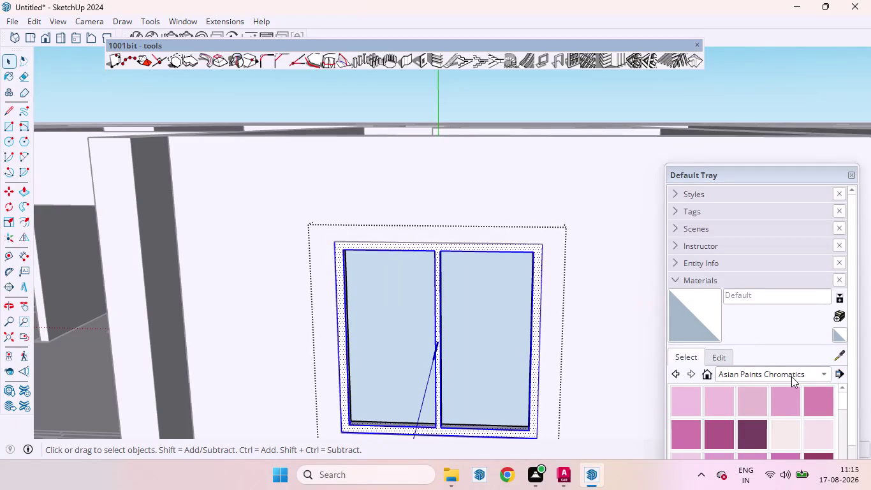
Paint the two-pane window's frame black with Color M09 from the Colors library.
click(825, 373)
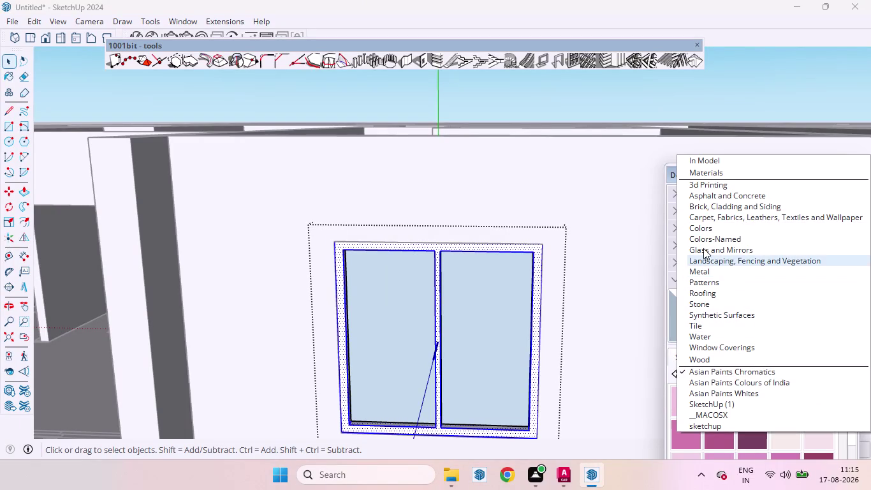
click(687, 227)
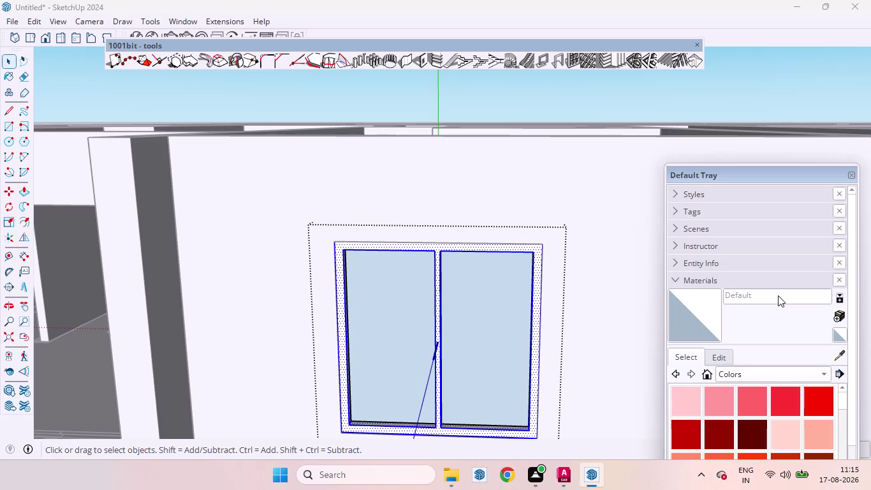
scroll(down, 3)
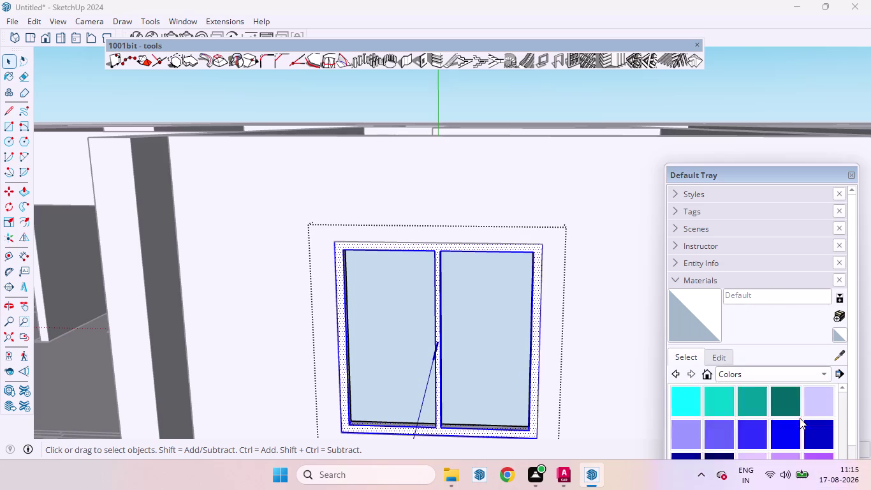
scroll(down, 3)
scroll(up, 3)
scroll(down, 3)
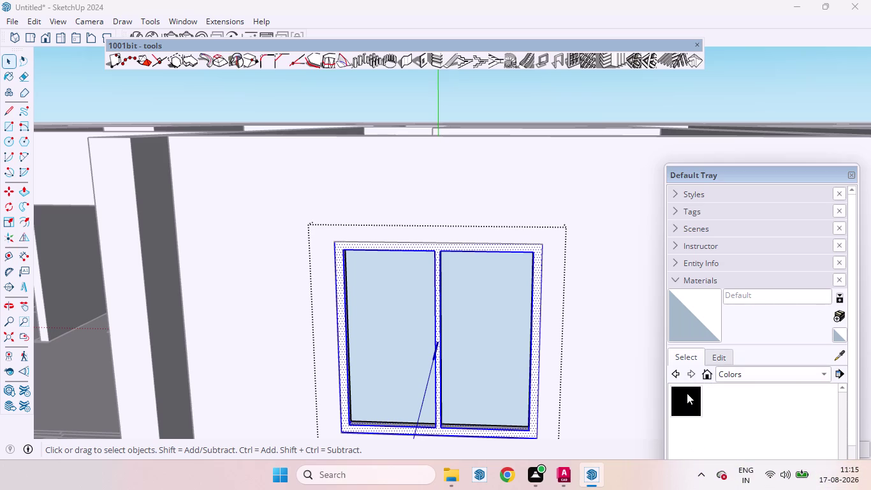
click(686, 393)
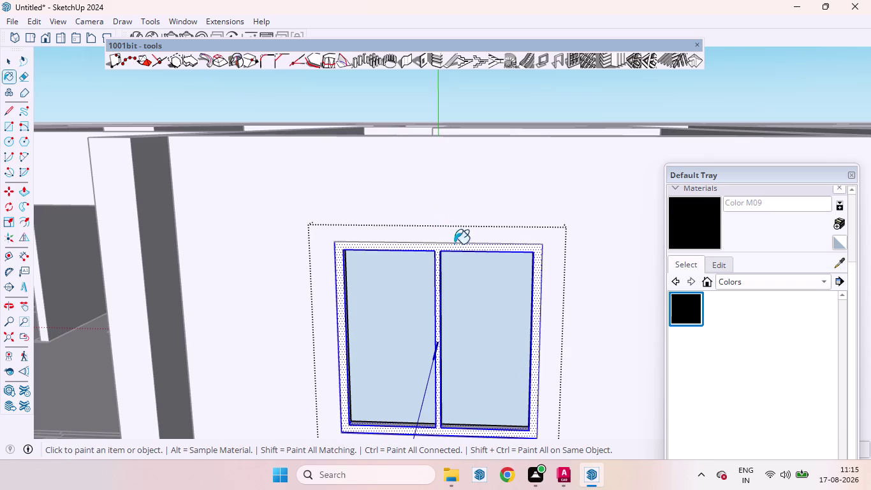
click(456, 247)
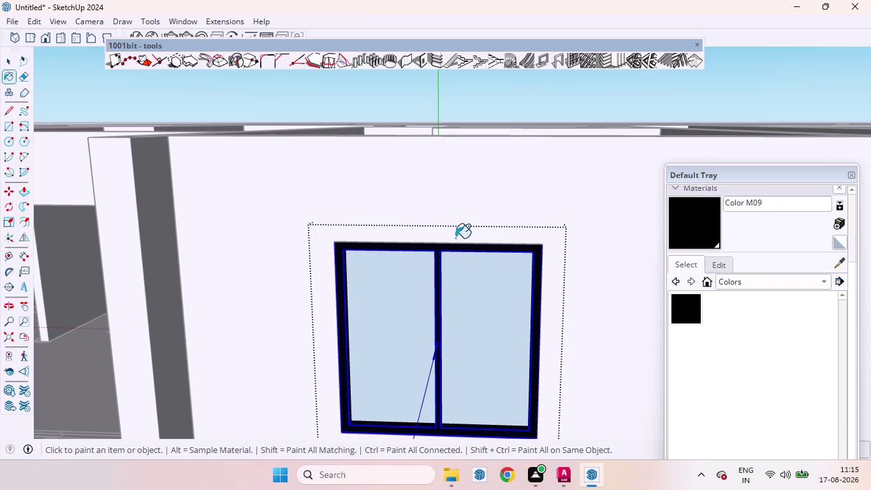
key(space)
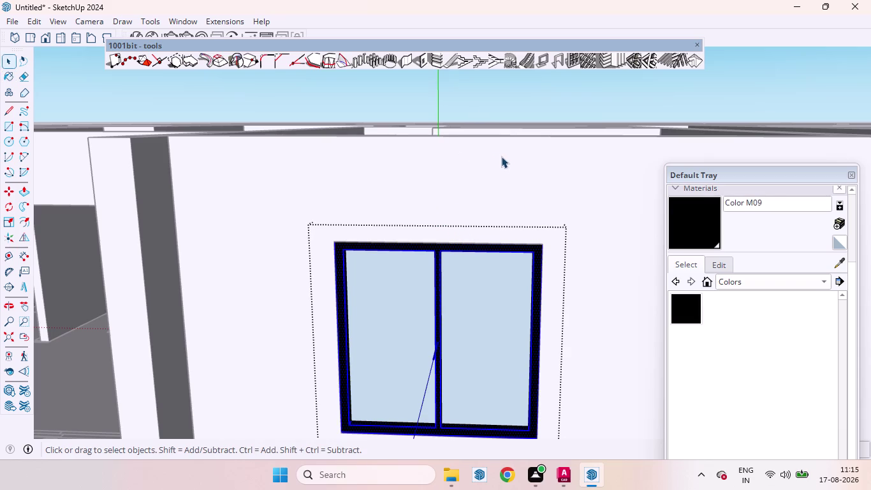
Orbit and zoom around the house to review the black-framed windows and sliding door.
click(504, 72)
scroll(down, 3)
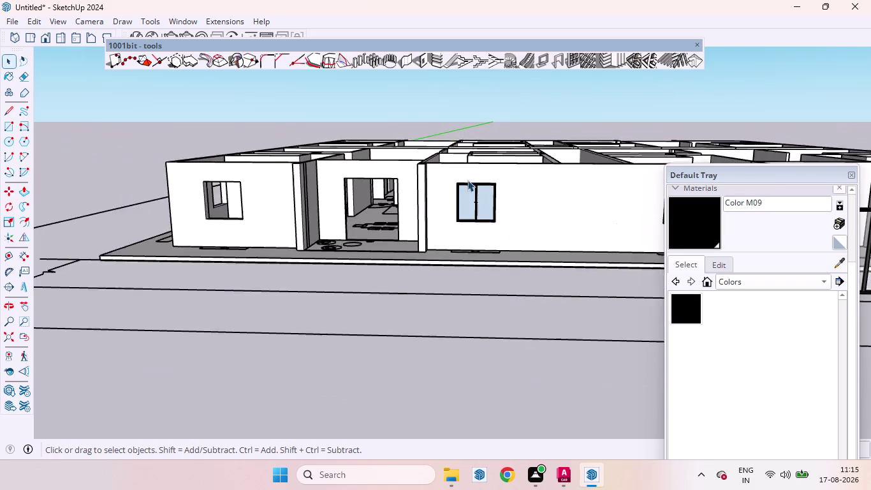
scroll(down, 3)
scroll(up, 3)
scroll(down, 3)
scroll(up, 3)
scroll(up, 3)
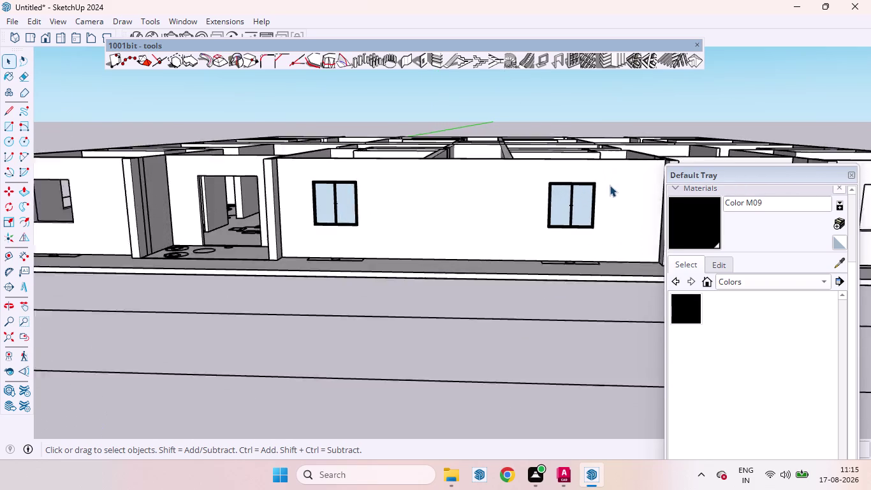
scroll(up, 3)
scroll(up, 3)
middle_drag(606, 186, 506, 228)
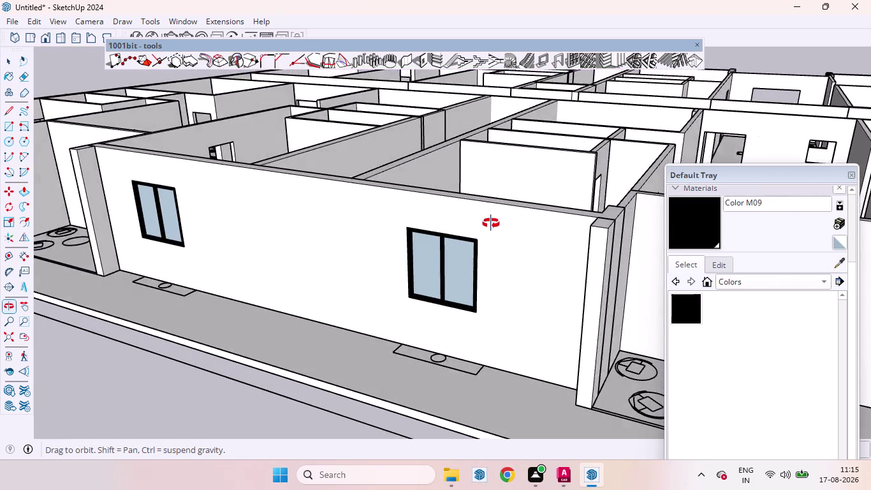
middle_drag(506, 228, 486, 222)
scroll(down, 3)
scroll(down, 3)
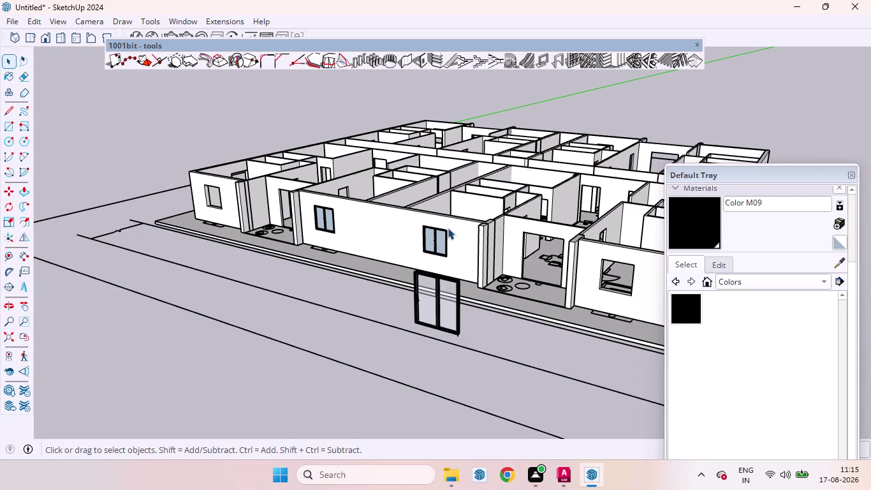
scroll(up, 3)
scroll(down, 3)
scroll(up, 3)
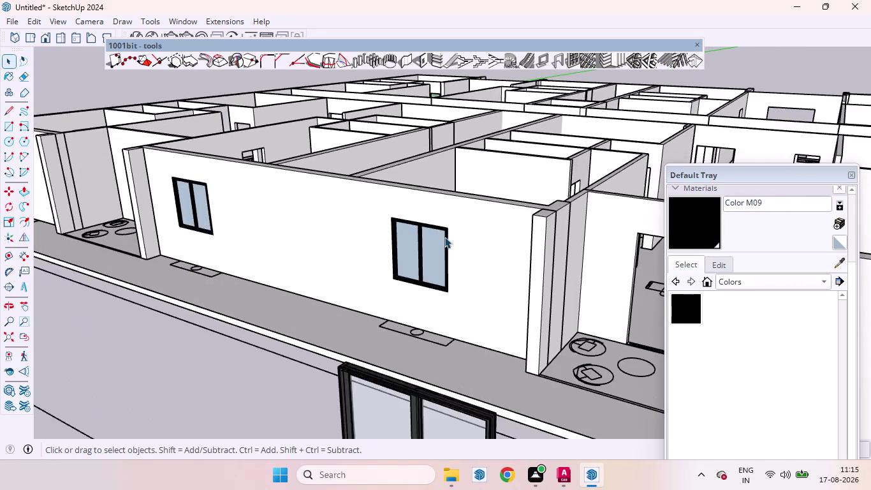
scroll(up, 3)
scroll(up, 3)
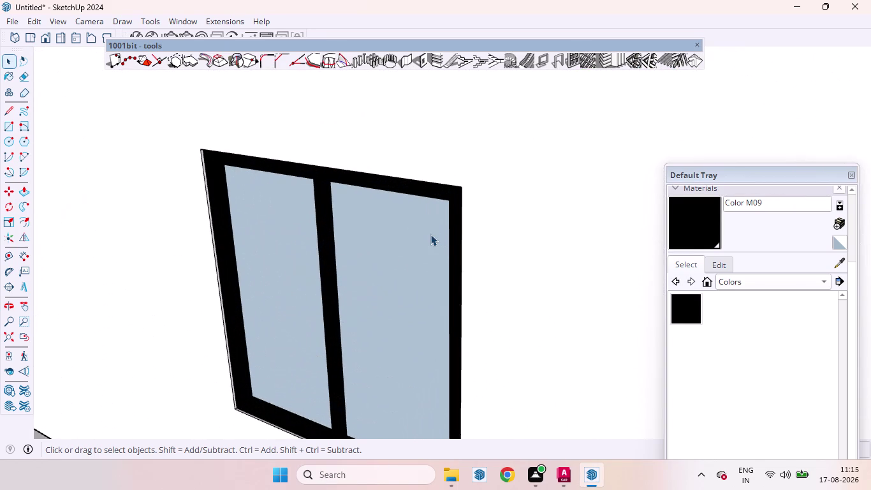
scroll(down, 3)
scroll(up, 3)
scroll(down, 3)
scroll(up, 3)
Select the black-framed window in the front wall and orbit around it.
click(430, 234)
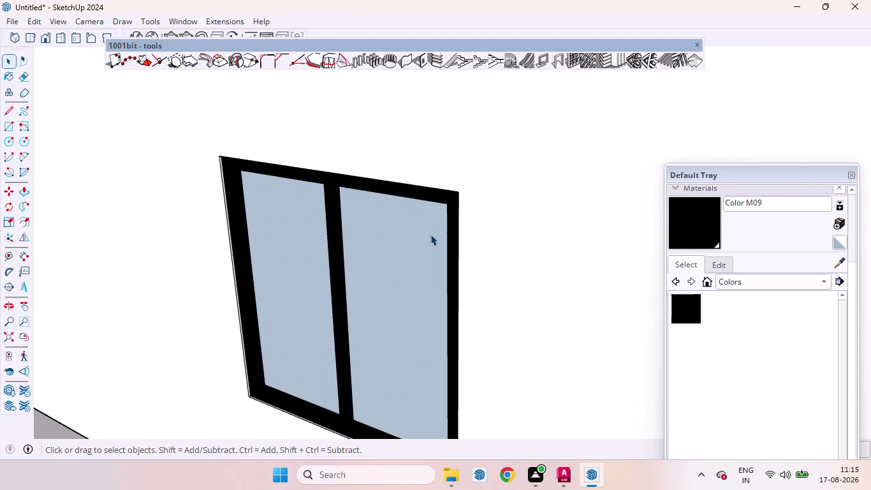
scroll(down, 3)
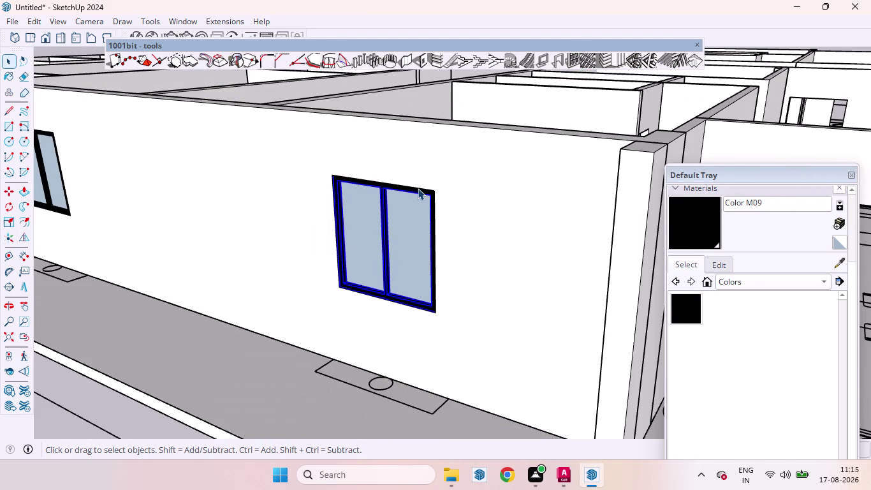
middle_drag(419, 190, 480, 202)
scroll(down, 3)
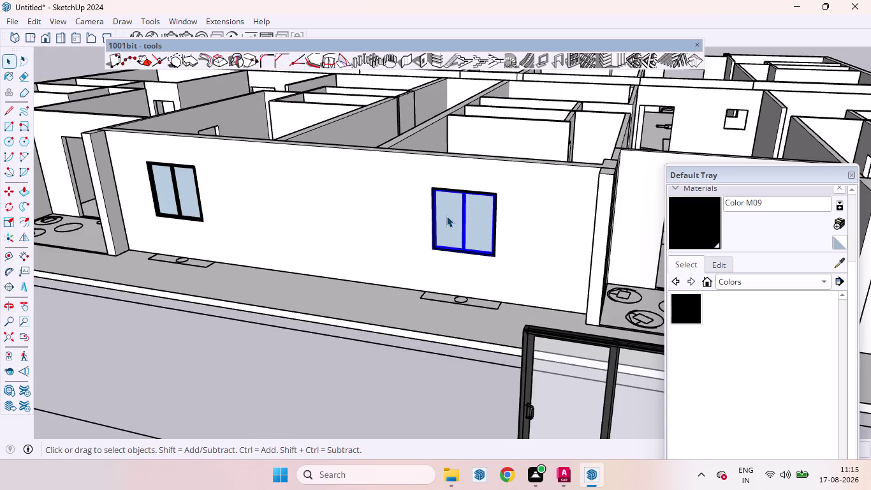
scroll(down, 3)
scroll(down, 3)
middle_drag(371, 184, 483, 264)
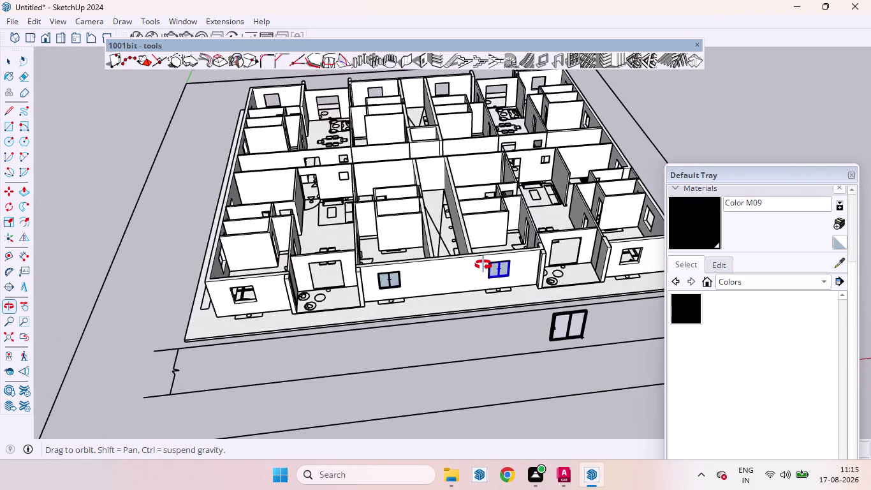
middle_drag(483, 265, 486, 266)
scroll(up, 3)
scroll(up, 3)
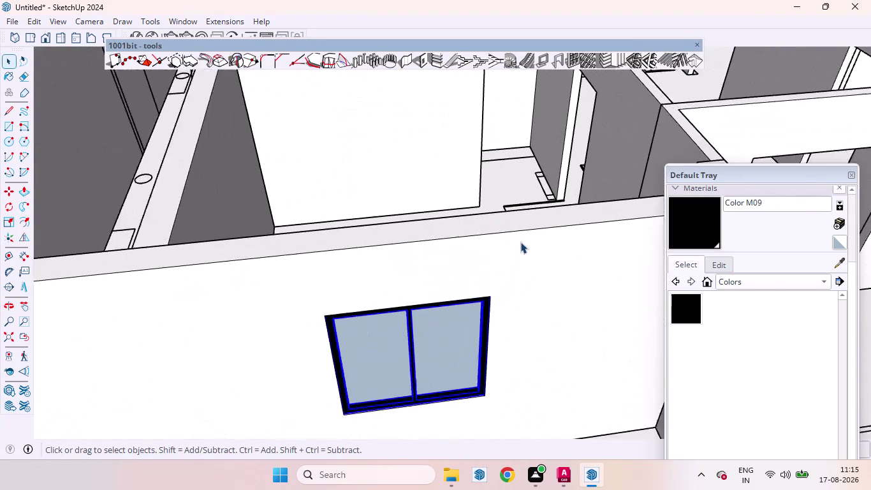
scroll(up, 3)
Start a Move copy of the window, using its bottom corner as the base point.
key(m)
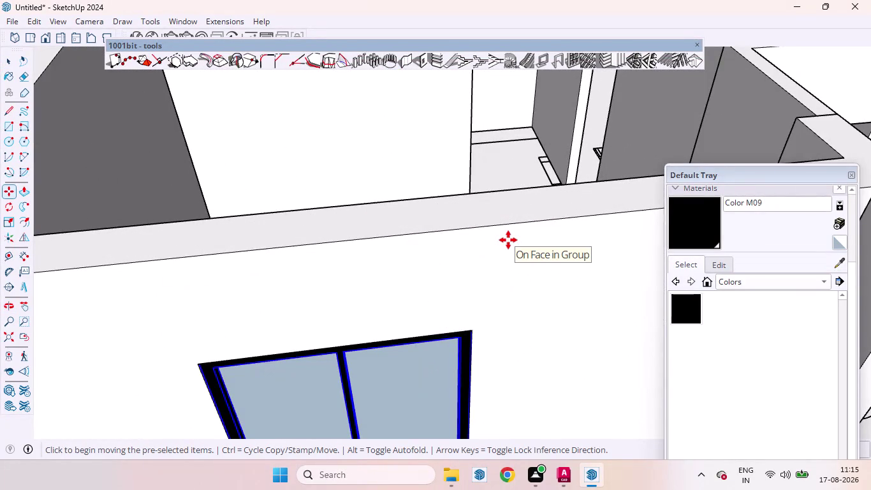
scroll(down, 3)
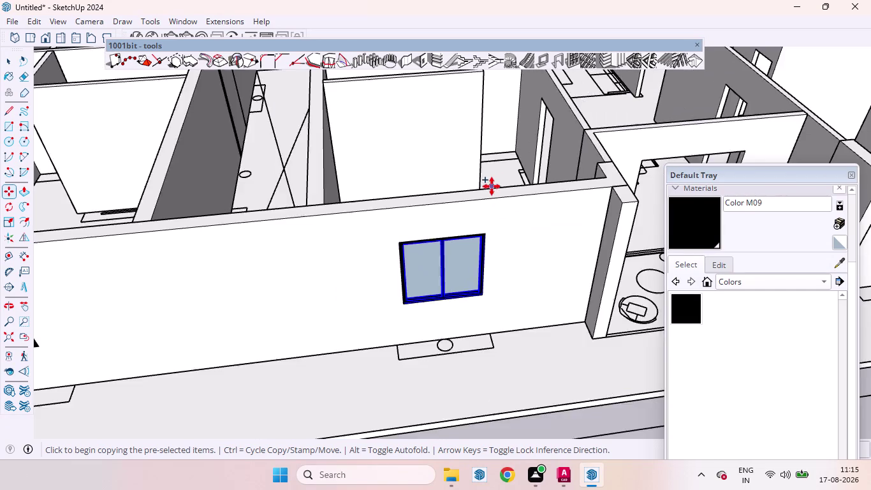
scroll(down, 3)
scroll(up, 3)
scroll(up, 3)
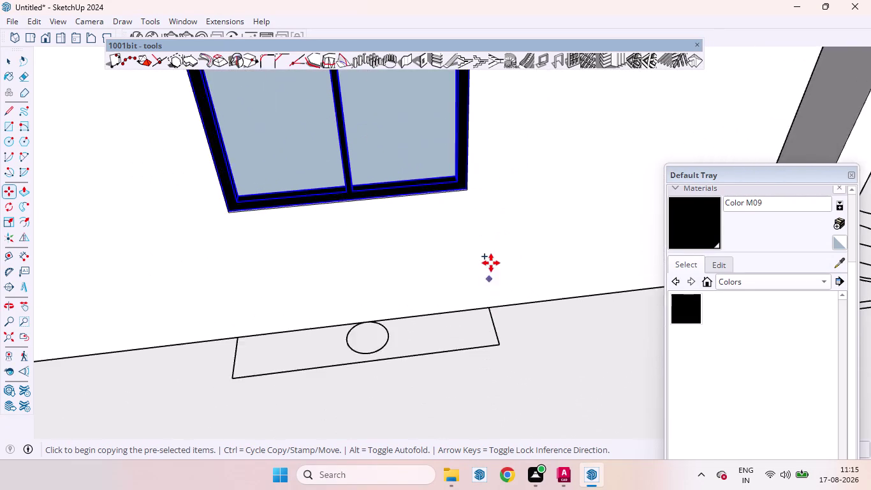
scroll(up, 3)
scroll(up, 3)
middle_drag(466, 208, 502, 282)
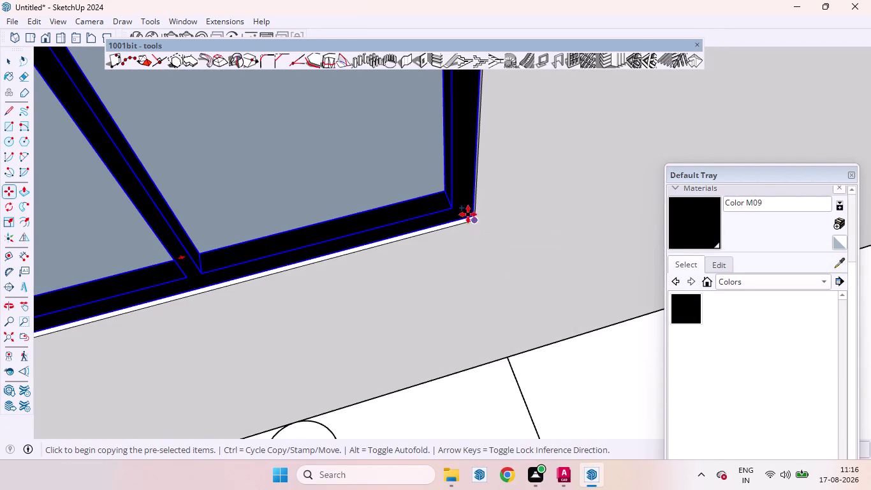
scroll(up, 3)
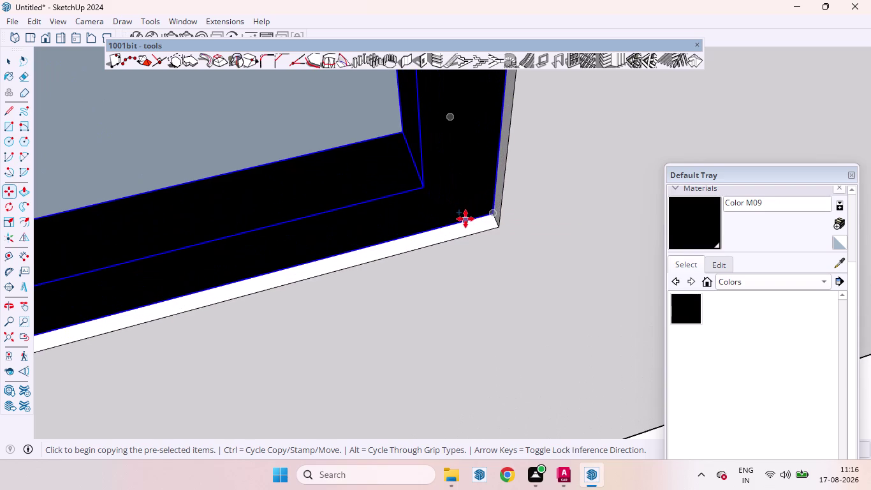
click(491, 209)
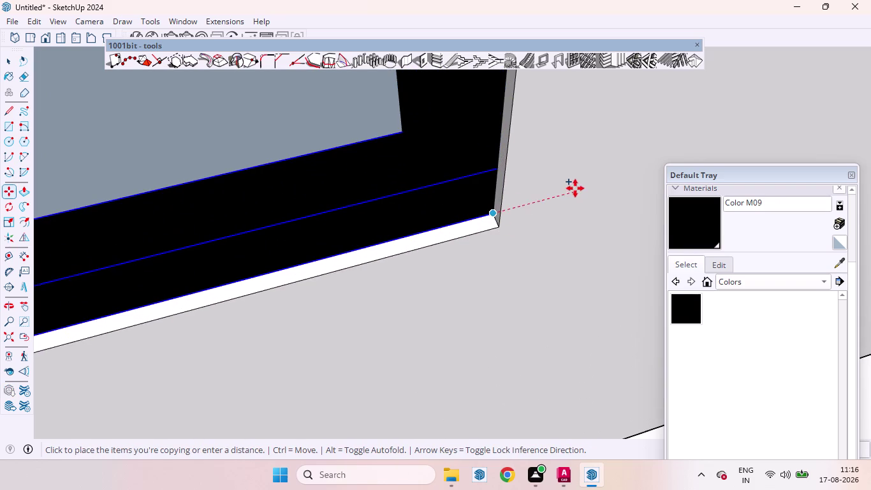
Set the window copy's corner in place, then return to the Select tool.
scroll(down, 3)
scroll(down, 3)
scroll(up, 3)
scroll(down, 3)
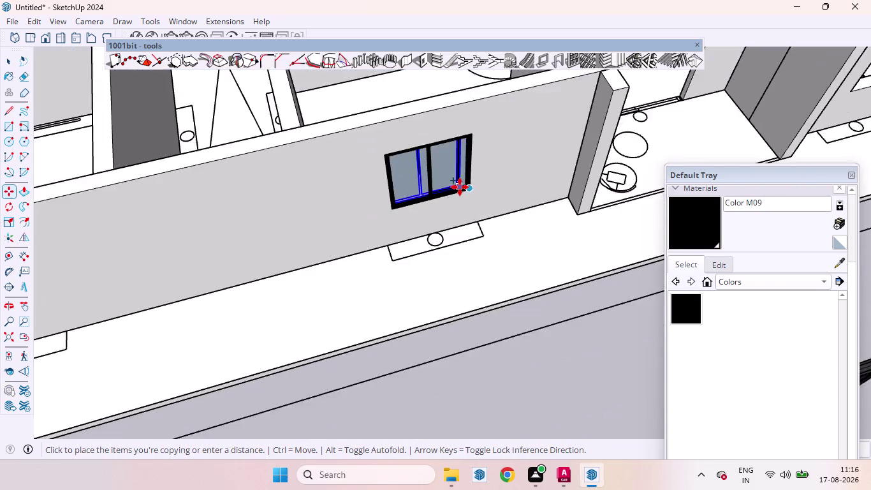
scroll(down, 3)
scroll(down, 3)
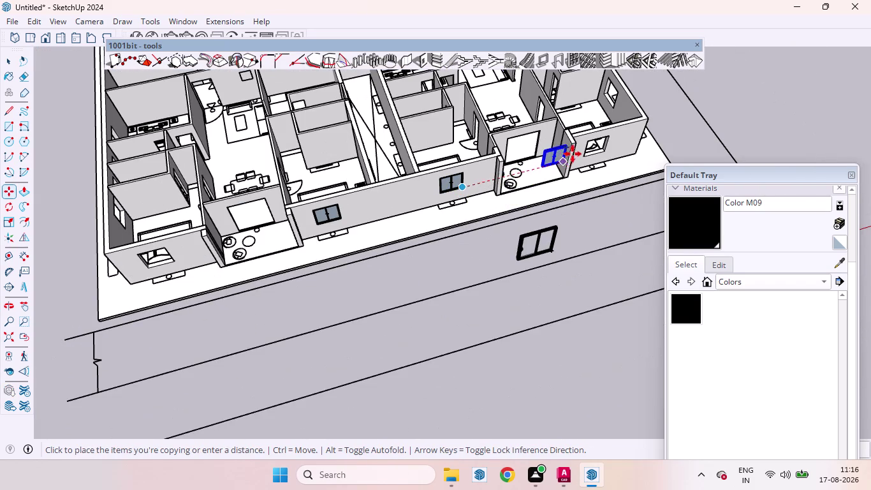
scroll(up, 3)
scroll(up, 3)
scroll(down, 3)
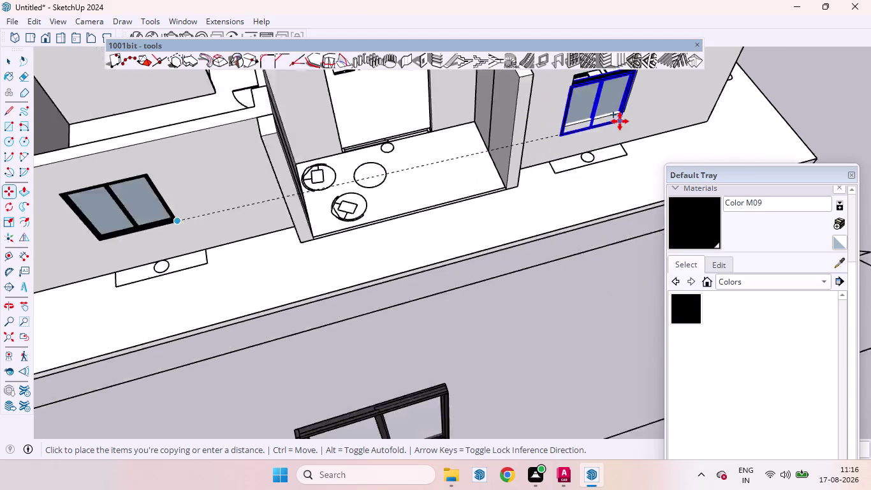
scroll(down, 3)
scroll(up, 3)
scroll(up, 3)
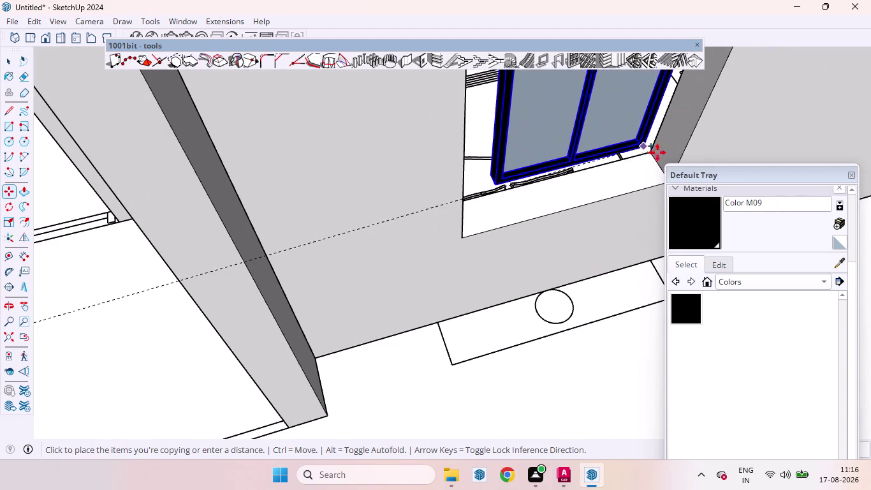
scroll(down, 3)
scroll(up, 3)
scroll(down, 3)
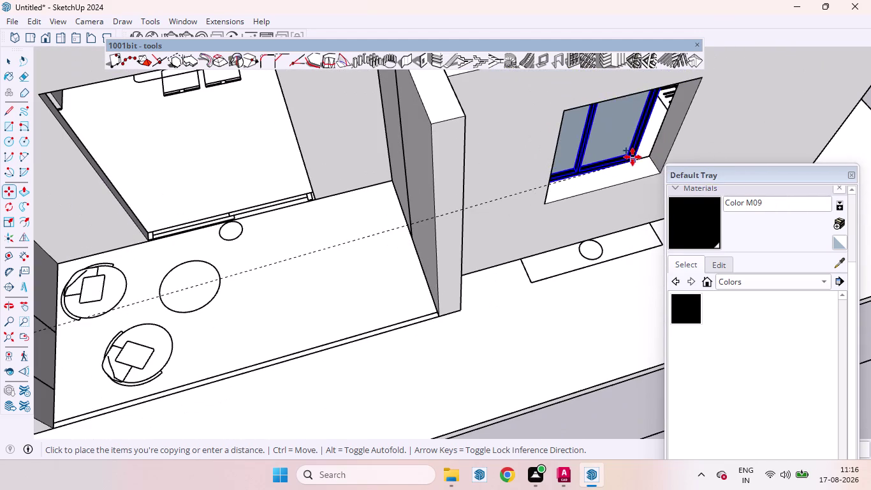
scroll(up, 3)
scroll(down, 3)
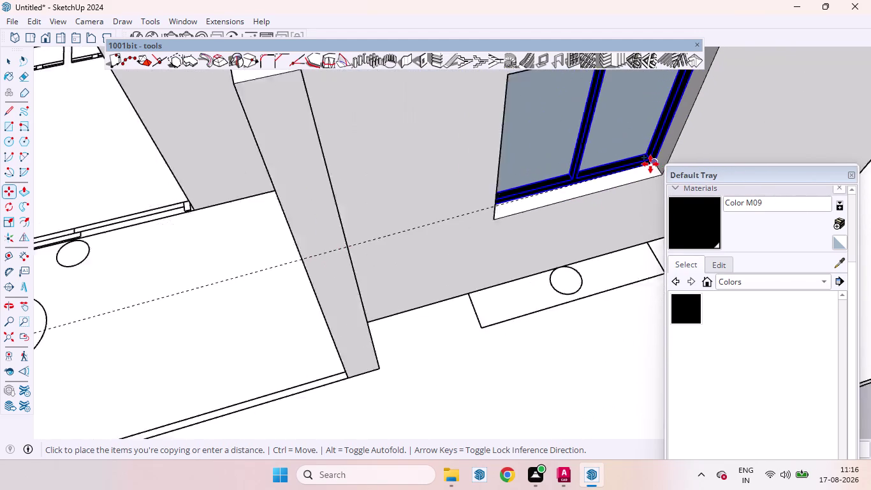
scroll(down, 3)
scroll(up, 3)
scroll(up, 3)
scroll(down, 3)
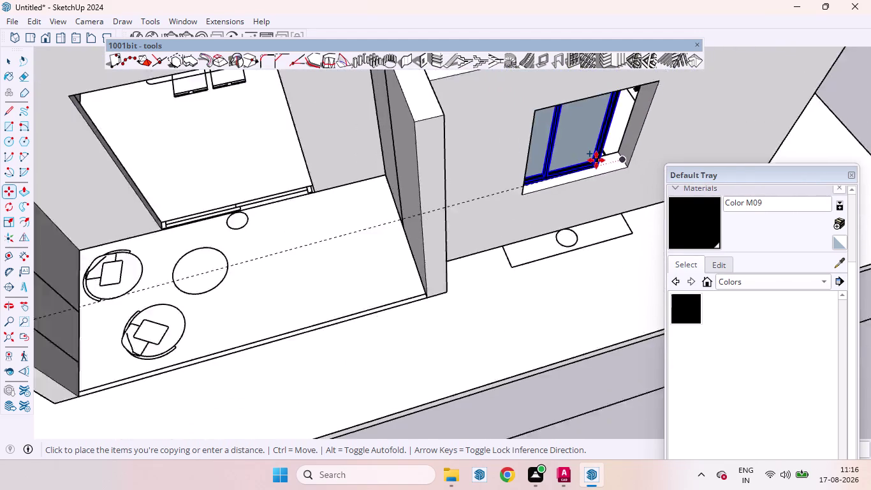
scroll(down, 3)
scroll(up, 3)
scroll(up, 3)
scroll(down, 3)
scroll(up, 3)
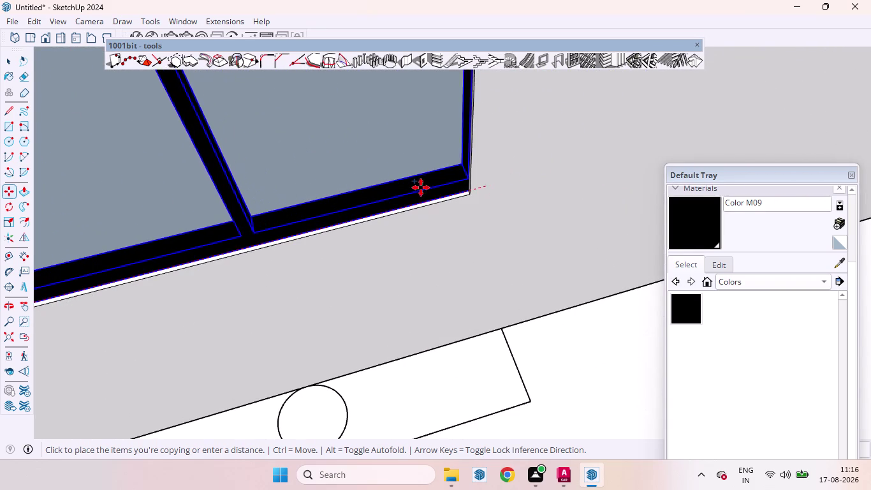
scroll(up, 3)
scroll(up, 3)
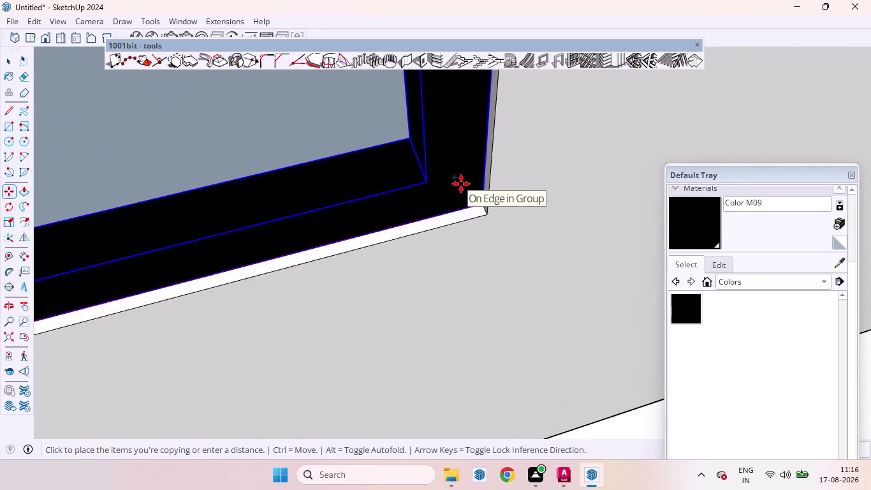
scroll(up, 3)
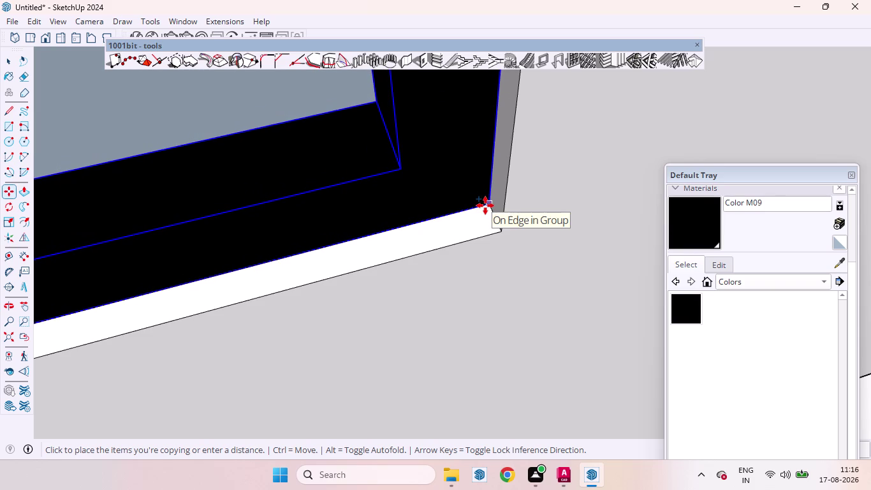
click(485, 206)
scroll(down, 3)
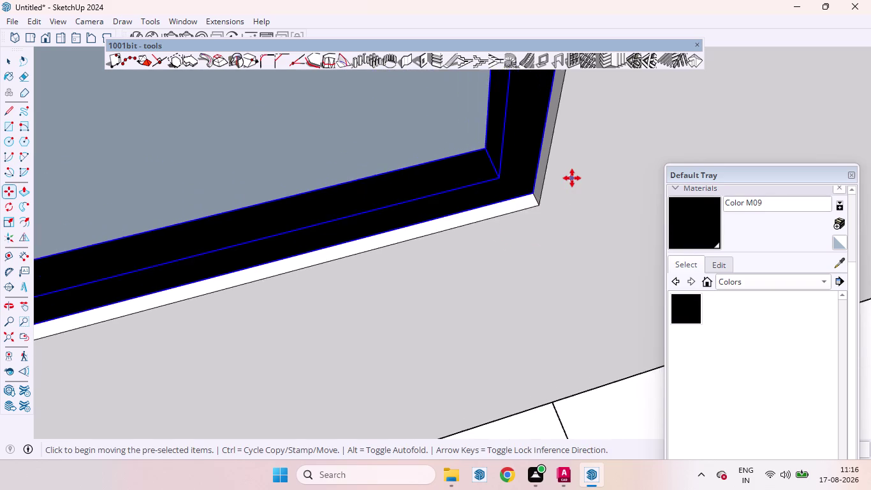
scroll(down, 3)
scroll(up, 3)
scroll(down, 3)
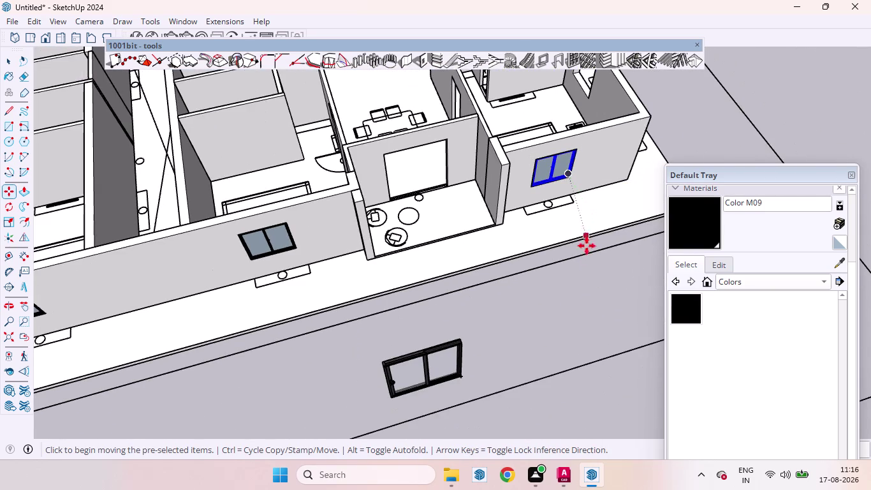
scroll(down, 3)
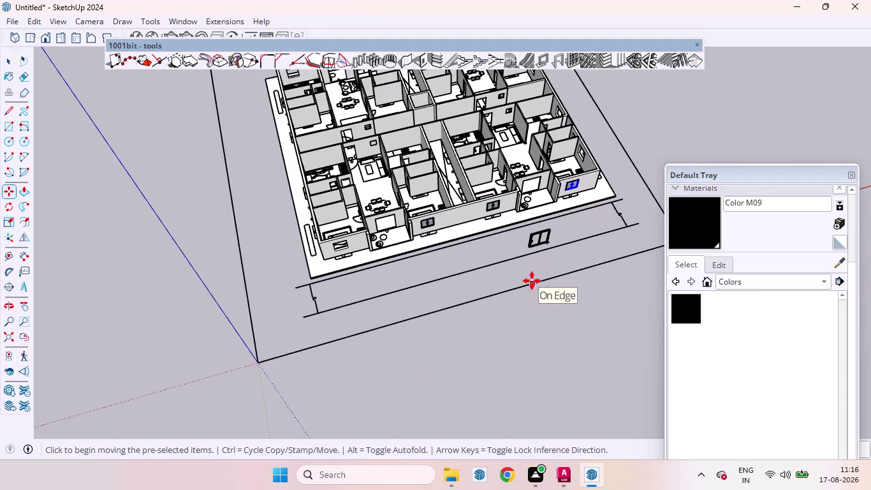
key(space)
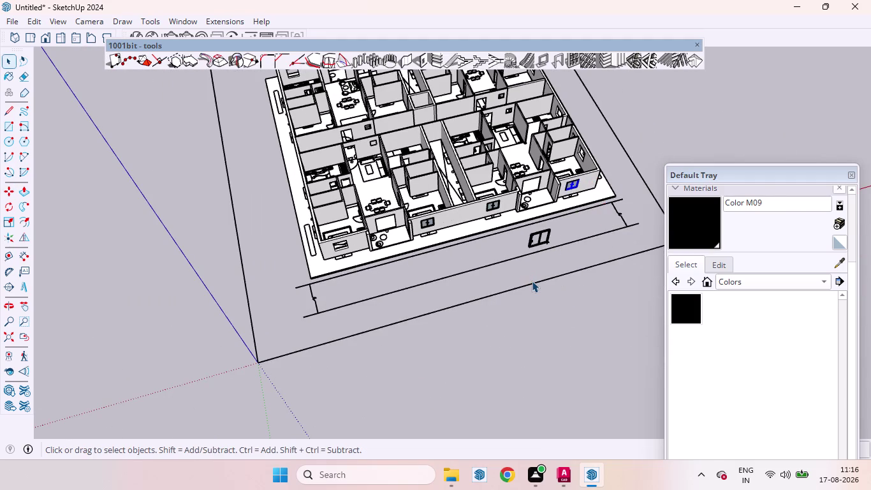
Orbit to the house's front walls and select the black-framed window there.
click(526, 272)
scroll(up, 3)
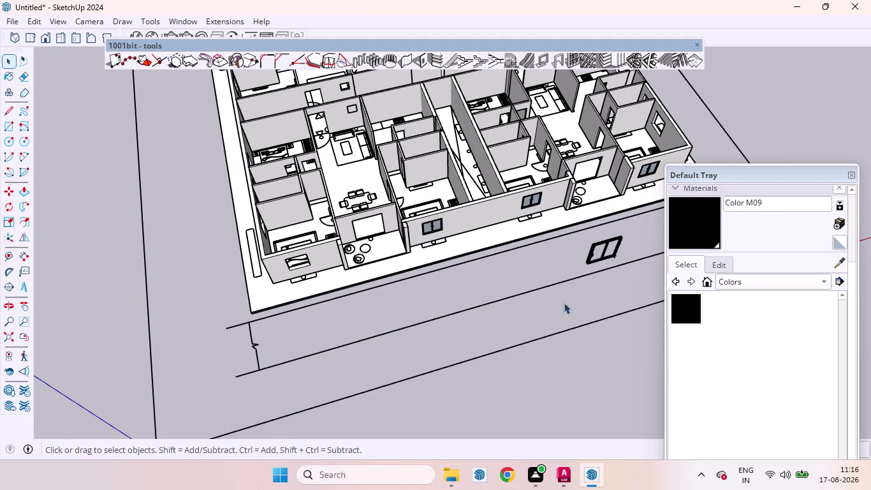
middle_drag(587, 313, 477, 154)
scroll(up, 3)
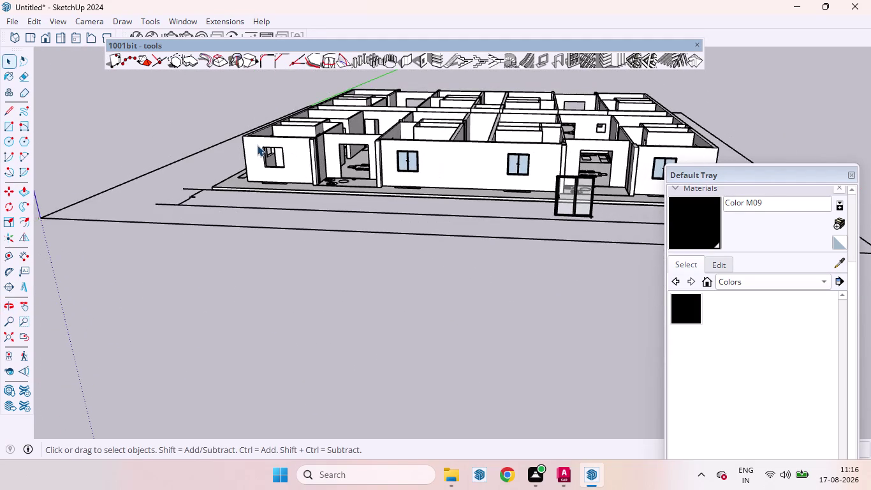
scroll(up, 3)
scroll(up, 3)
scroll(up, 3)
click(432, 172)
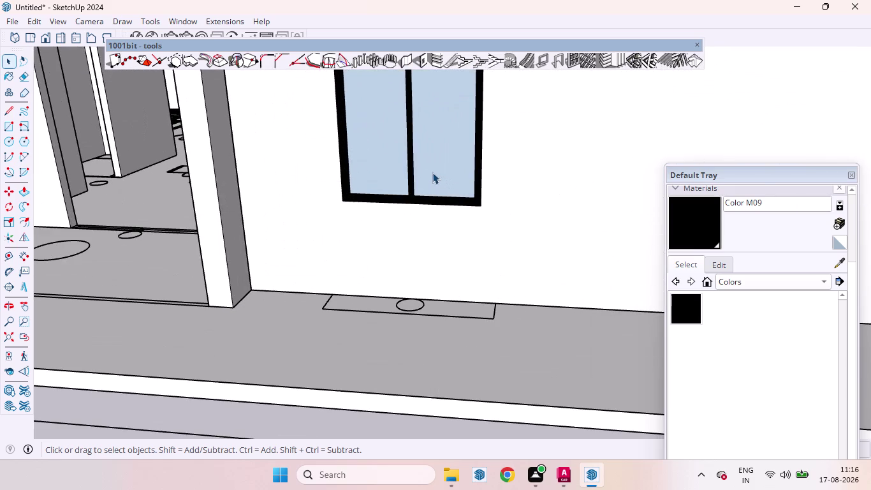
Start copying the window with Move, taking the frame's bottom corner as base point.
key(m)
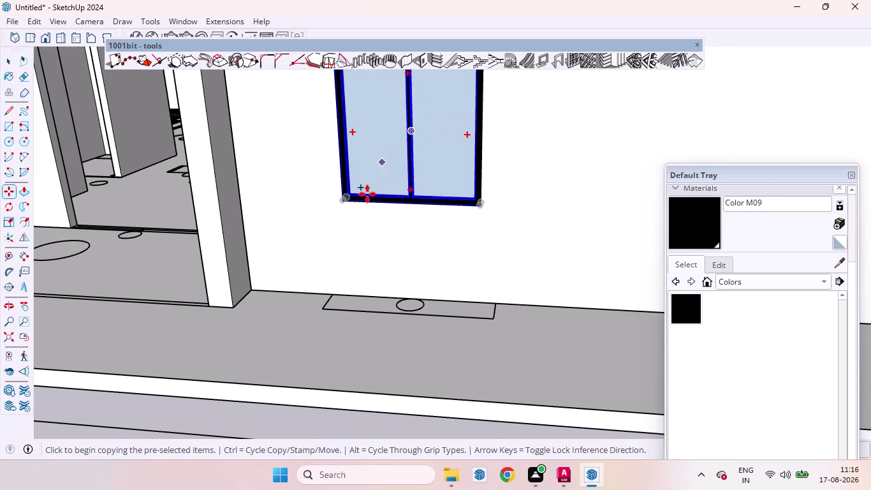
scroll(up, 3)
scroll(up, 3)
middle_drag(425, 178, 441, 288)
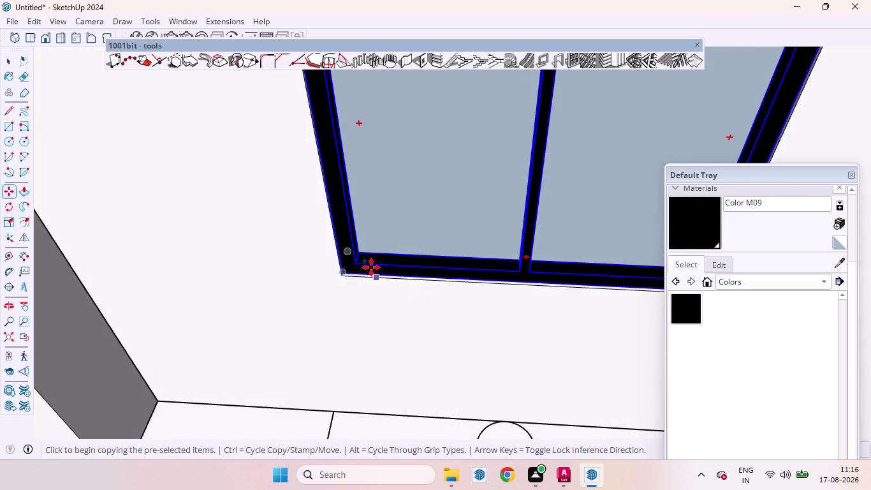
scroll(up, 3)
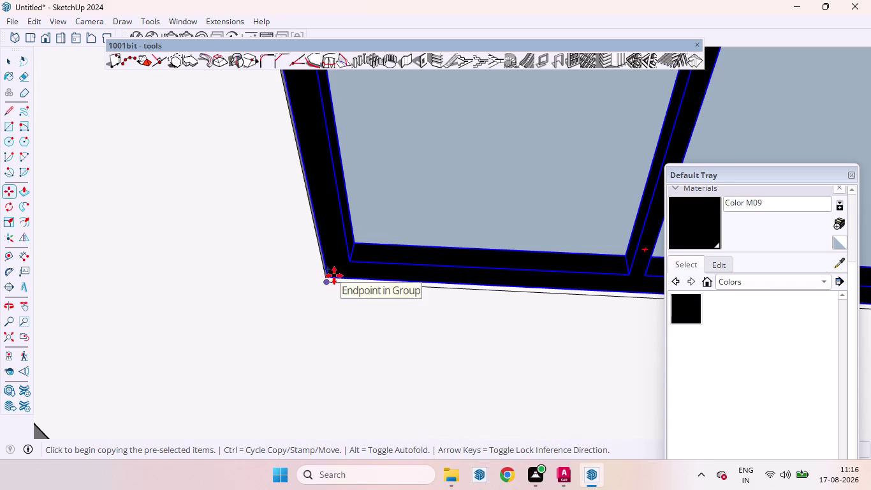
click(333, 275)
Place the window copy into the front wall opening, then deselect with the Select tool.
scroll(down, 3)
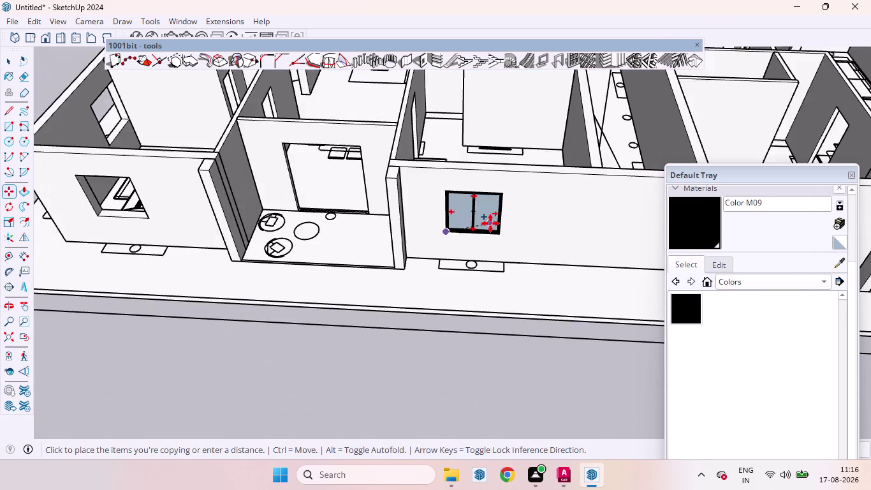
scroll(down, 3)
scroll(up, 3)
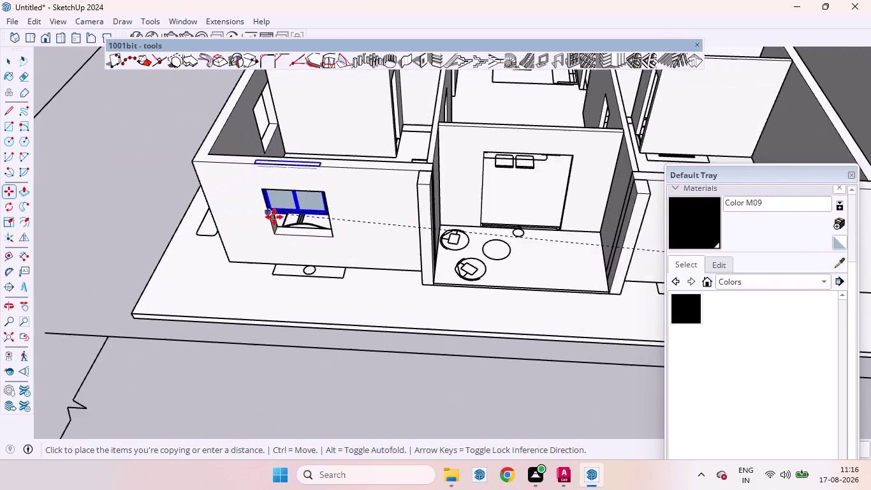
scroll(up, 3)
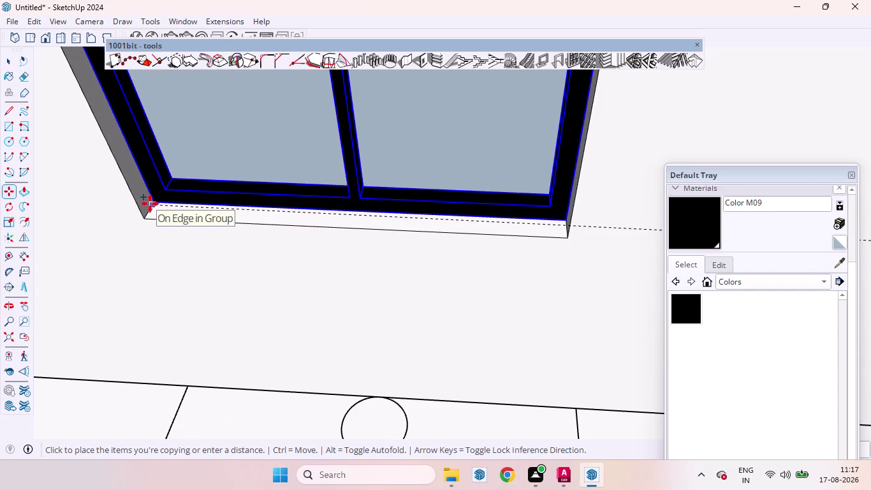
click(150, 204)
scroll(down, 3)
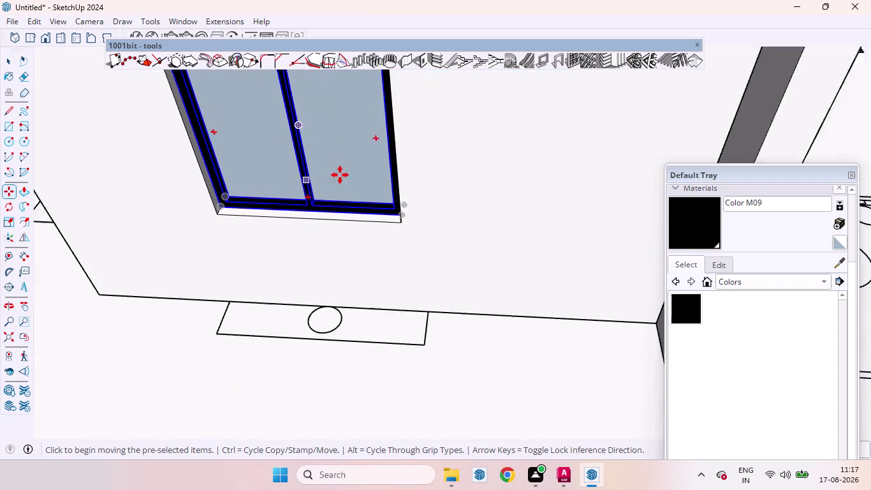
scroll(down, 3)
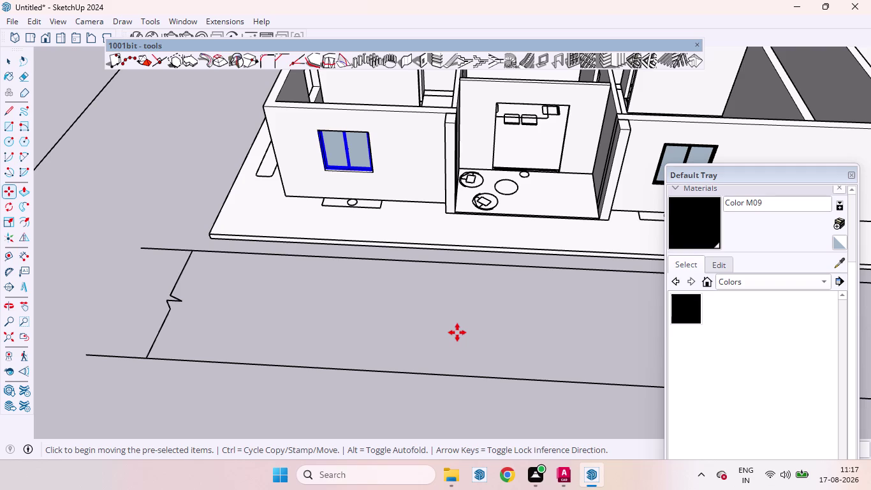
key(space)
click(457, 332)
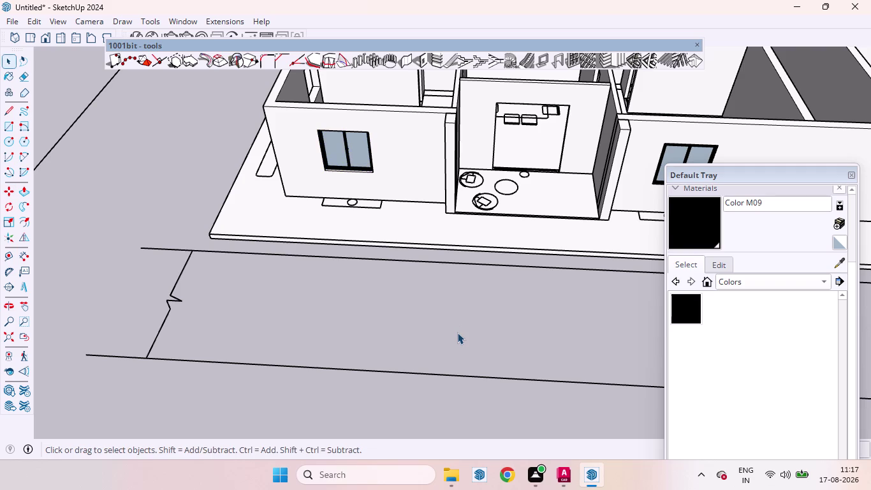
Inspect the fitted window, then select its frame and start moving it from a frame edge.
scroll(up, 3)
scroll(up, 3)
scroll(up, 3)
scroll(up, 3)
middle_drag(408, 253, 557, 342)
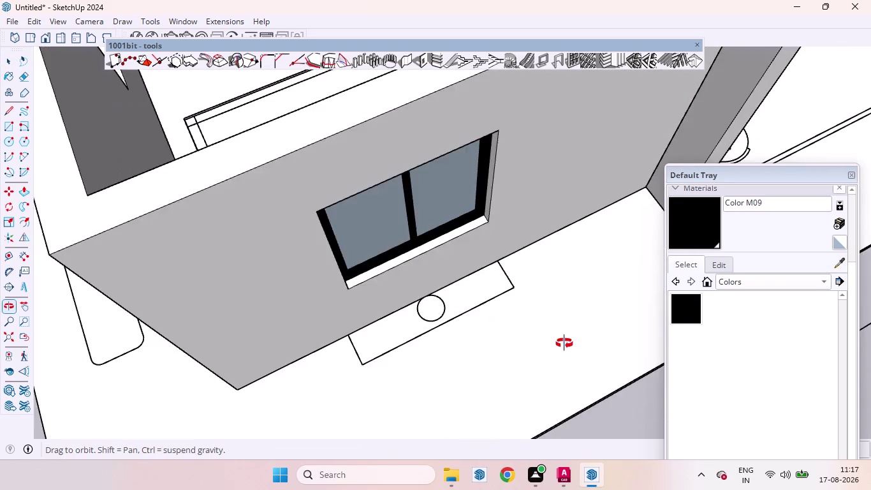
middle_drag(558, 342, 594, 289)
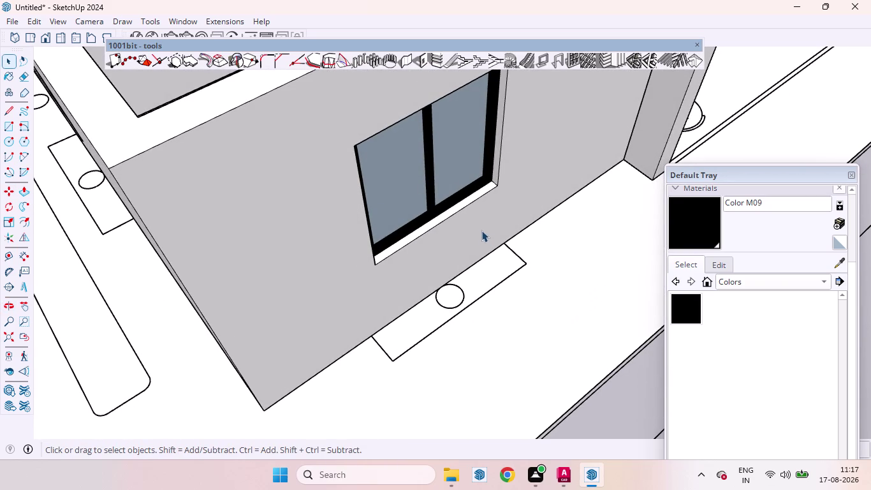
scroll(up, 3)
scroll(up, 3)
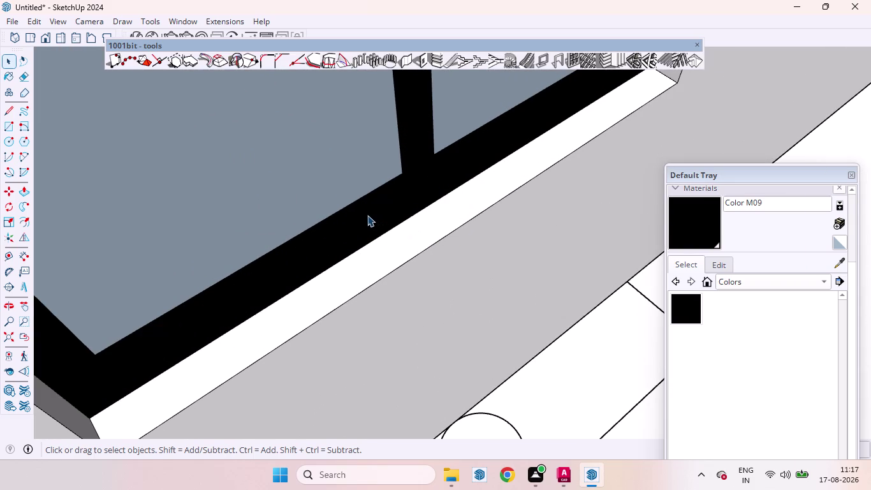
click(367, 215)
key(m)
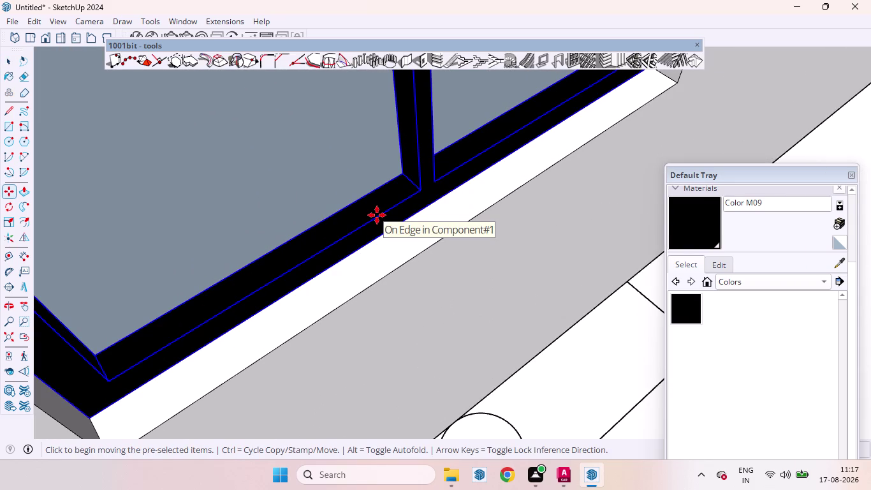
click(85, 420)
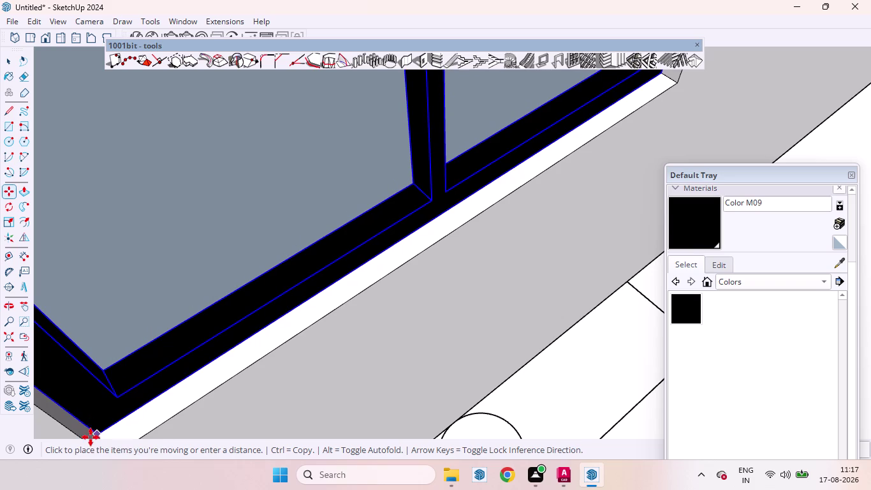
Bring the empty wall opening into view and nudge the window toward its corner.
scroll(down, 3)
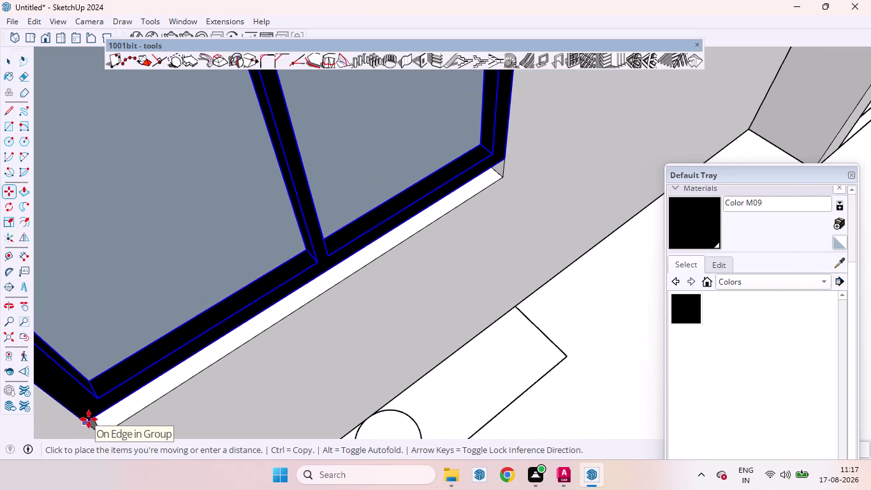
middle_drag(87, 422, 40, 292)
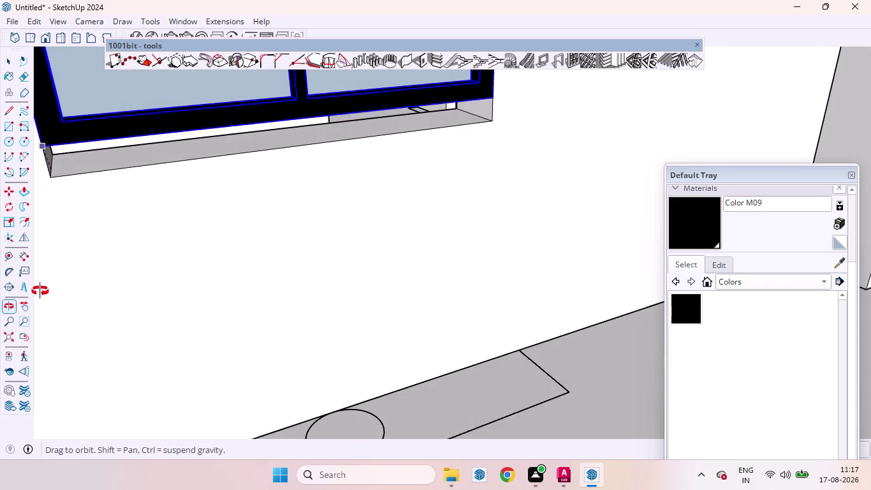
middle_drag(40, 292, 40, 291)
scroll(down, 3)
scroll(up, 3)
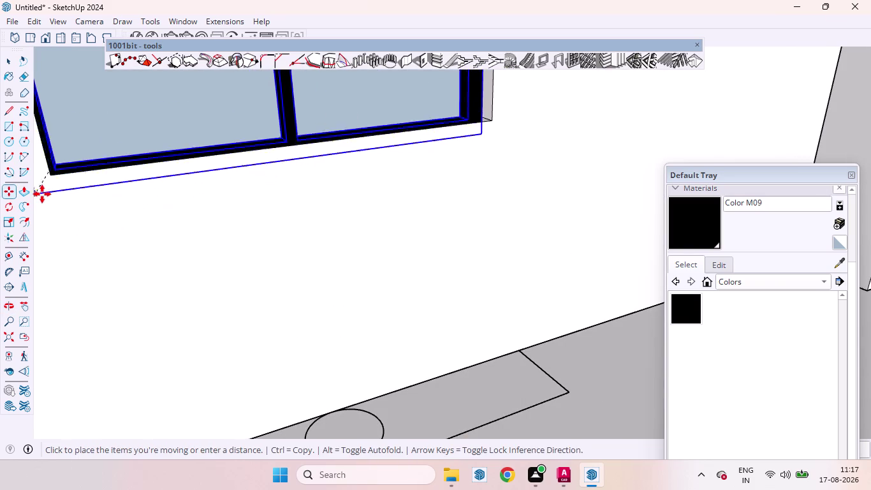
scroll(down, 3)
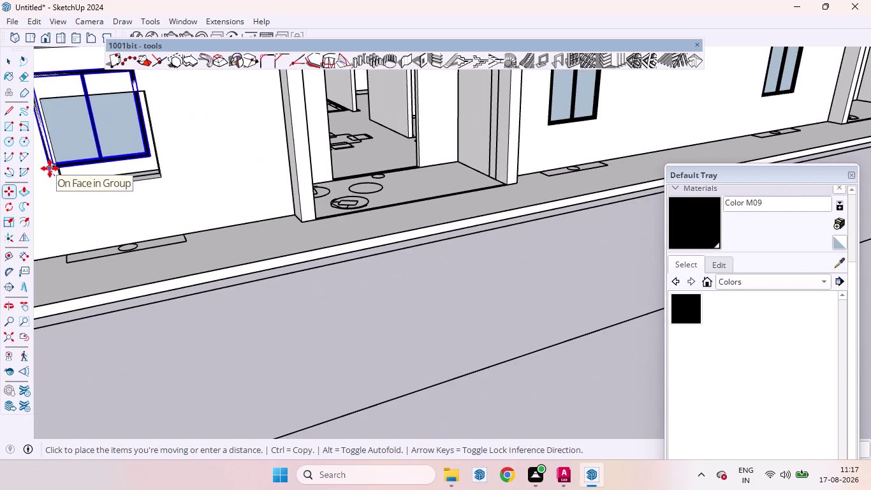
scroll(up, 3)
scroll(down, 3)
middle_drag(78, 192, 55, 195)
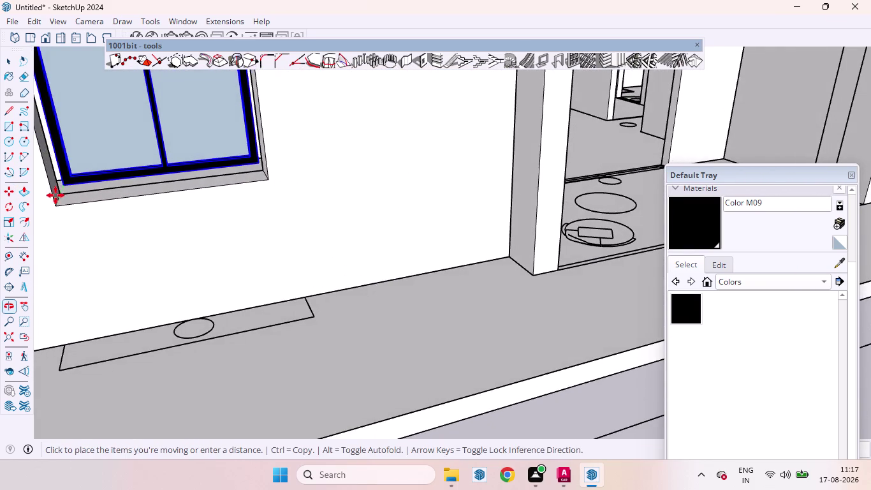
scroll(up, 3)
scroll(down, 3)
scroll(down, 3)
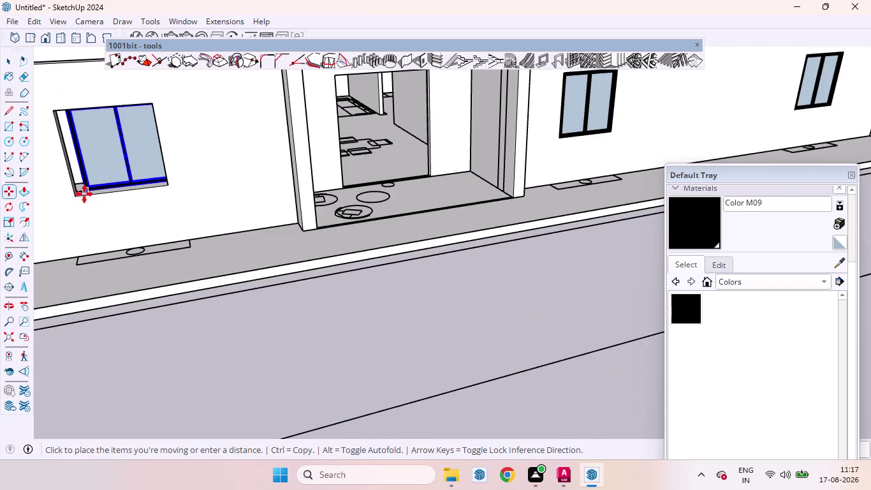
middle_drag(67, 216, 60, 223)
scroll(up, 3)
scroll(up, 3)
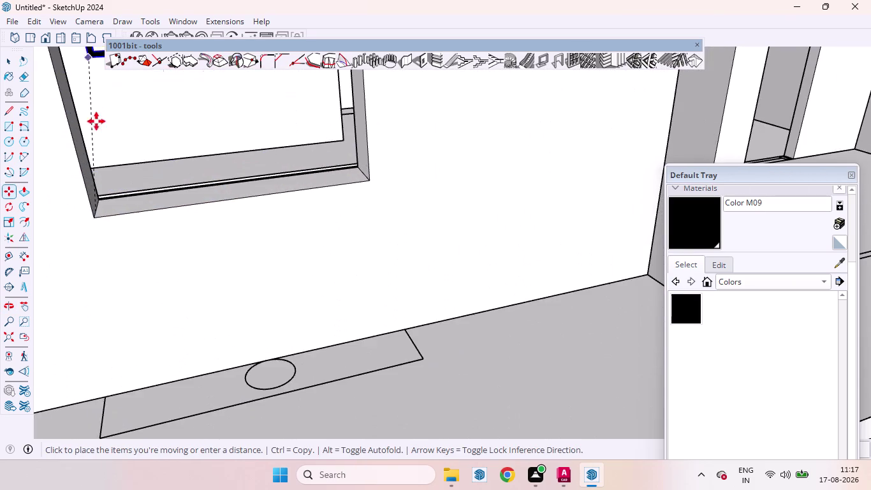
middle_drag(97, 140, 145, 73)
scroll(down, 3)
scroll(up, 3)
scroll(down, 3)
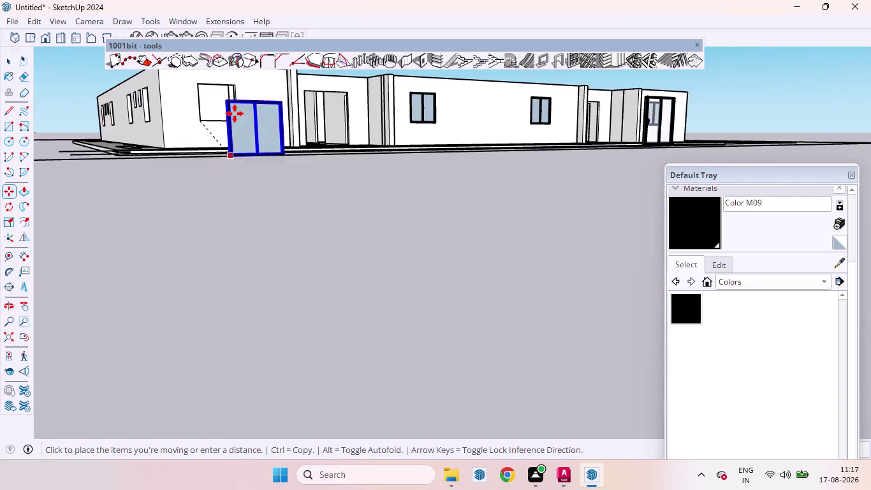
scroll(up, 3)
middle_drag(215, 87, 143, 206)
scroll(up, 3)
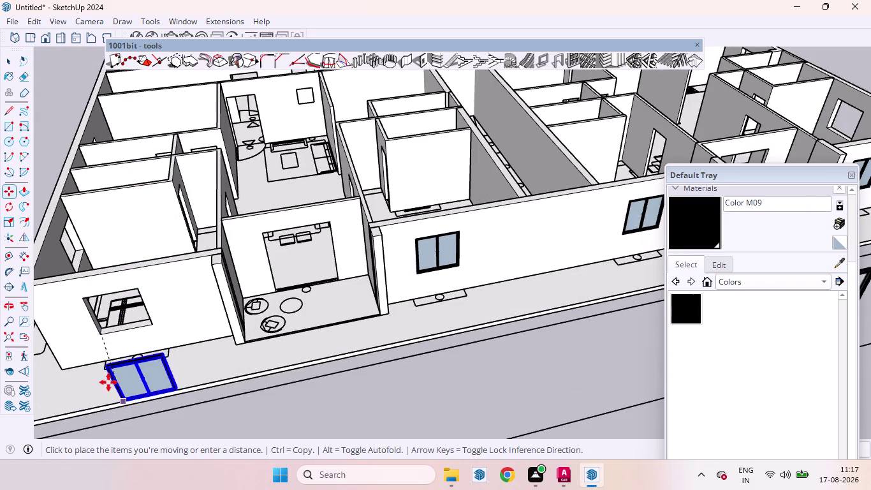
scroll(up, 3)
scroll(up, 3)
scroll(up, 3)
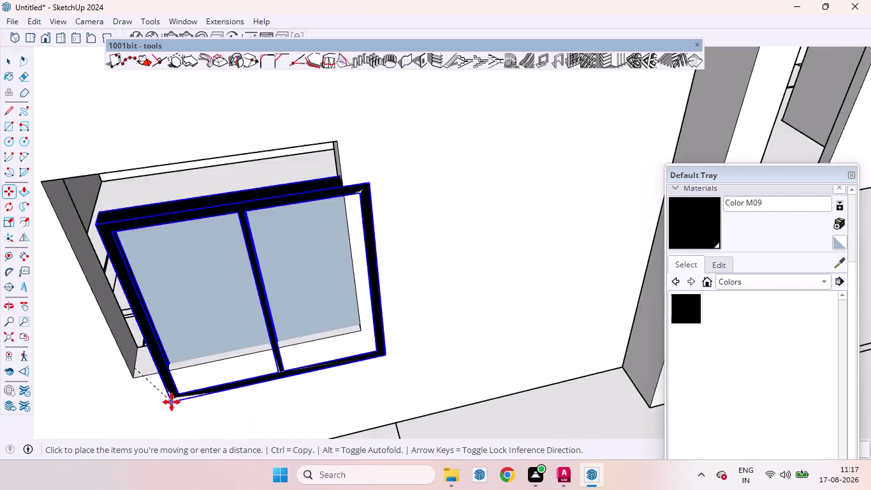
scroll(up, 3)
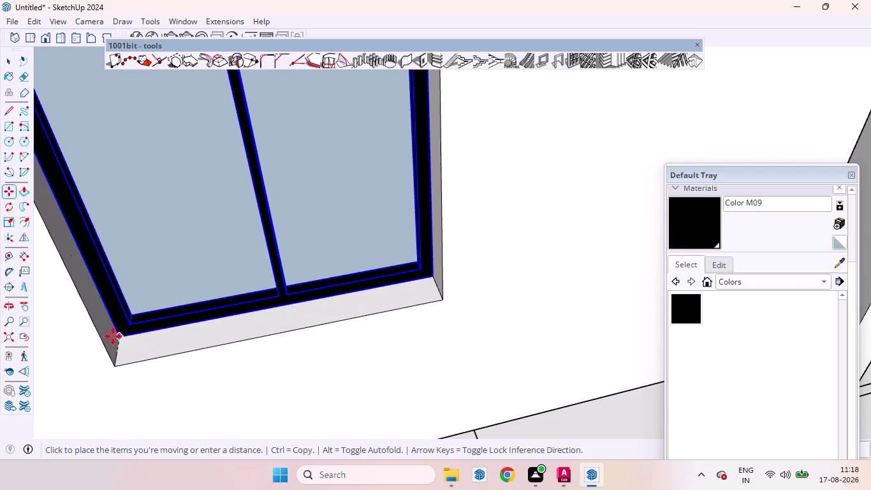
drag(113, 336, 112, 343)
Snap the window's bottom corner onto the opening's corner so it sits flush.
scroll(down, 3)
middle_drag(241, 331, 193, 216)
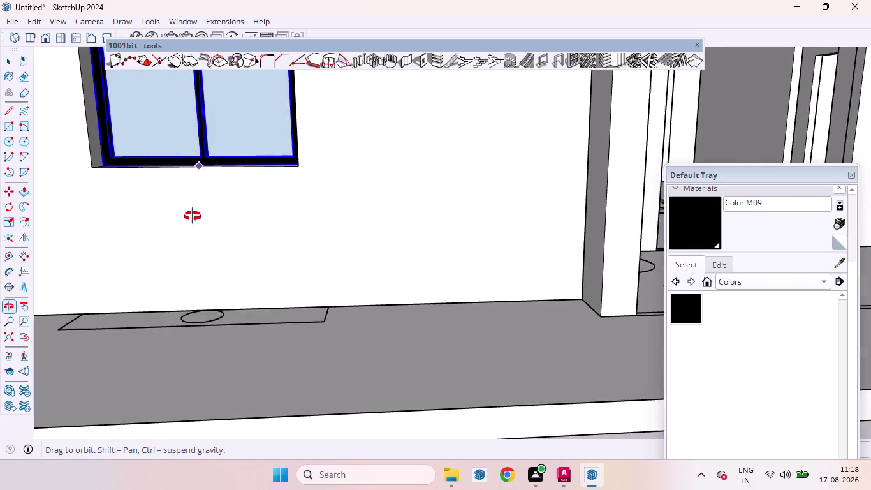
middle_drag(193, 217, 299, 291)
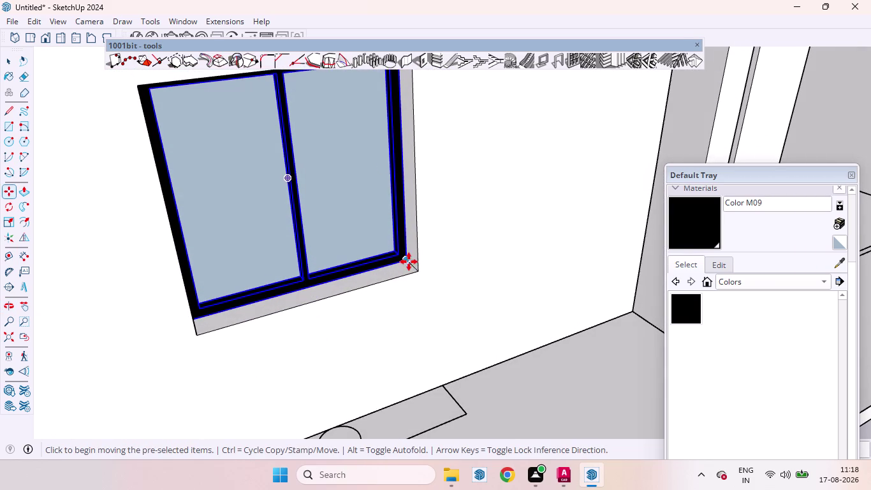
click(406, 260)
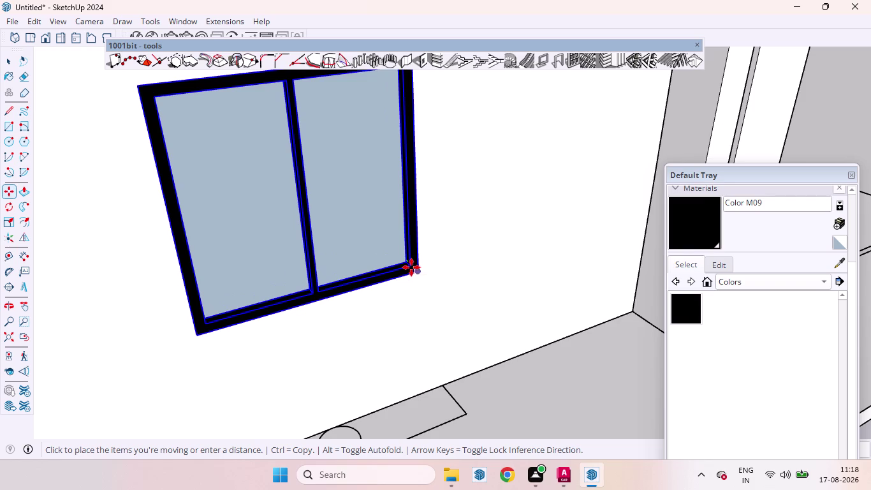
scroll(up, 3)
scroll(up, 3)
scroll(up, 3)
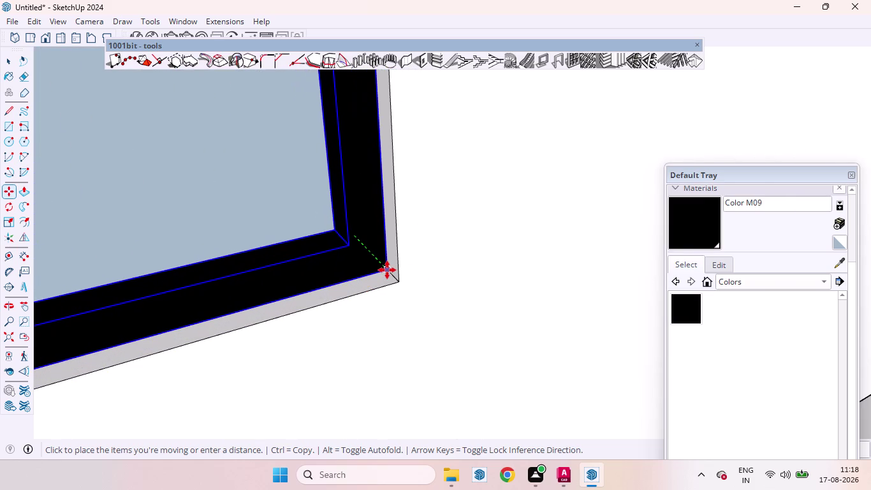
click(388, 270)
scroll(down, 3)
scroll(up, 3)
scroll(down, 3)
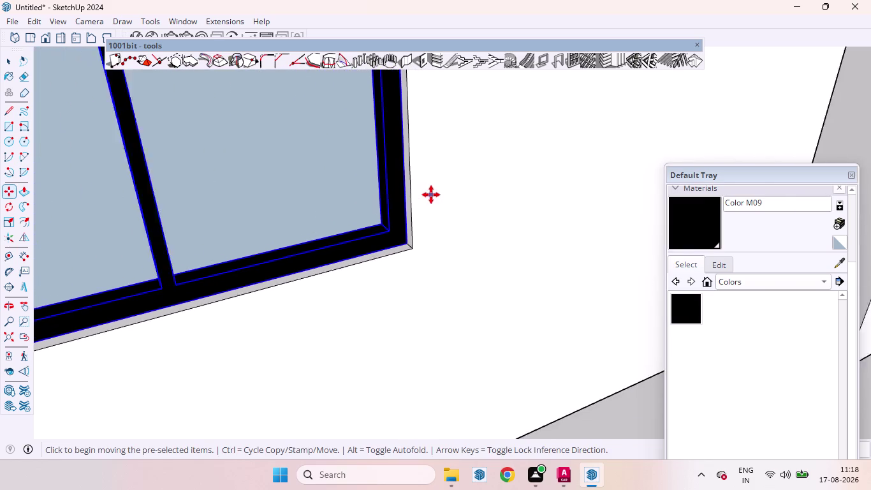
scroll(down, 3)
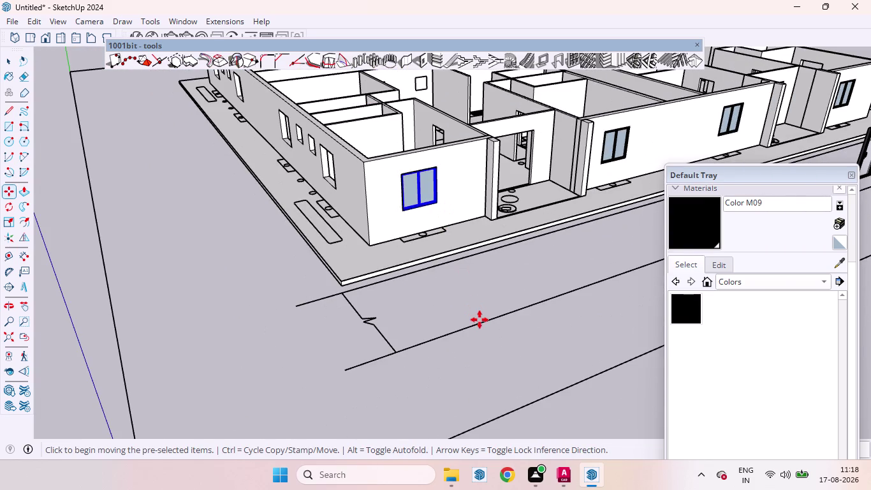
key(space)
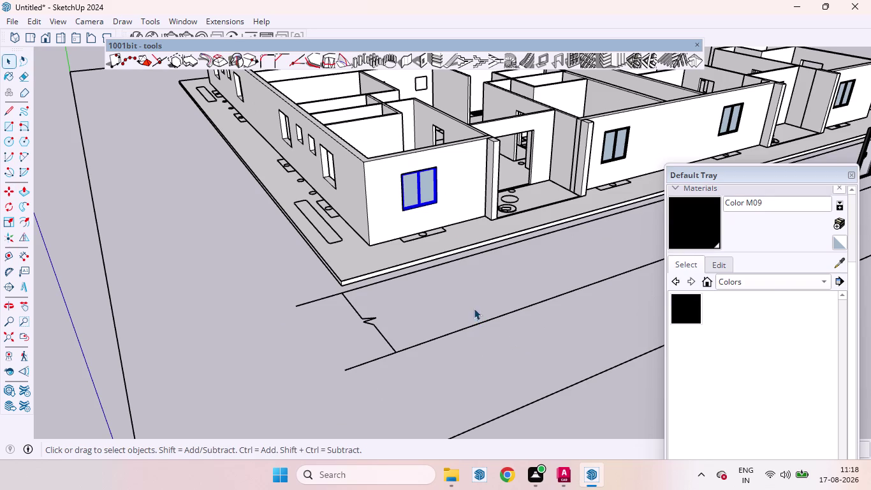
click(466, 297)
scroll(down, 3)
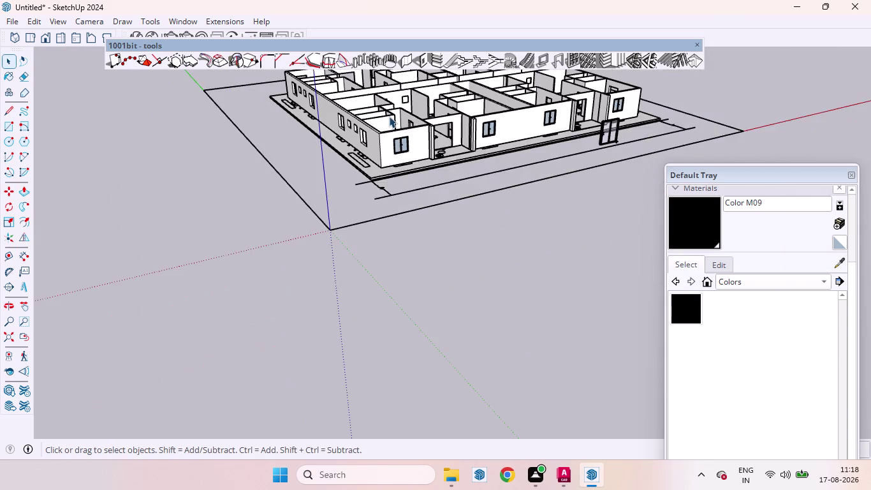
scroll(up, 3)
scroll(down, 3)
scroll(up, 3)
scroll(down, 3)
scroll(up, 3)
scroll(down, 3)
scroll(up, 3)
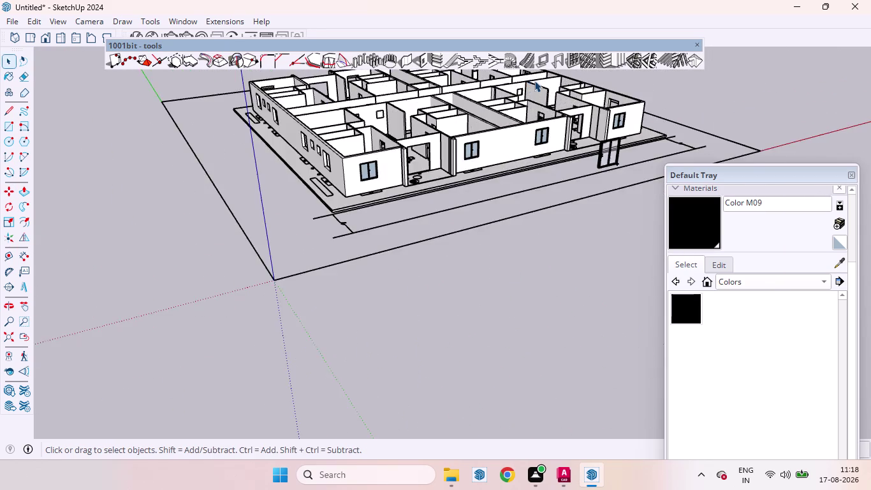
scroll(up, 3)
scroll(down, 3)
scroll(down, 3)
scroll(up, 3)
scroll(up, 3)
middle_drag(550, 121, 384, 113)
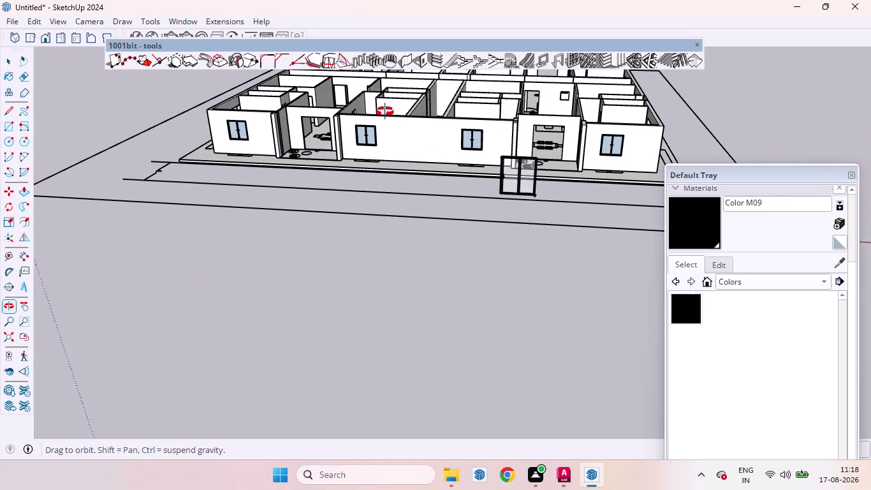
middle_drag(385, 113, 385, 111)
scroll(up, 3)
scroll(up, 3)
scroll(down, 3)
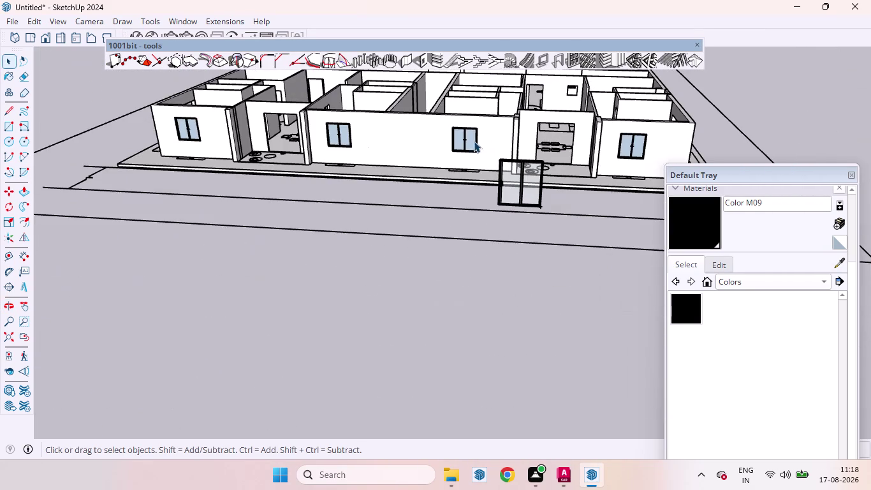
scroll(up, 3)
scroll(up, 3)
scroll(down, 3)
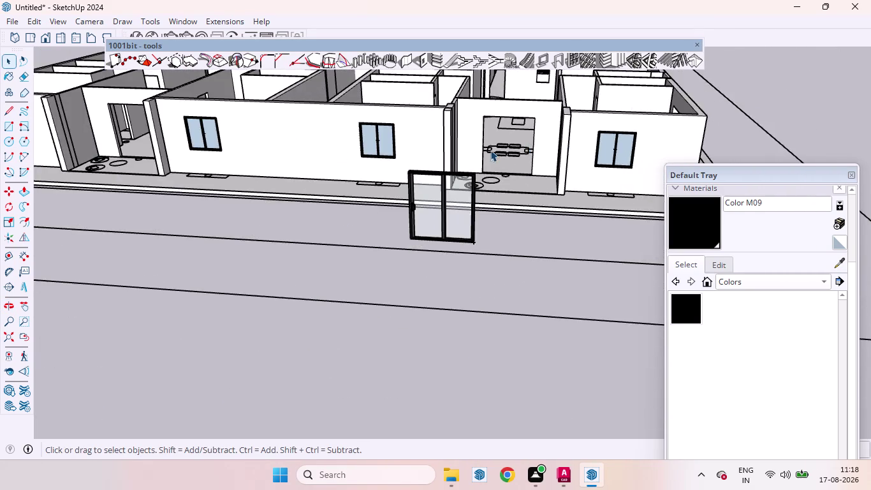
scroll(down, 3)
scroll(down, 3)
scroll(up, 3)
scroll(up, 3)
scroll(down, 3)
scroll(up, 3)
middle_drag(553, 145, 541, 151)
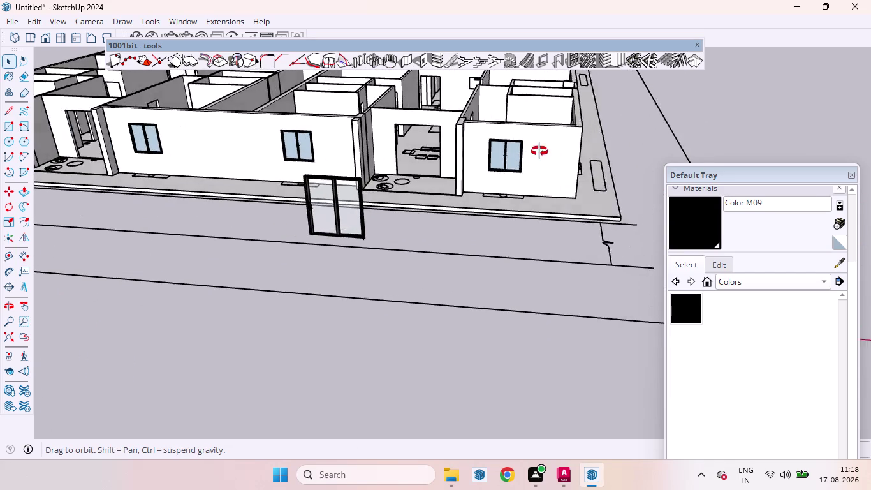
middle_drag(540, 151, 521, 150)
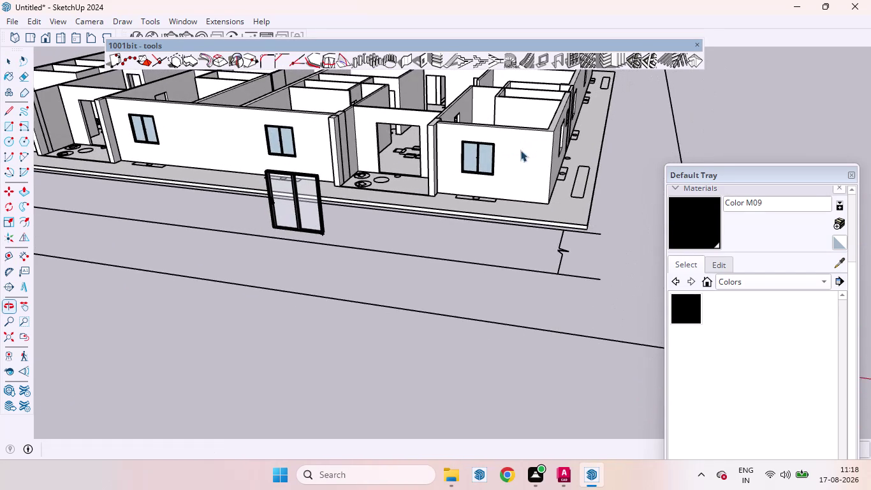
scroll(up, 3)
scroll(up, 3)
click(480, 154)
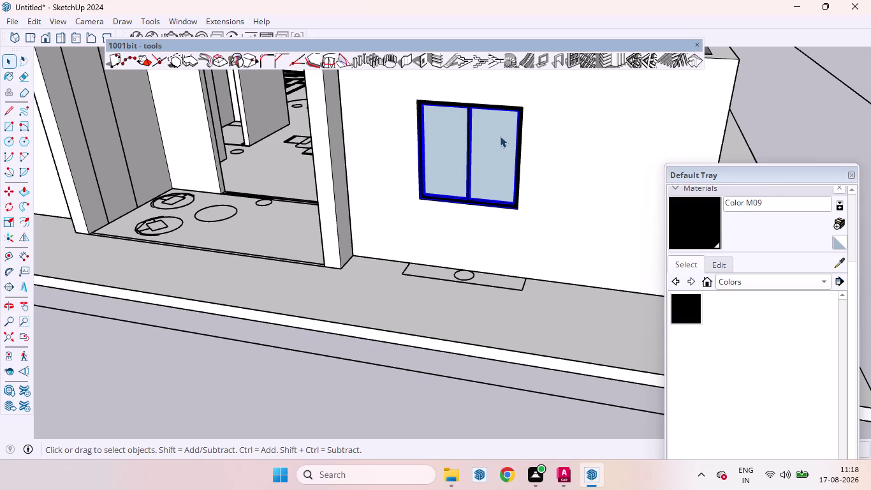
Move a copy of the window and drop it onto the ground.
key(m)
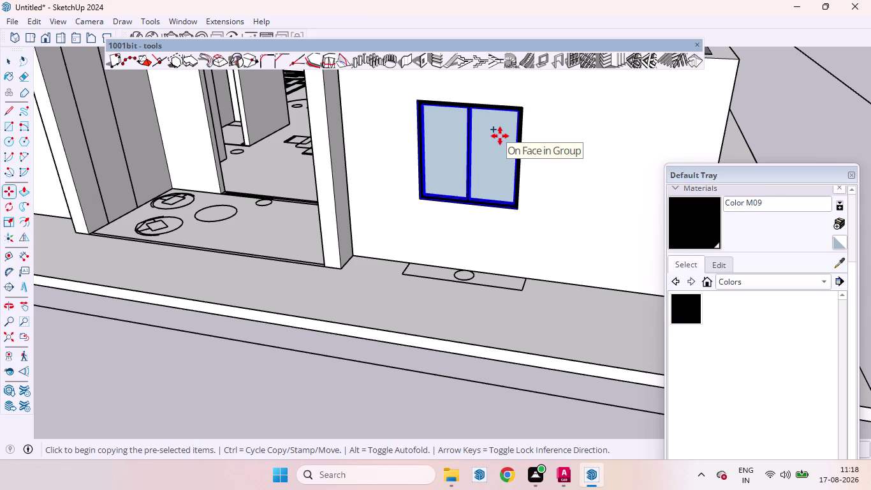
click(471, 164)
scroll(down, 3)
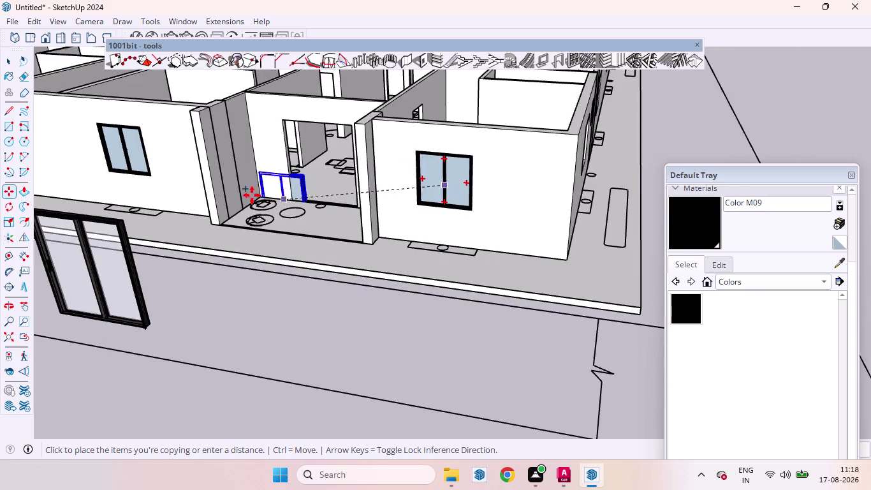
scroll(down, 3)
scroll(up, 3)
middle_drag(488, 231, 451, 216)
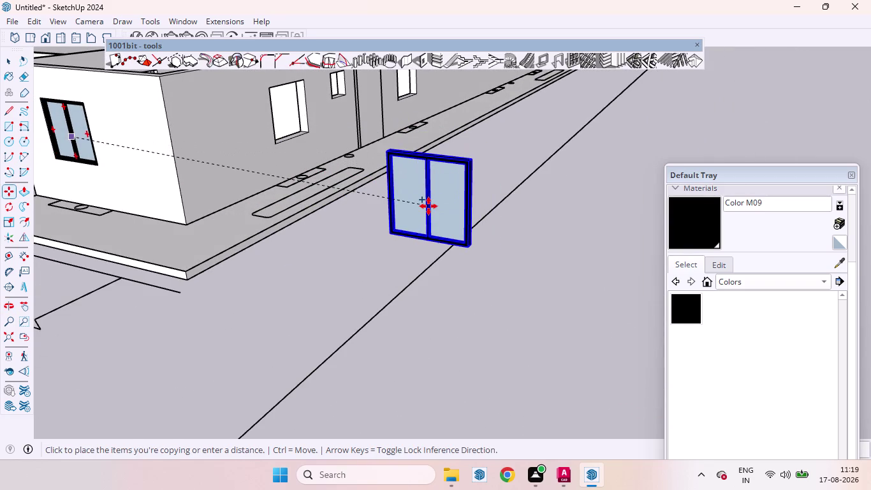
key(Right)
click(429, 206)
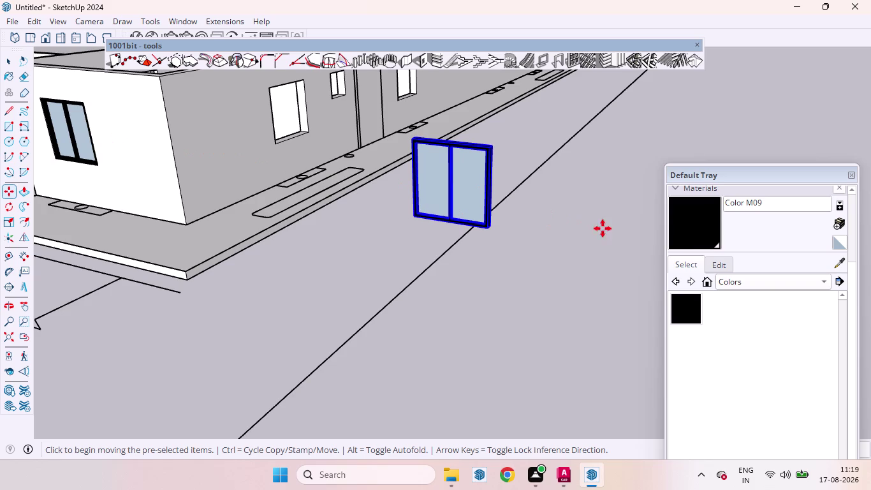
Rotate the window copy 90 degrees about a point on the ground.
key(q)
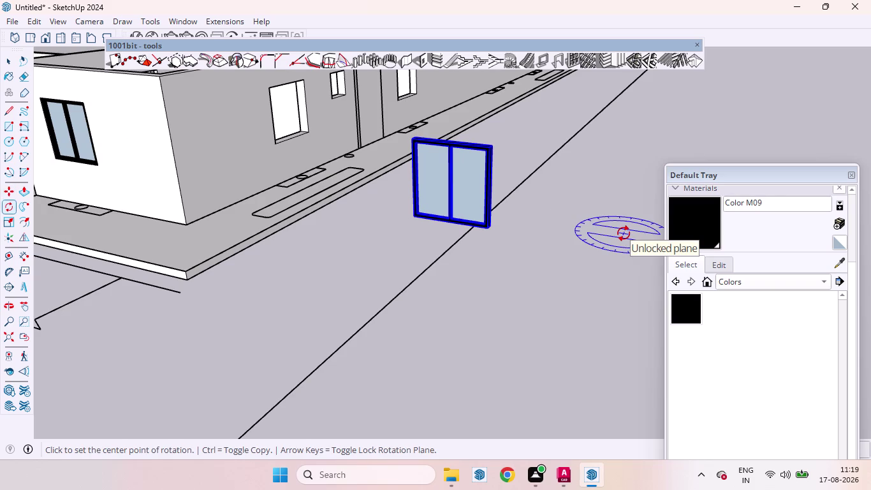
click(506, 255)
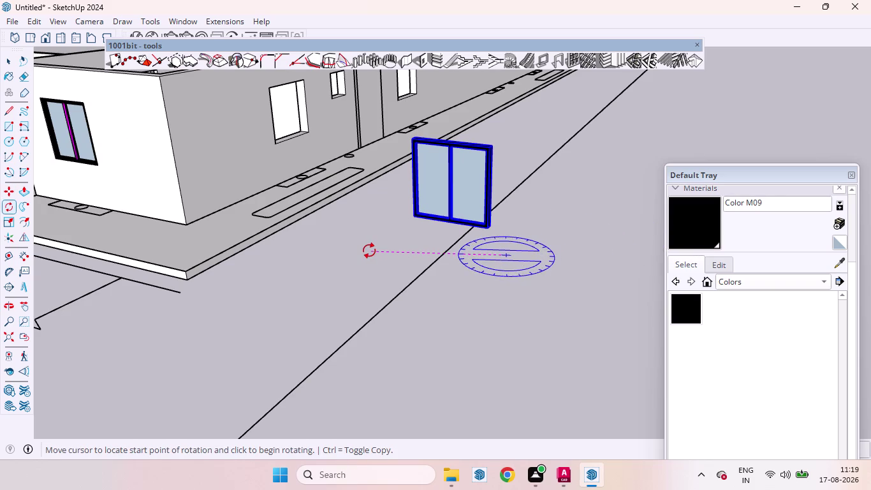
click(369, 250)
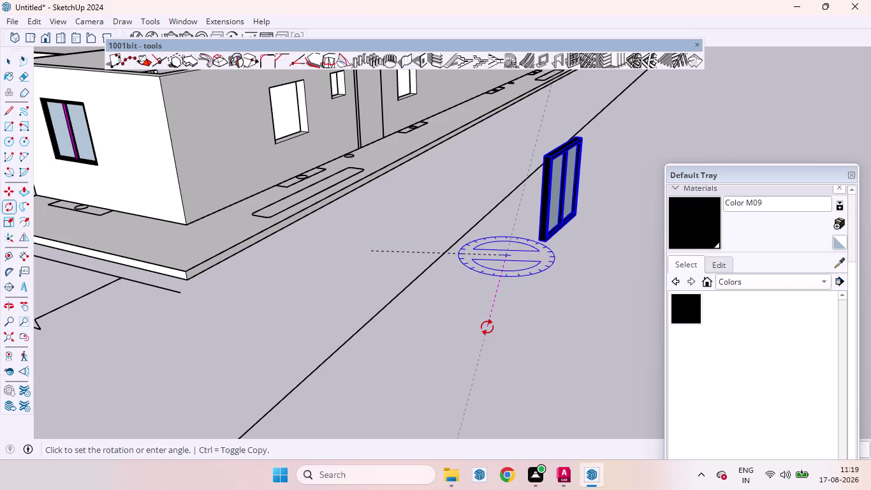
text(90)
key(Return)
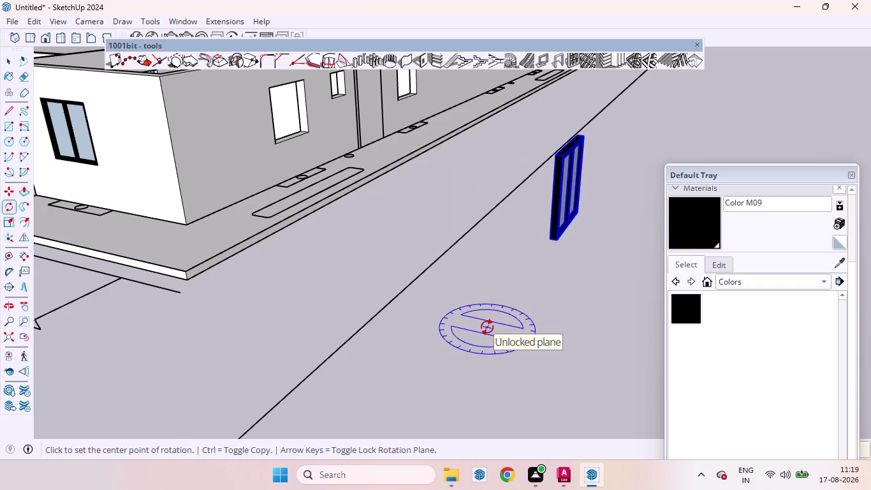
key(space)
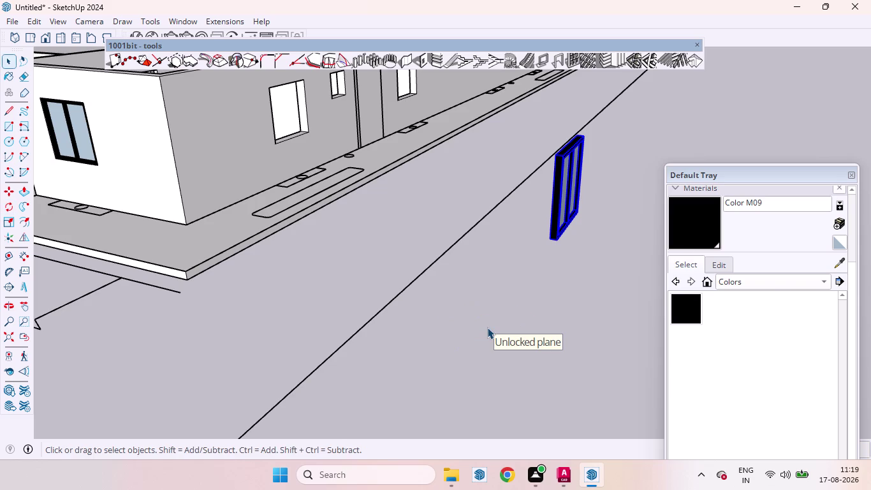
Seat the rotated window's corner into the corner of the opening near the kitchen.
key(m)
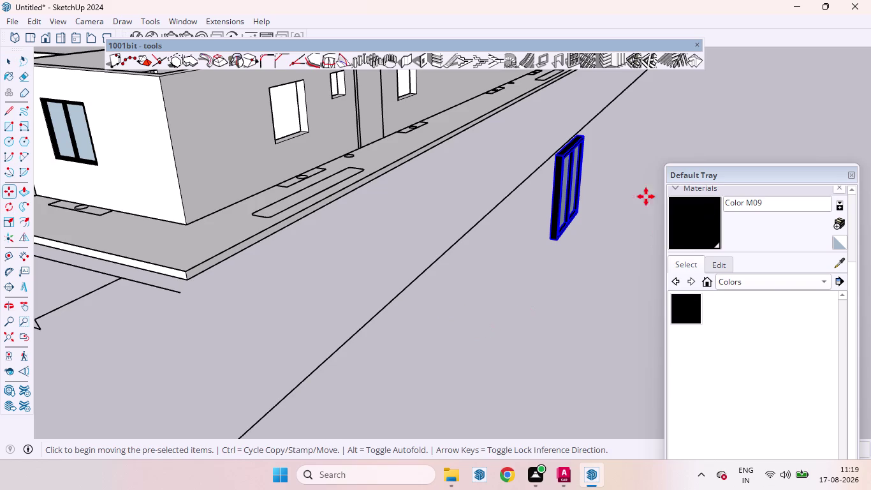
scroll(up, 3)
click(532, 236)
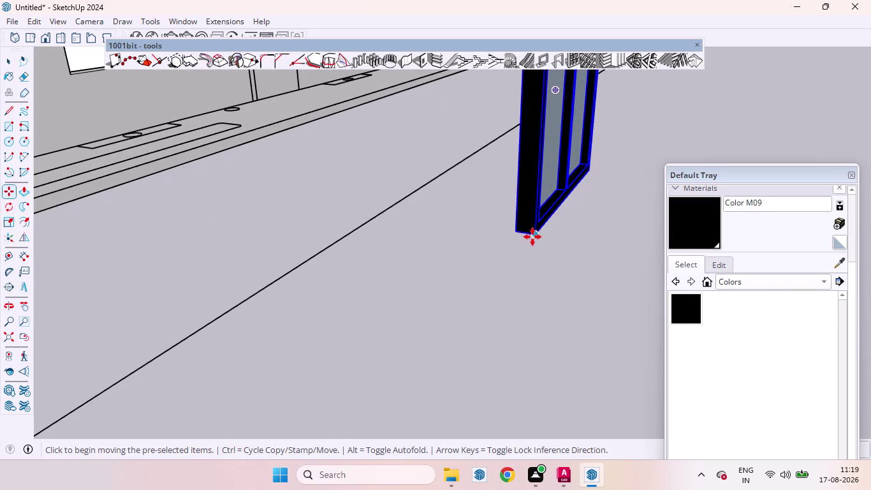
scroll(down, 3)
scroll(down, 3)
scroll(down, 3)
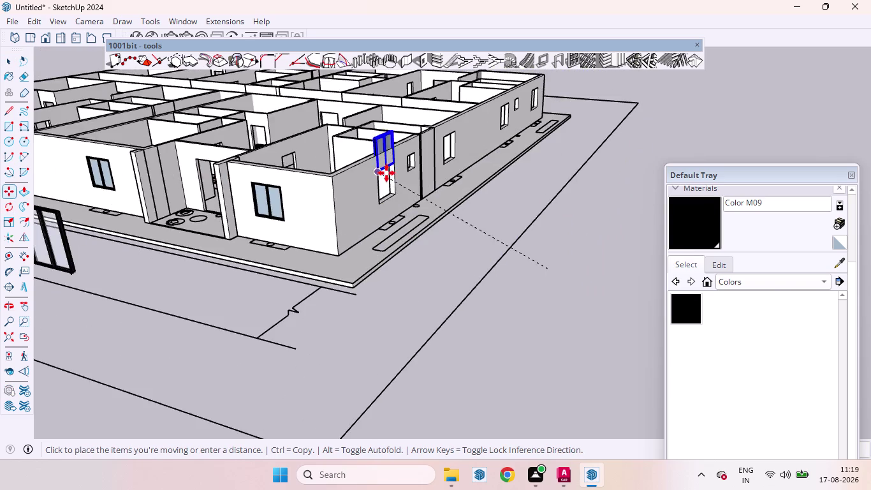
scroll(up, 3)
middle_drag(403, 210, 129, 284)
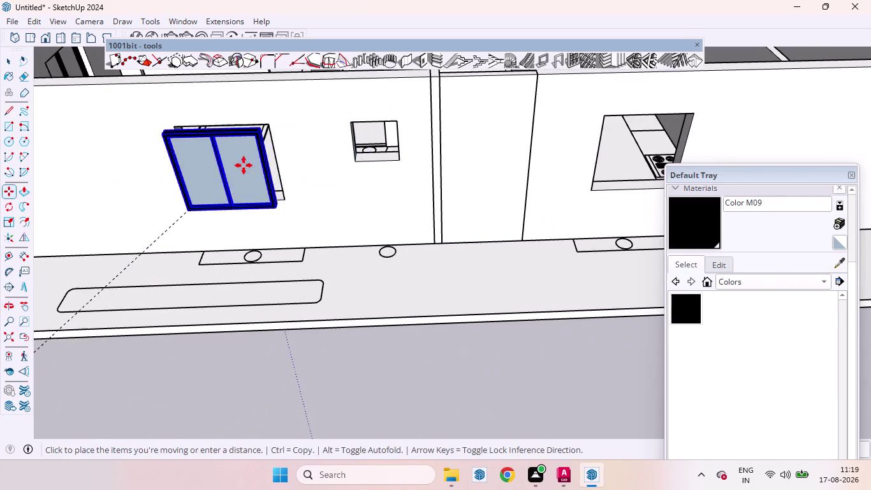
scroll(up, 3)
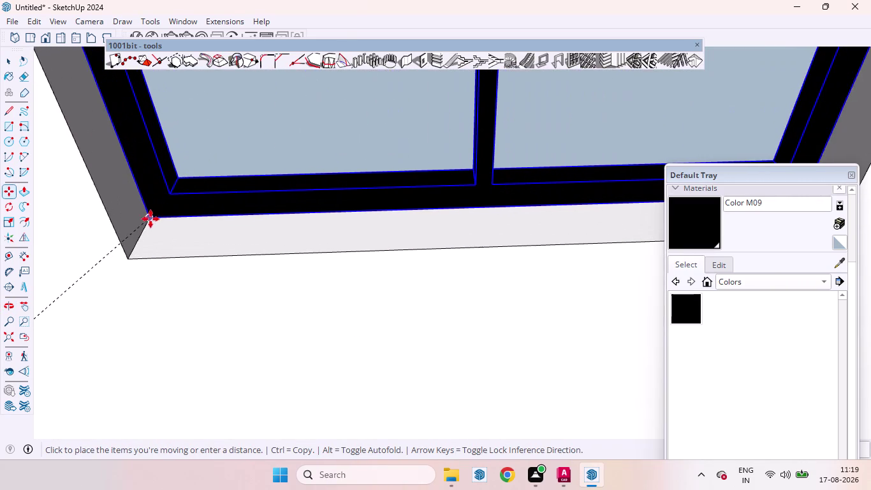
click(141, 237)
scroll(down, 3)
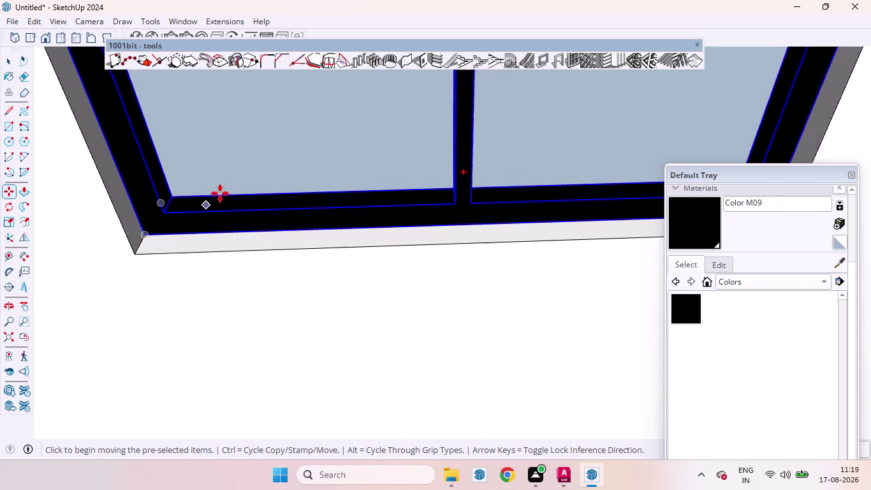
scroll(down, 3)
scroll(up, 3)
scroll(down, 3)
scroll(down, 3)
scroll(down, 3)
scroll(down, 3)
scroll(up, 3)
scroll(down, 3)
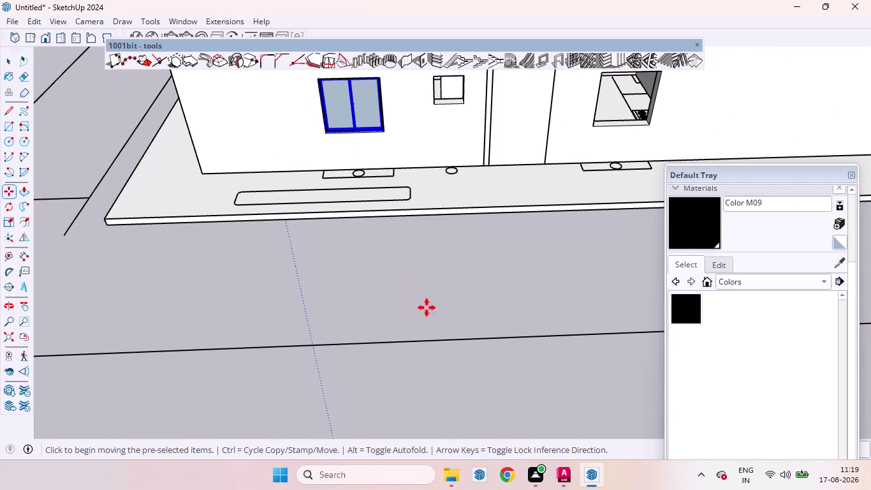
key(space)
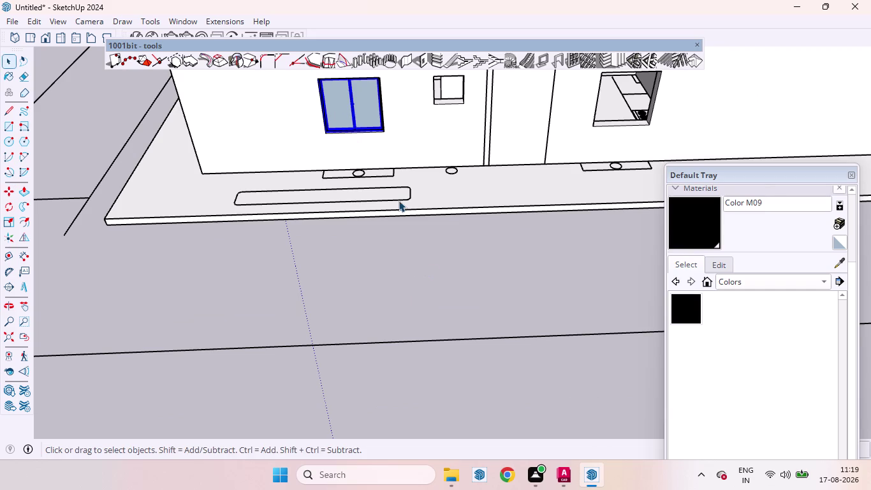
Start a Move copy of the window from its bottom corner.
key(m)
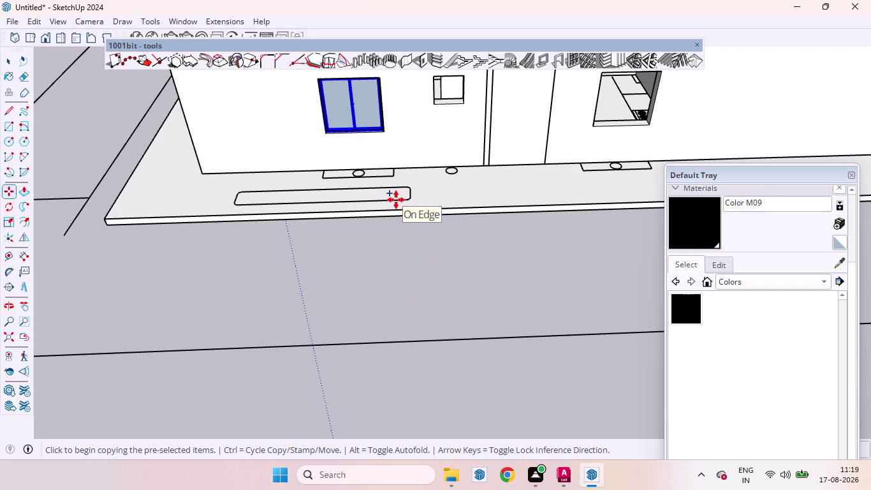
scroll(up, 3)
scroll(up, 3)
middle_drag(408, 146, 408, 146)
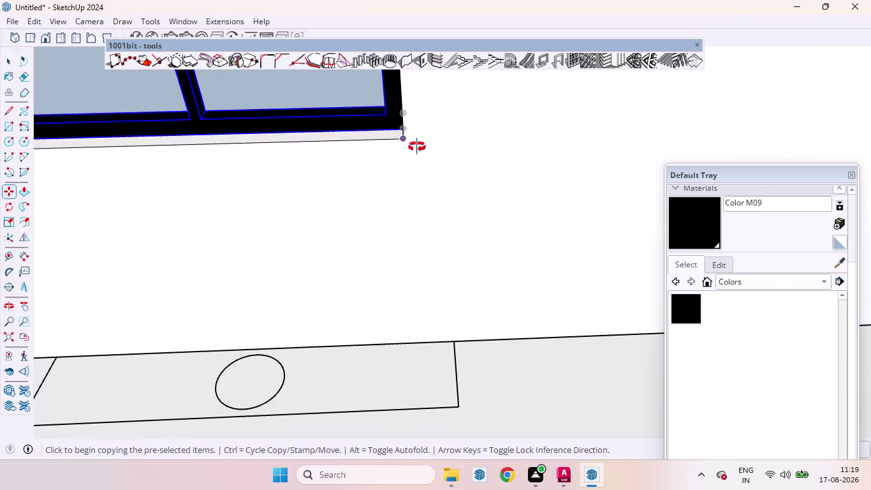
middle_drag(409, 146, 553, 92)
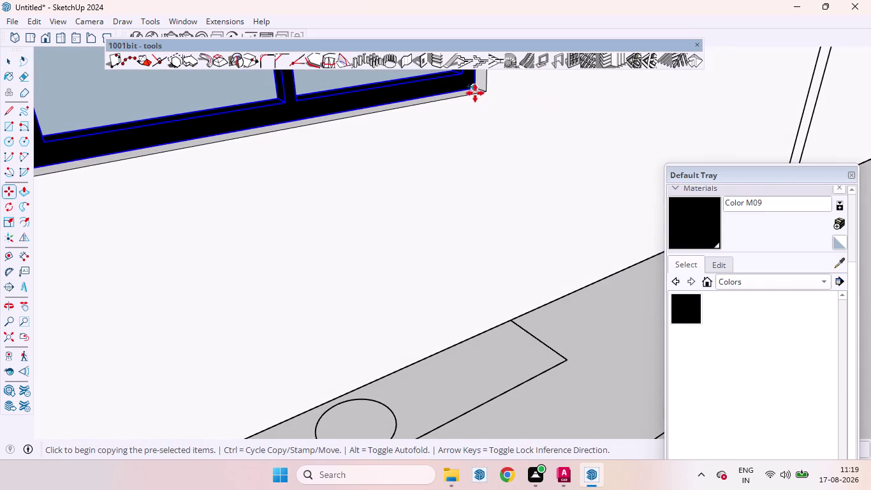
click(477, 90)
Place the window copy into the matching corner of the next wall opening.
scroll(down, 3)
scroll(down, 3)
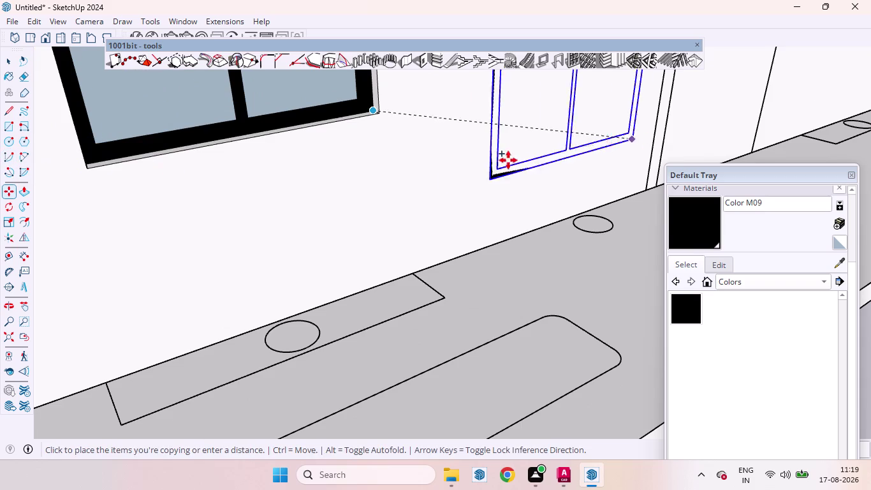
scroll(down, 3)
scroll(down, 3)
scroll(down, 3)
scroll(down, 3)
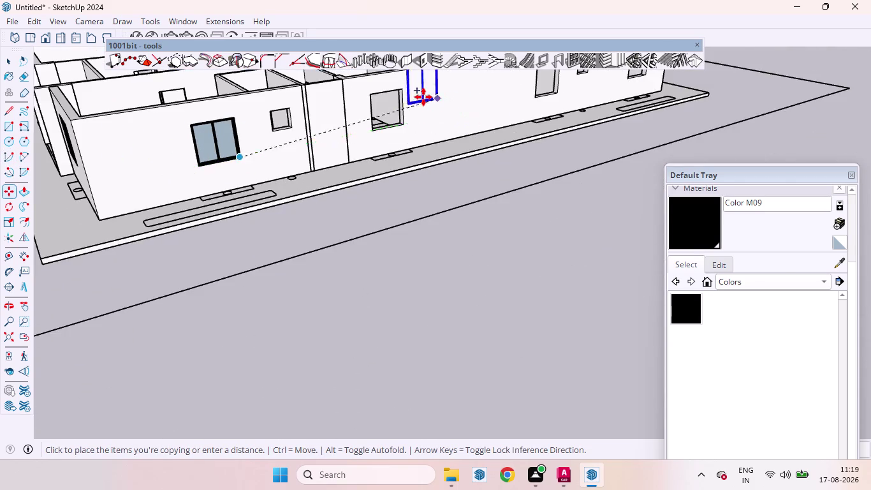
scroll(up, 3)
scroll(up, 3)
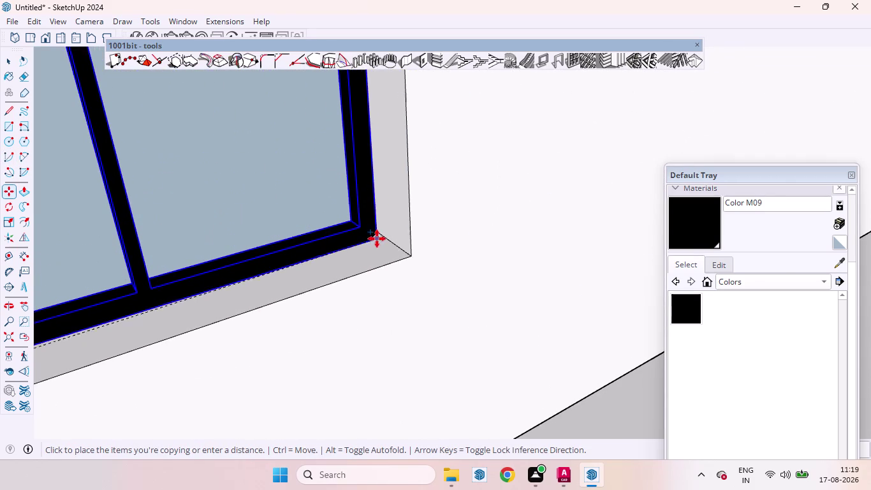
click(400, 248)
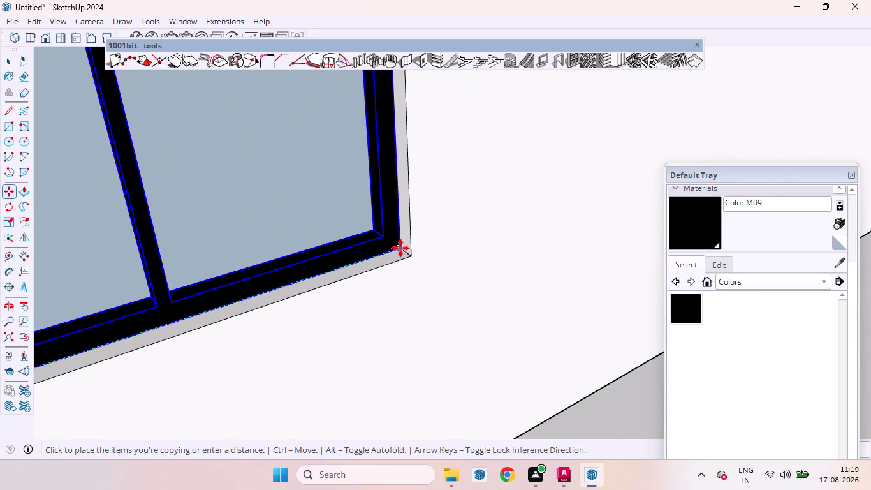
scroll(down, 3)
scroll(down, 3)
scroll(up, 3)
scroll(down, 3)
scroll(down, 3)
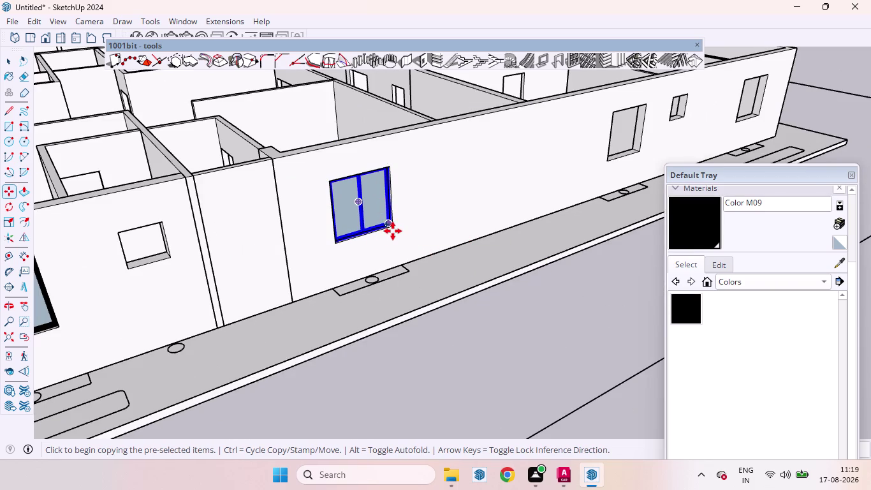
Copy the black-framed window corner-to-corner into the next wall opening and inspect it.
click(392, 226)
scroll(down, 3)
scroll(down, 3)
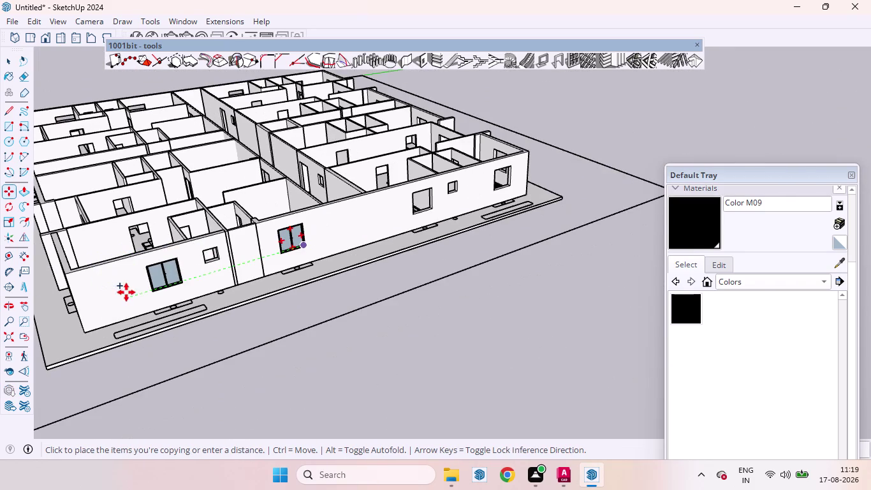
scroll(up, 3)
scroll(down, 3)
scroll(up, 3)
scroll(up, 3)
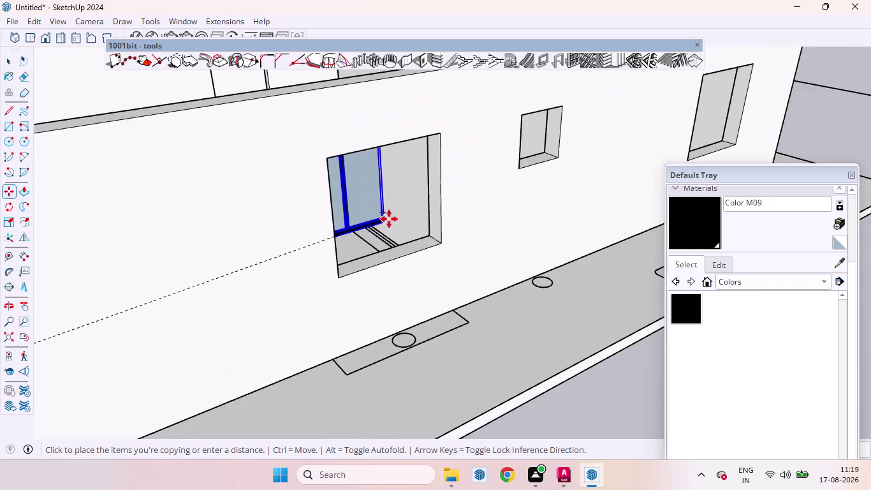
scroll(up, 3)
scroll(up, 3)
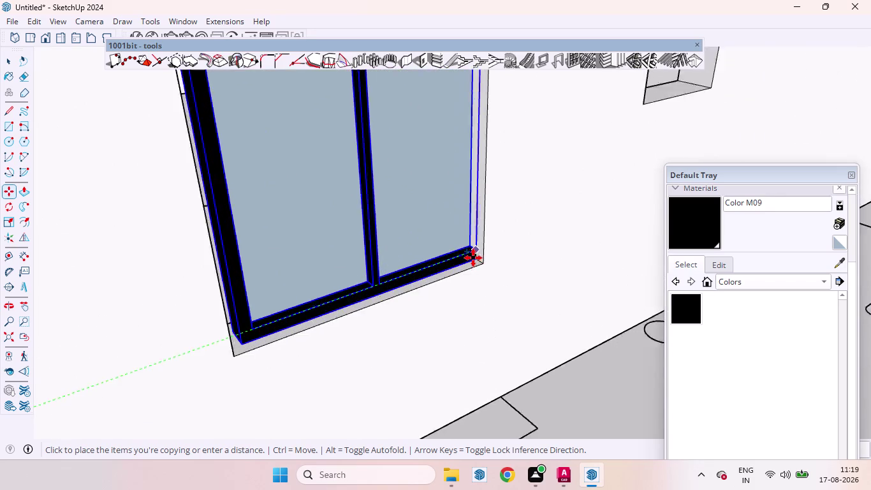
scroll(up, 3)
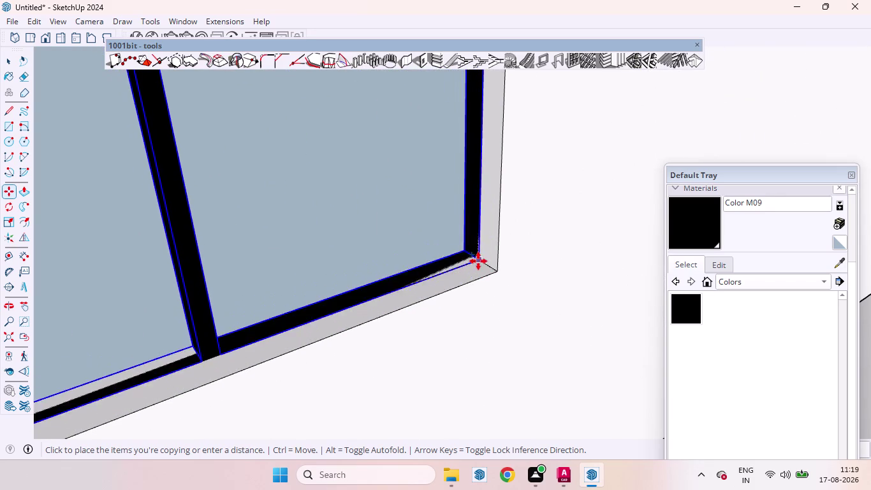
scroll(down, 3)
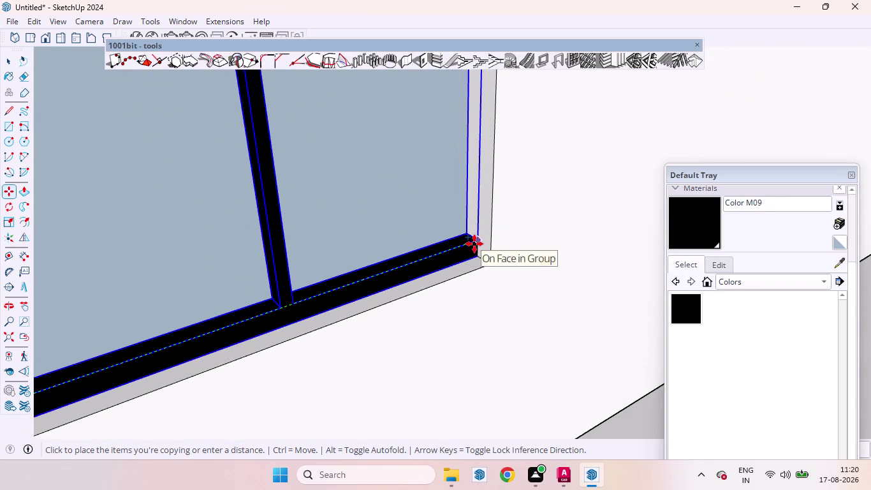
click(476, 243)
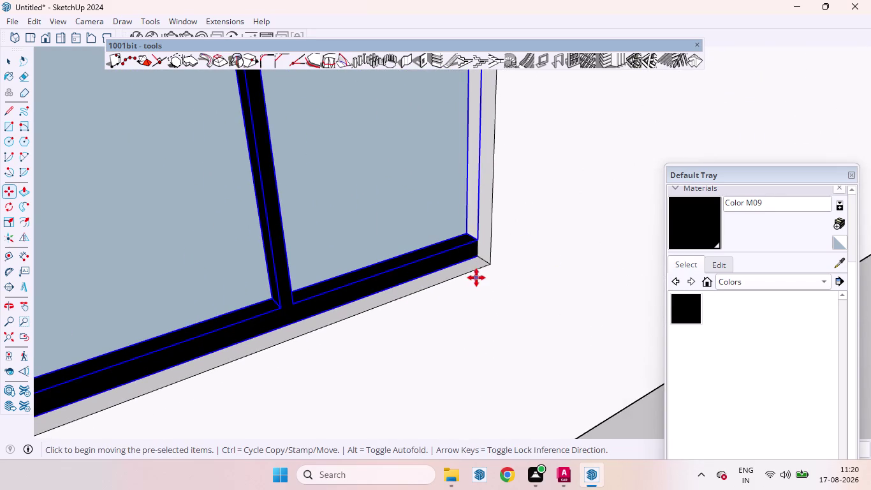
scroll(up, 3)
scroll(up, 3)
middle_drag(485, 273, 452, 256)
scroll(down, 3)
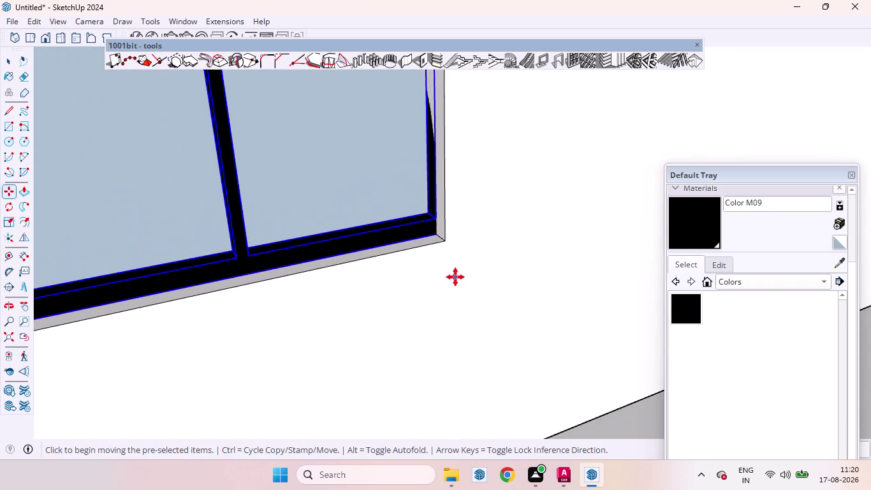
scroll(down, 3)
middle_drag(480, 277, 473, 280)
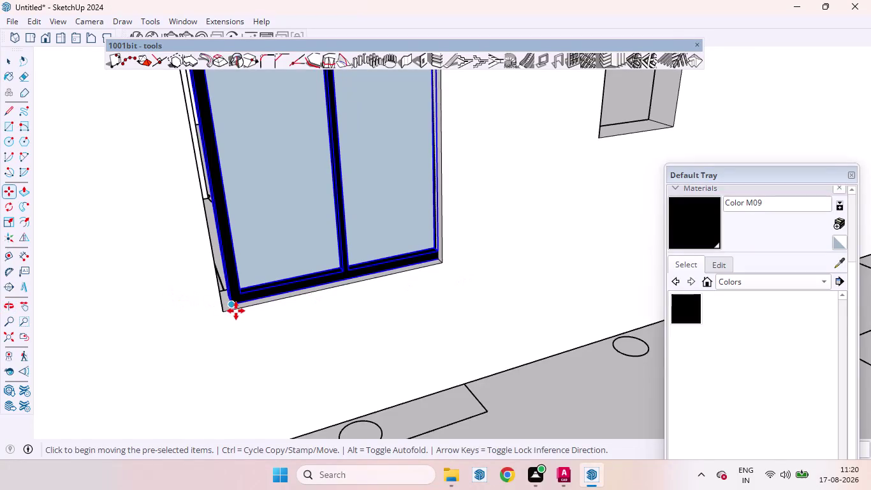
scroll(up, 3)
middle_drag(236, 311, 181, 307)
scroll(up, 3)
Copy the window into the empty opening at the end of the wall and finish moving.
click(187, 269)
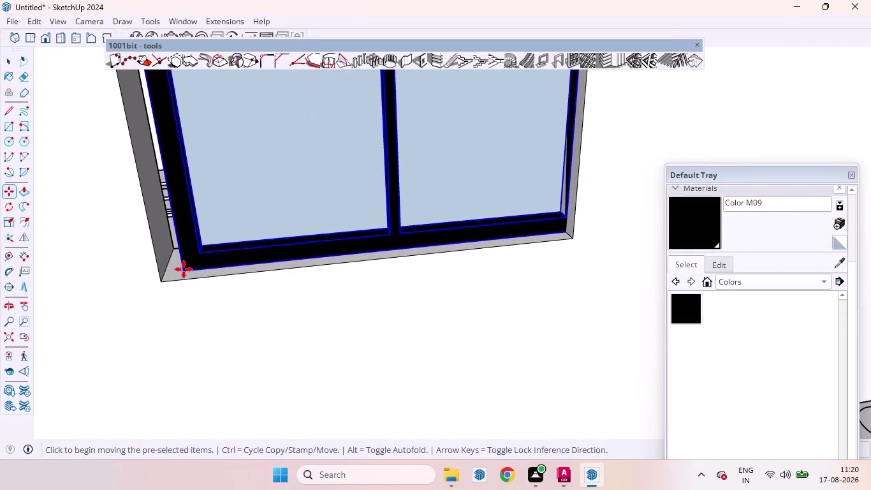
click(166, 267)
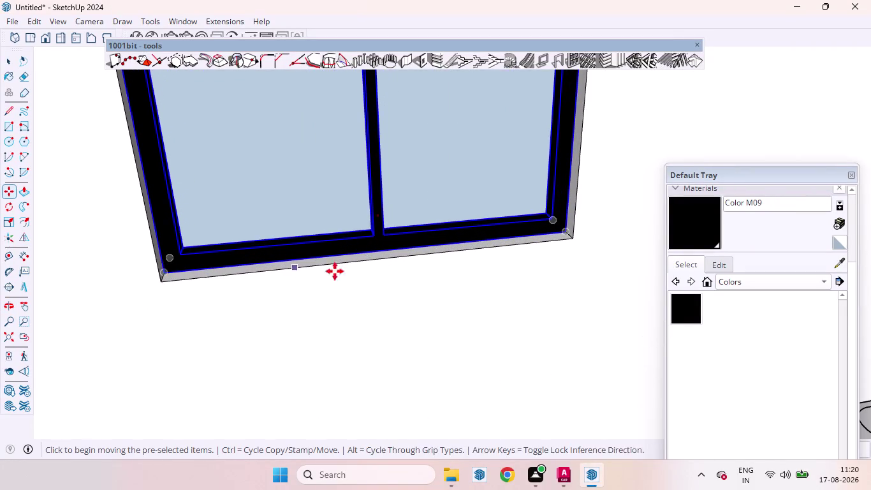
scroll(down, 3)
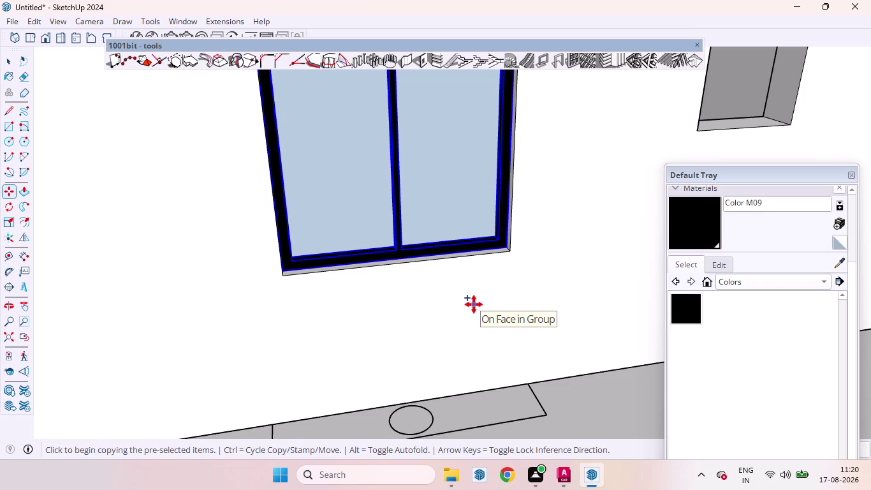
click(509, 246)
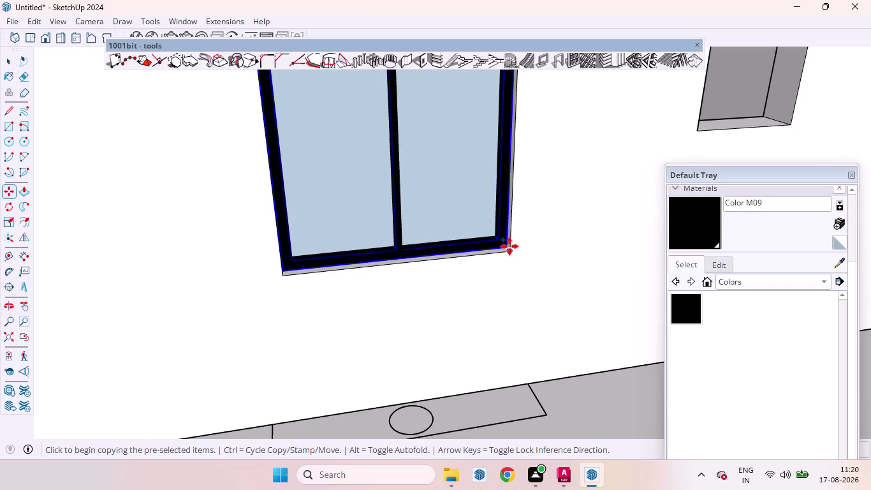
scroll(down, 3)
scroll(down, 3)
scroll(up, 3)
scroll(down, 3)
scroll(down, 3)
scroll(up, 3)
scroll(down, 3)
scroll(up, 3)
scroll(down, 3)
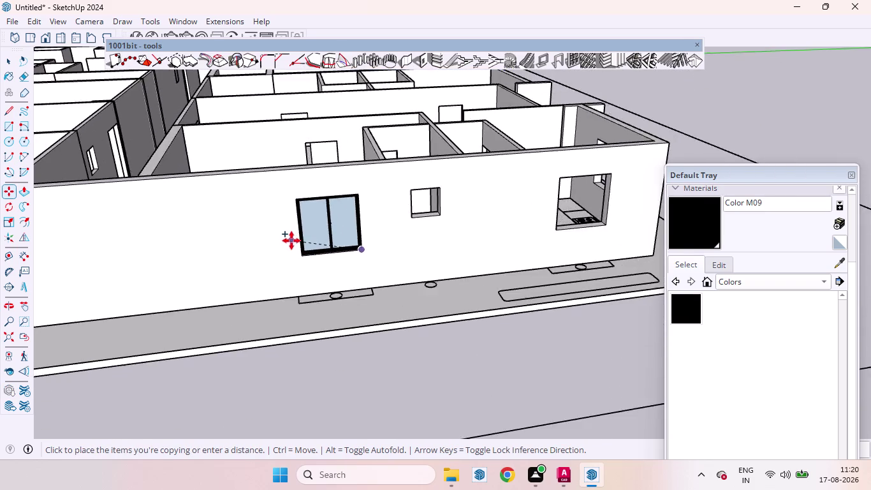
scroll(down, 3)
scroll(up, 3)
scroll(up, 3)
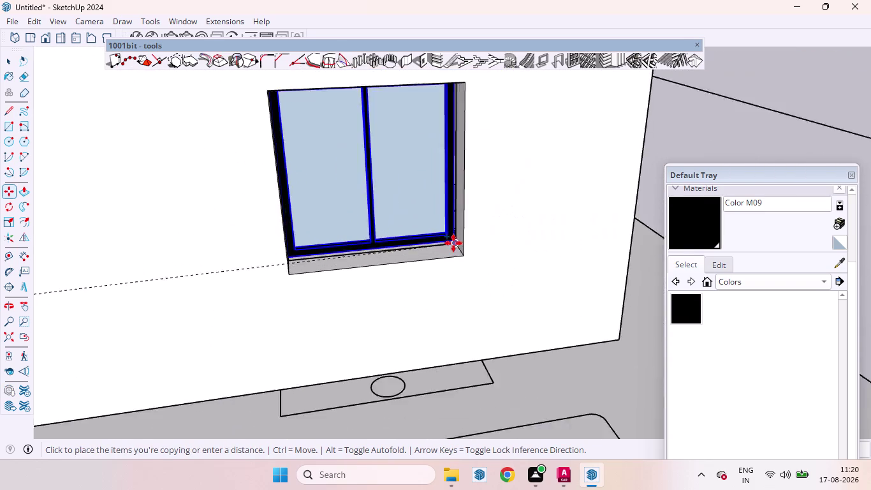
scroll(up, 3)
scroll(up, 3)
scroll(down, 3)
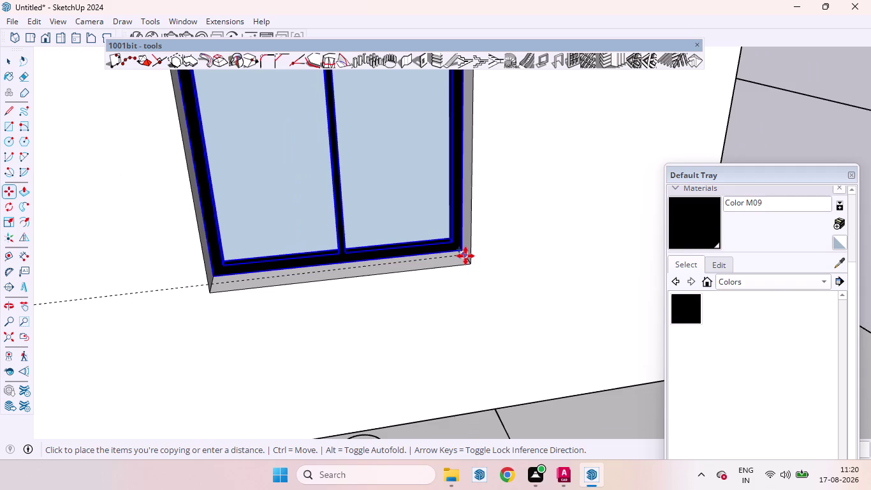
scroll(up, 3)
scroll(up, 3)
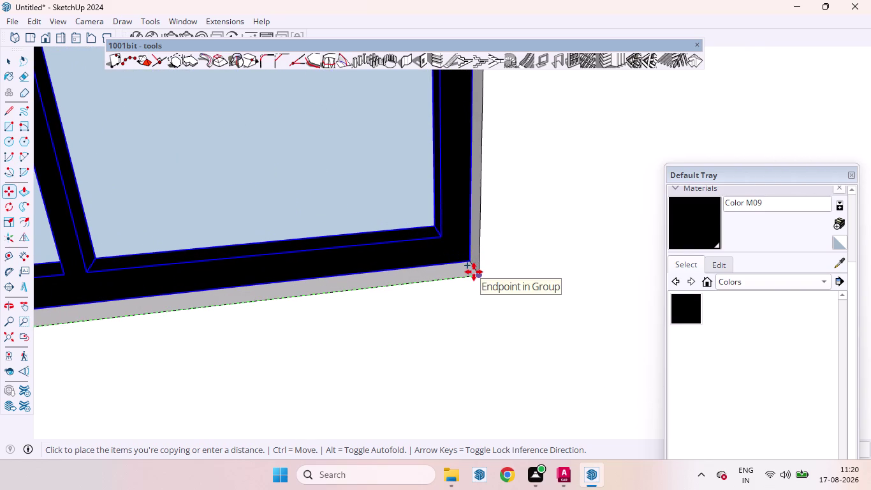
click(474, 271)
scroll(down, 3)
scroll(down, 3)
scroll(up, 3)
scroll(down, 3)
scroll(down, 3)
scroll(up, 3)
scroll(down, 3)
scroll(down, 3)
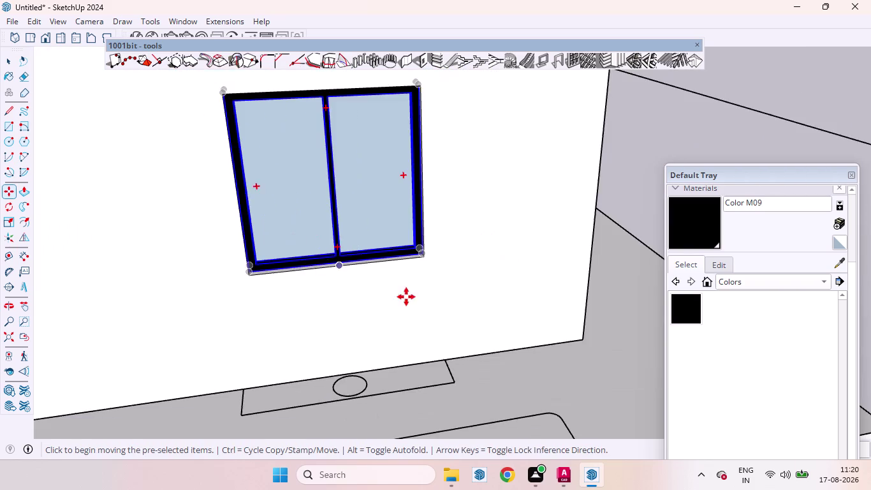
scroll(down, 3)
scroll(down, 3)
key(space)
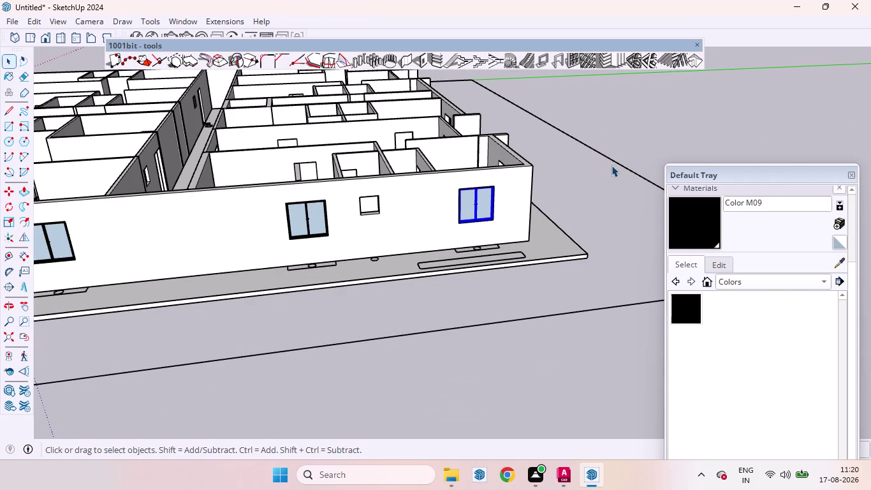
Deselect, orbit to the side wall and select its black-framed window.
click(602, 164)
scroll(down, 3)
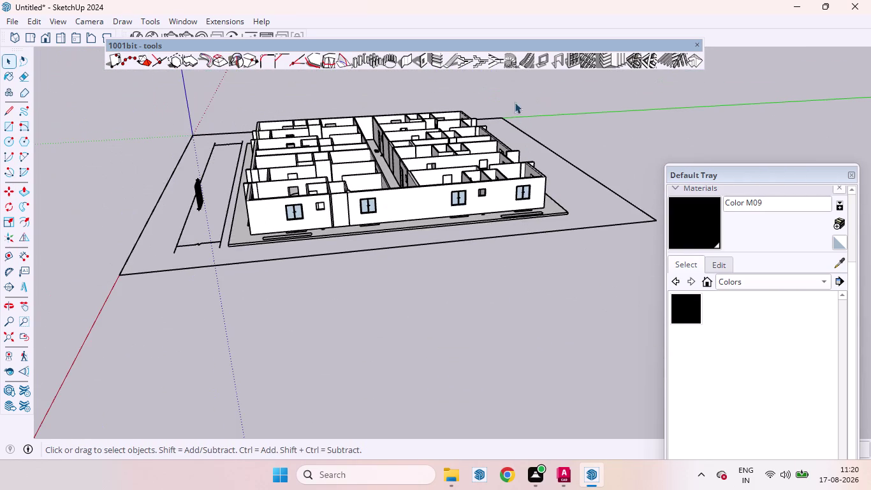
middle_drag(547, 186, 217, 220)
scroll(up, 3)
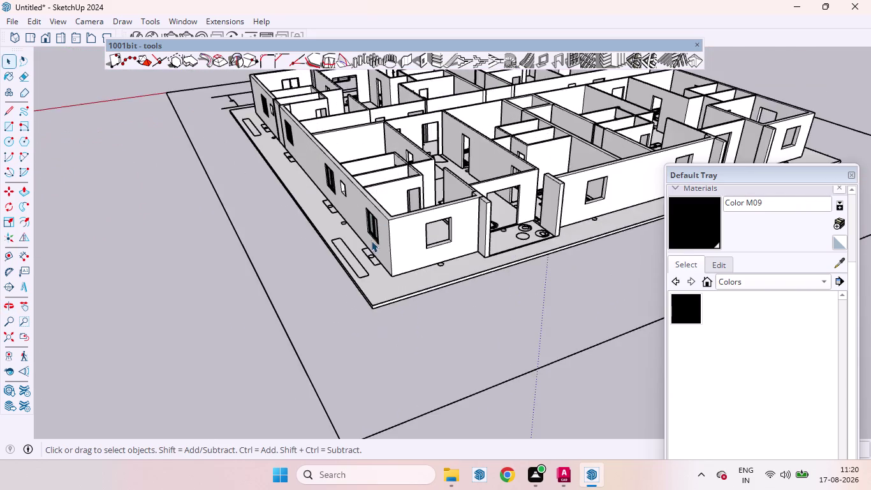
scroll(up, 3)
click(370, 208)
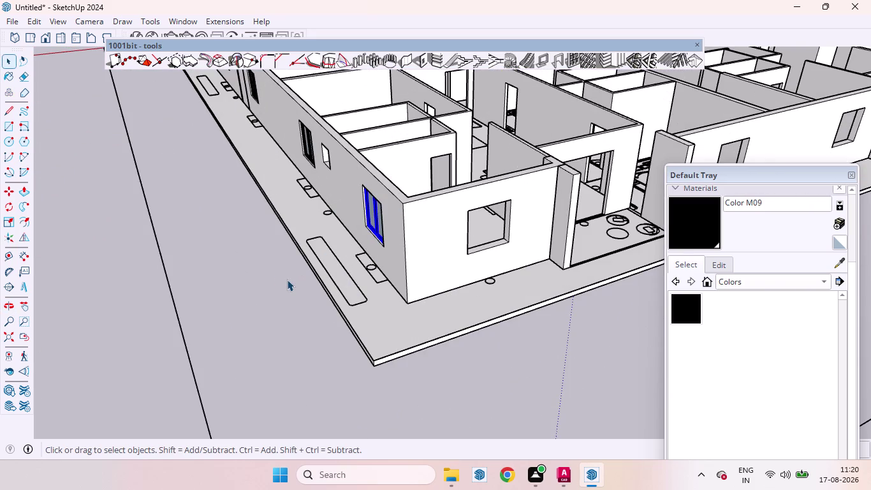
Undo a stray move of the window, then copy it onto the ground beside the house.
key(m)
click(369, 226)
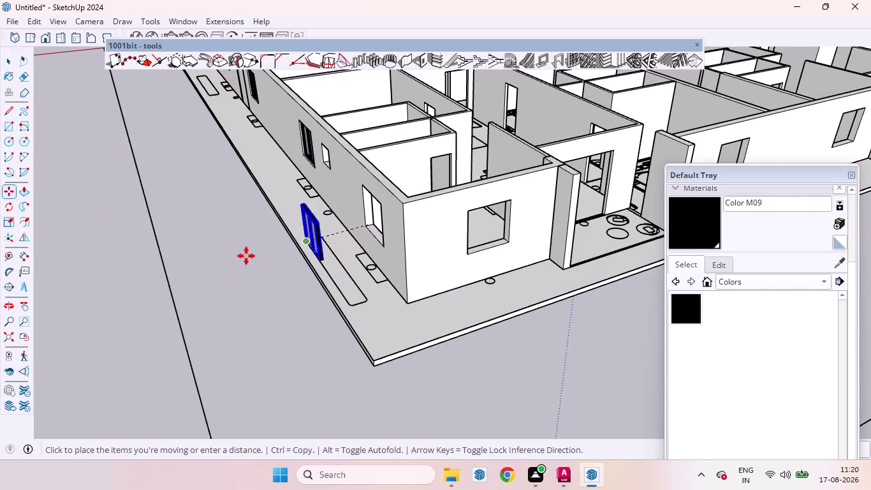
click(201, 269)
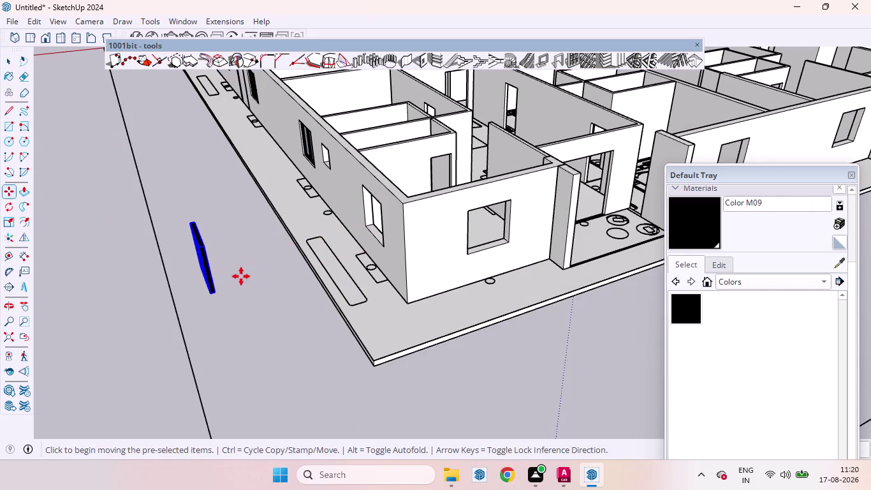
key(ctrl+z)
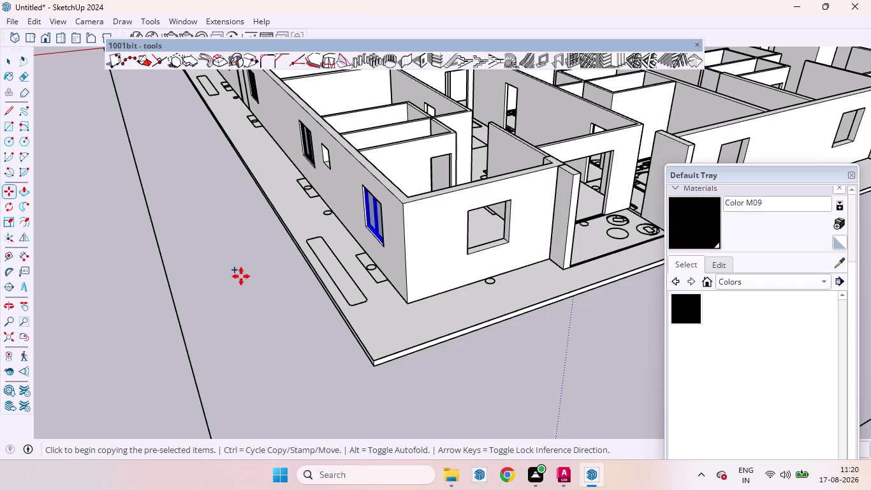
click(370, 219)
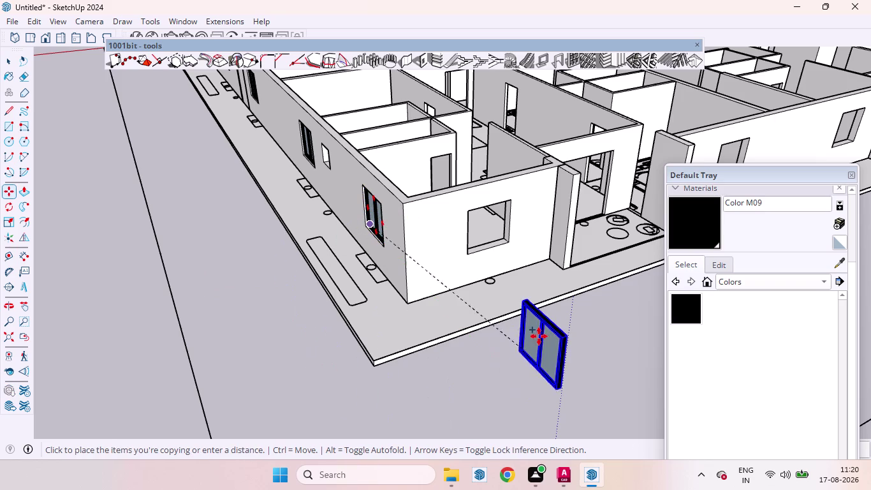
click(539, 334)
Rotate the window copy 90 degrees about a point on the ground.
key(q)
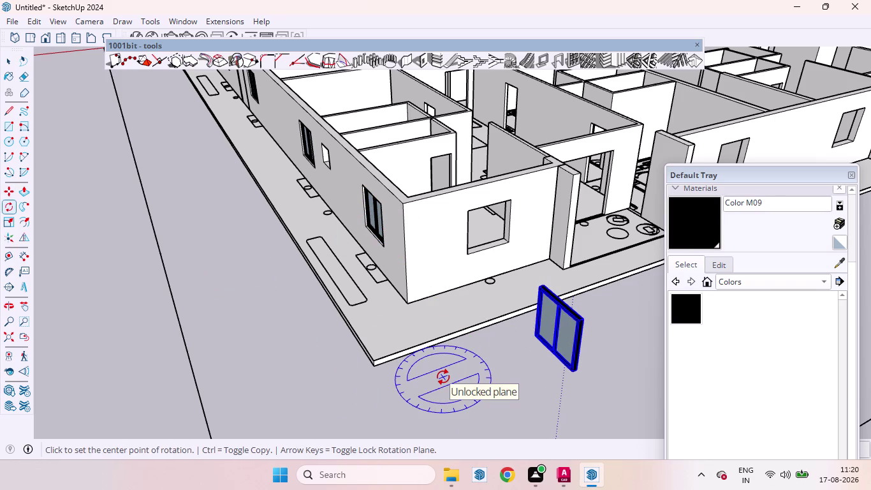
click(443, 377)
click(447, 416)
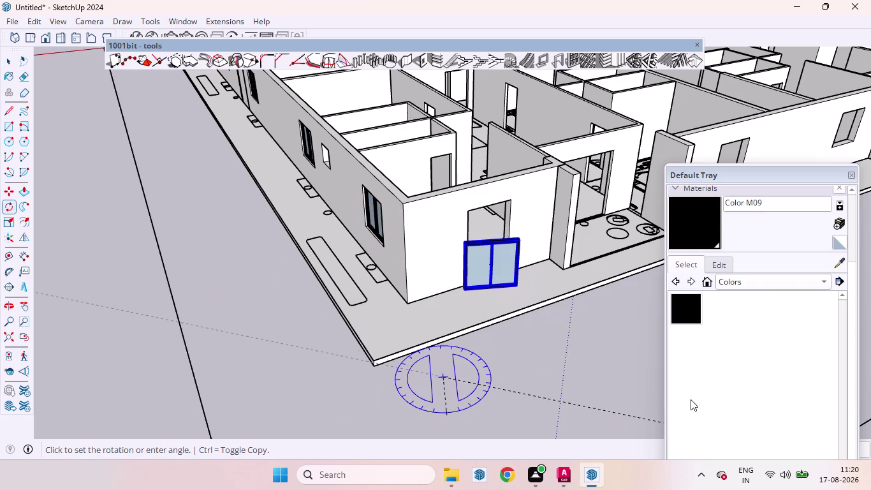
text(9)
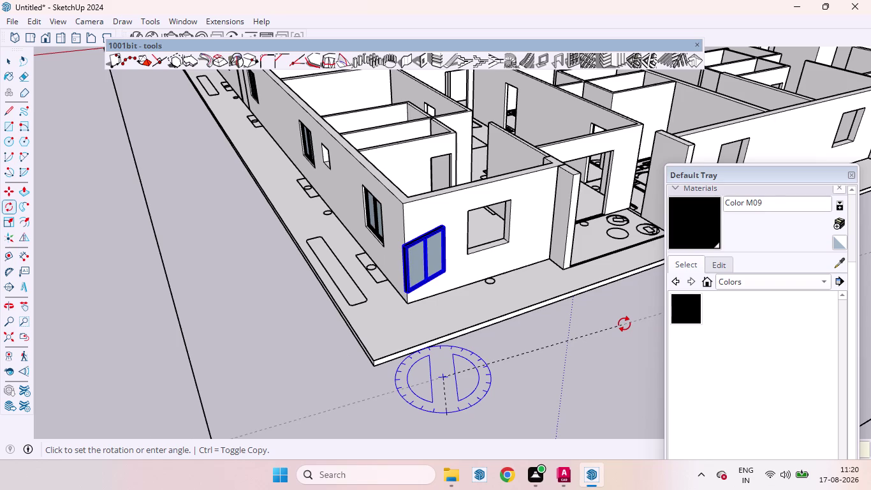
text(0)
key(Return)
scroll(up, 3)
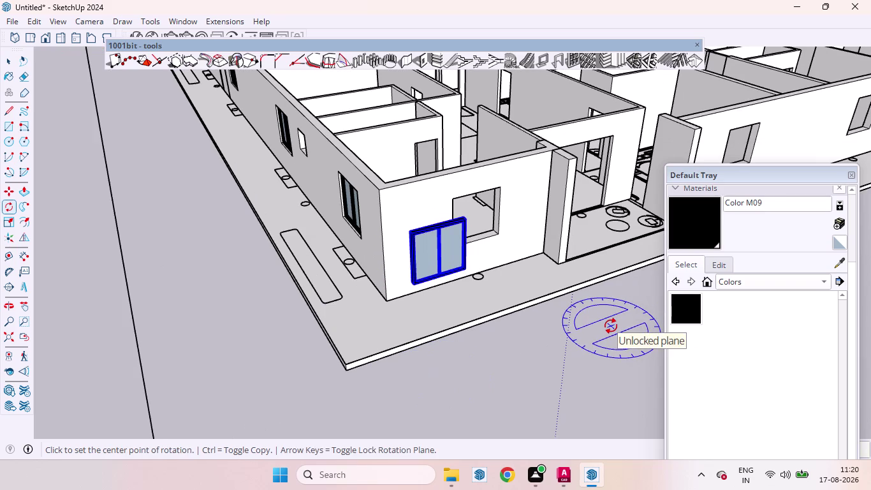
Move the rotated window corner-to-corner into the front-wall opening.
key(m)
scroll(up, 3)
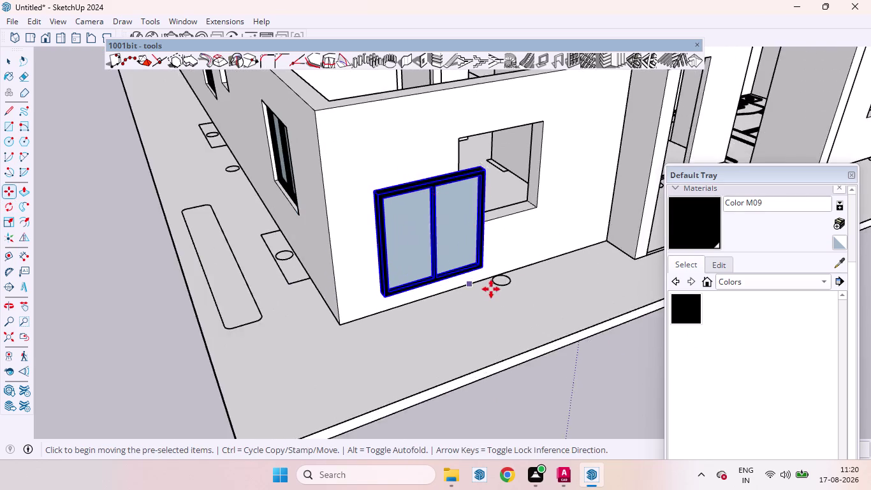
scroll(up, 3)
click(473, 247)
scroll(up, 3)
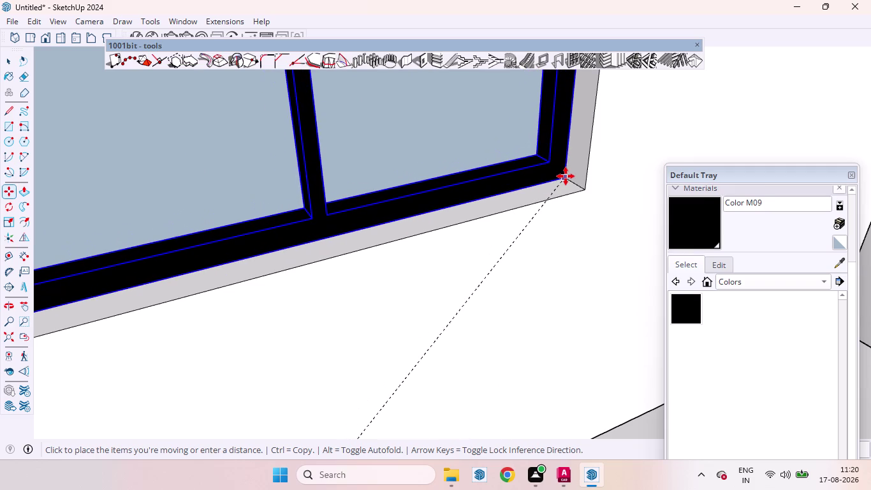
click(565, 176)
scroll(down, 3)
scroll(down, 3)
scroll(down, 3)
scroll(up, 3)
scroll(down, 3)
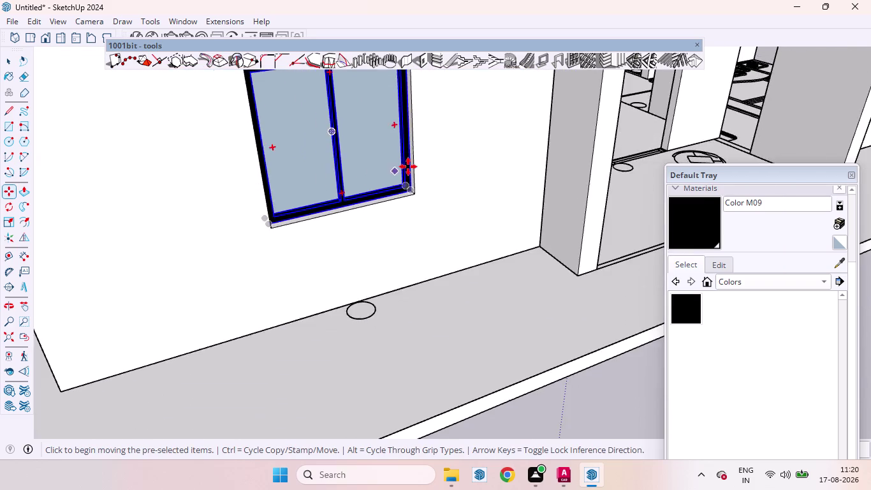
scroll(down, 3)
scroll(down, 3)
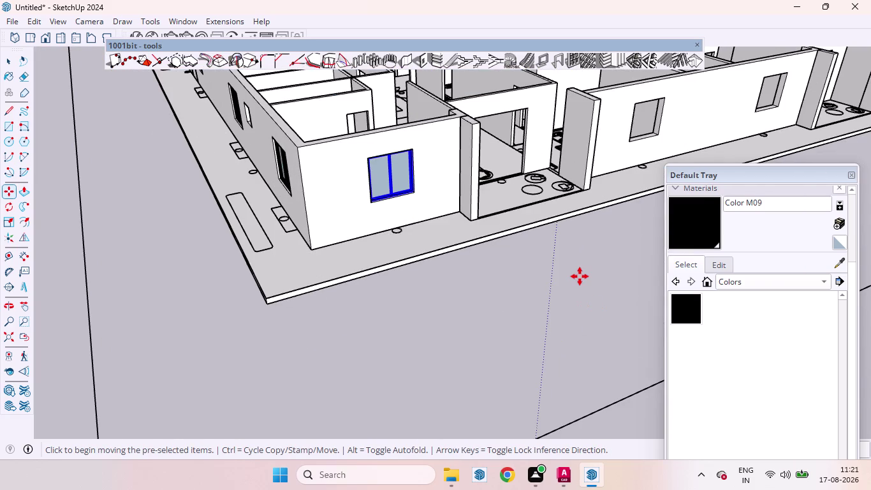
scroll(up, 3)
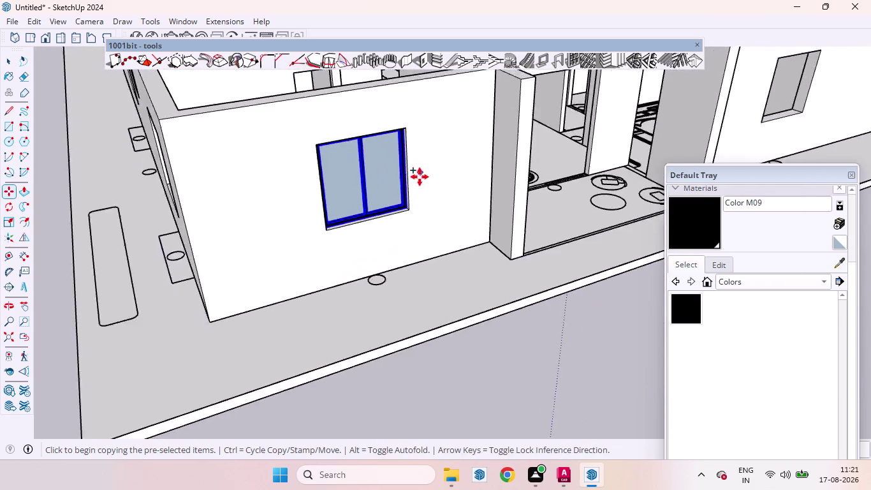
scroll(up, 3)
Copy the window into the next wall opening and pick up a further copy.
click(399, 234)
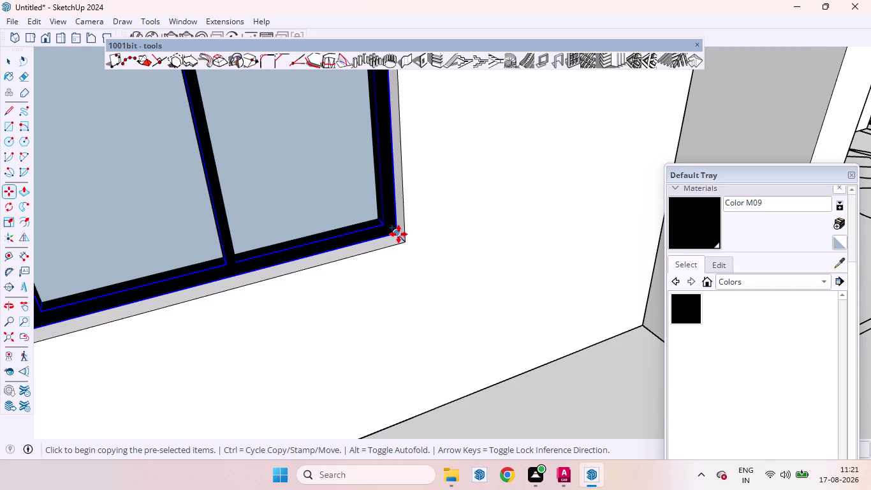
scroll(down, 3)
scroll(down, 3)
scroll(down, 3)
scroll(up, 3)
scroll(down, 3)
scroll(down, 3)
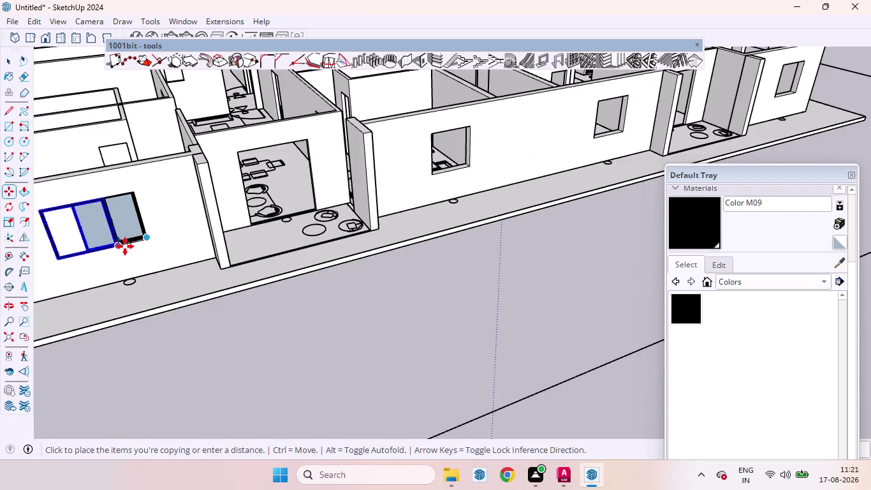
scroll(down, 3)
scroll(up, 3)
scroll(up, 3)
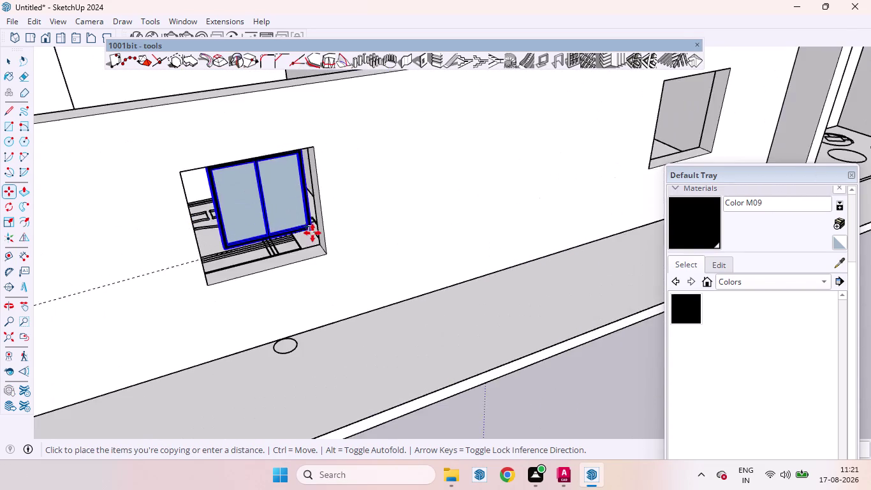
scroll(up, 3)
scroll(down, 3)
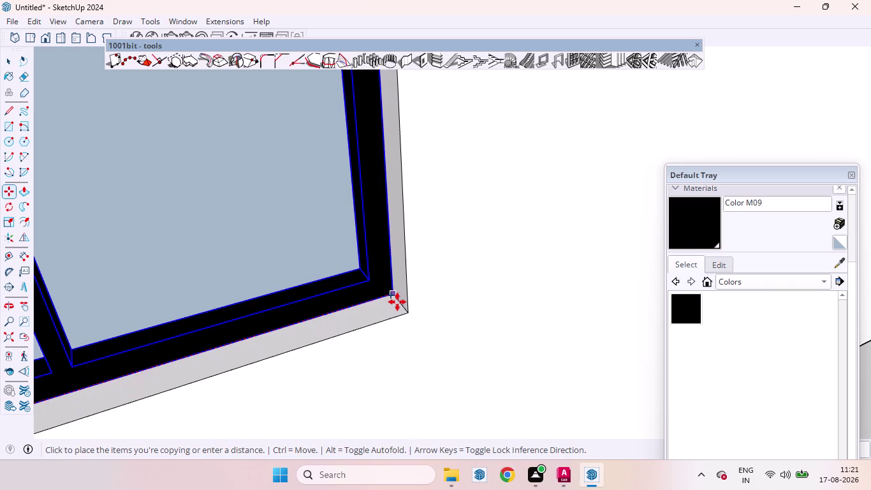
click(397, 301)
scroll(down, 3)
scroll(down, 3)
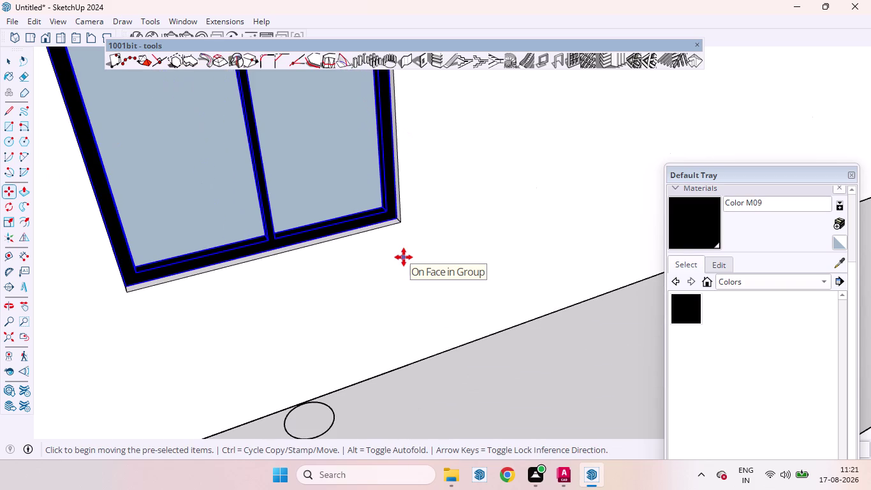
scroll(up, 3)
click(391, 220)
scroll(down, 3)
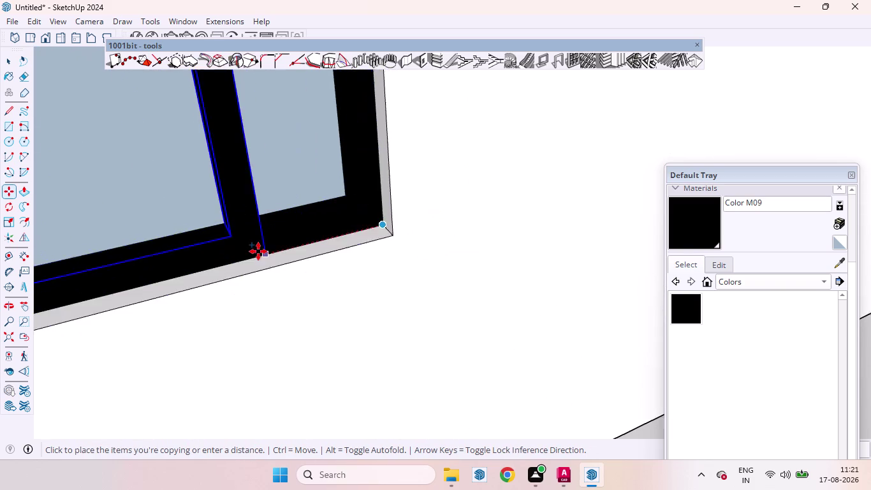
Seat the window copy in the recessed wall opening.
scroll(down, 3)
scroll(down, 3)
scroll(down, 3)
scroll(up, 3)
scroll(down, 3)
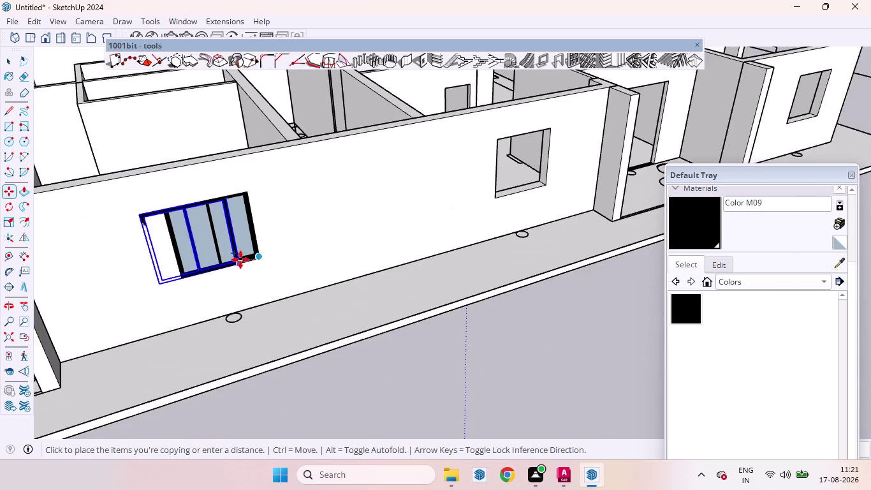
scroll(down, 3)
scroll(up, 3)
scroll(down, 3)
scroll(up, 3)
scroll(up, 3)
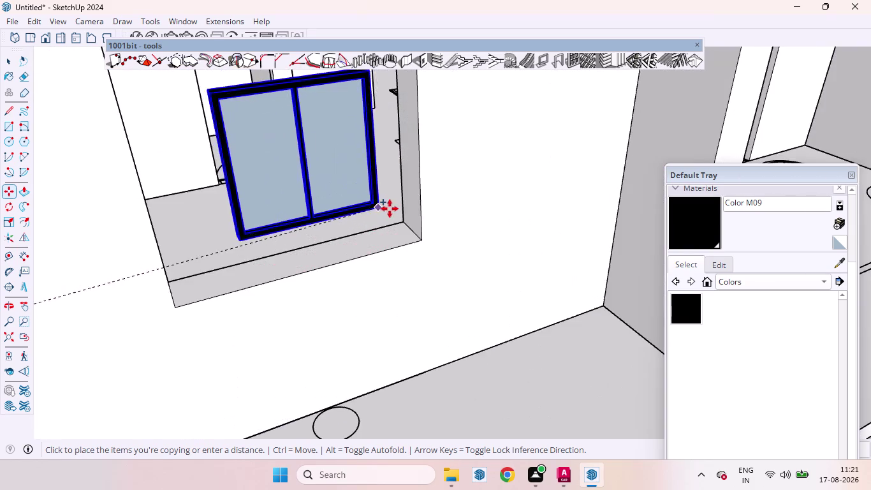
scroll(up, 3)
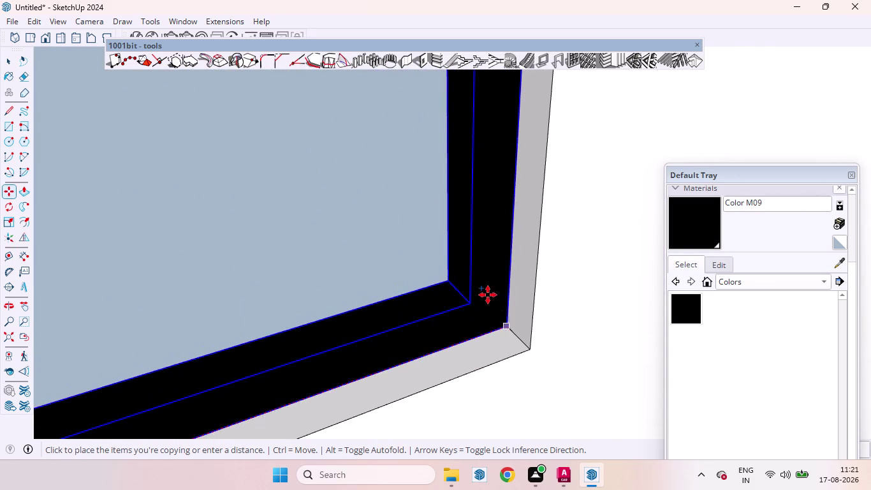
scroll(down, 3)
scroll(down, 3)
scroll(up, 3)
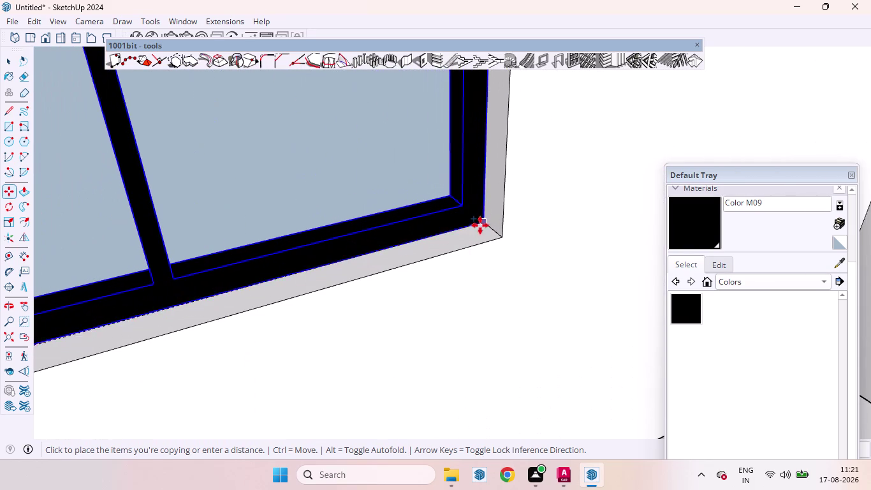
click(488, 227)
Copy the window into the far room's side-wall opening and return to Select.
scroll(down, 3)
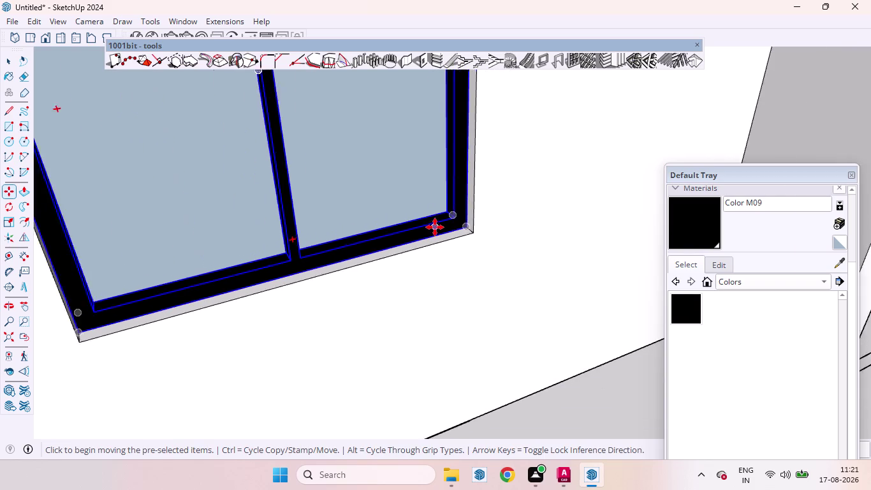
scroll(down, 3)
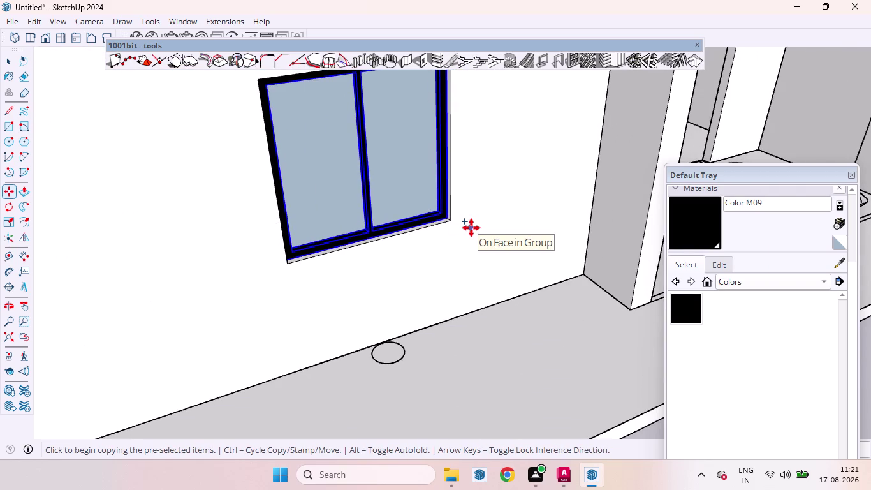
scroll(up, 3)
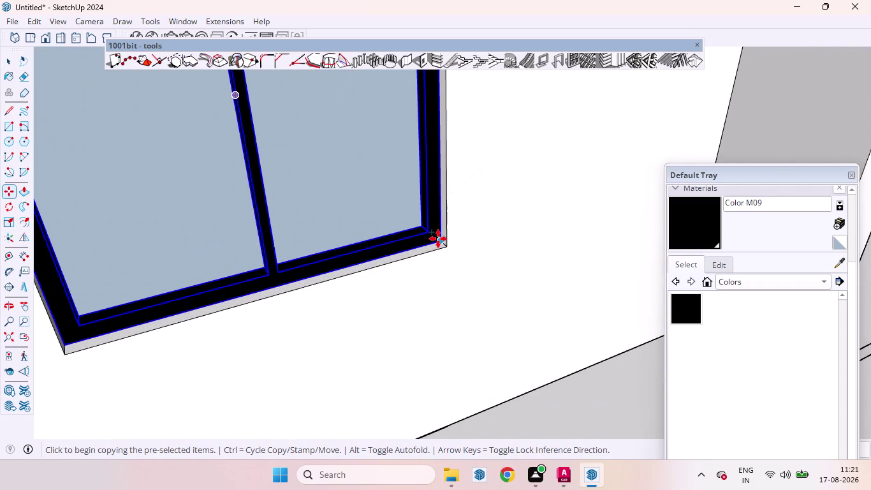
click(439, 240)
scroll(down, 3)
scroll(down, 3)
scroll(down, 3)
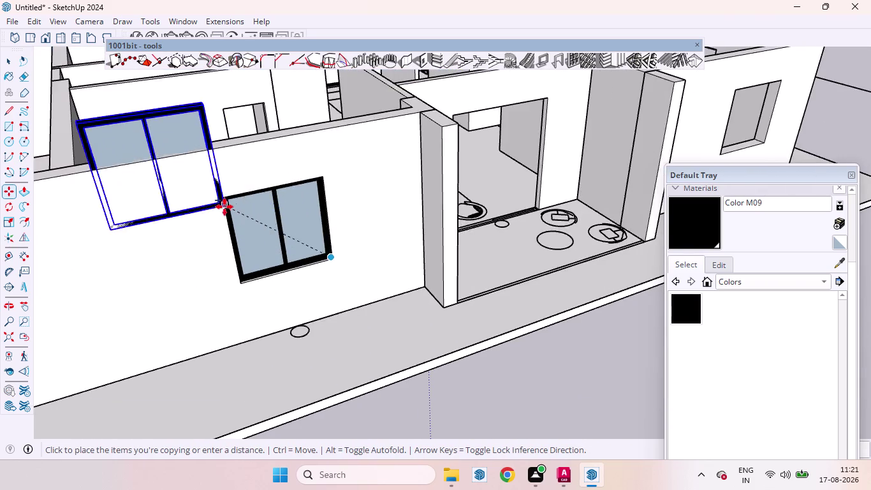
scroll(down, 3)
scroll(down, 3)
scroll(up, 3)
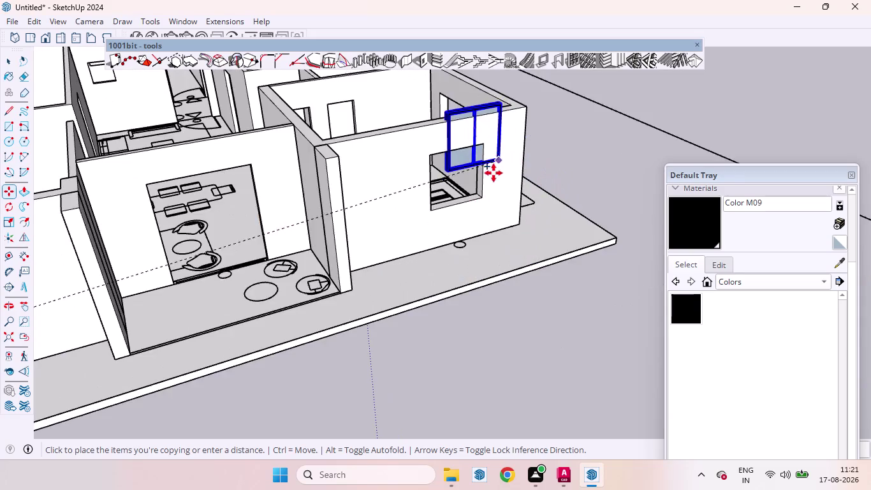
scroll(up, 3)
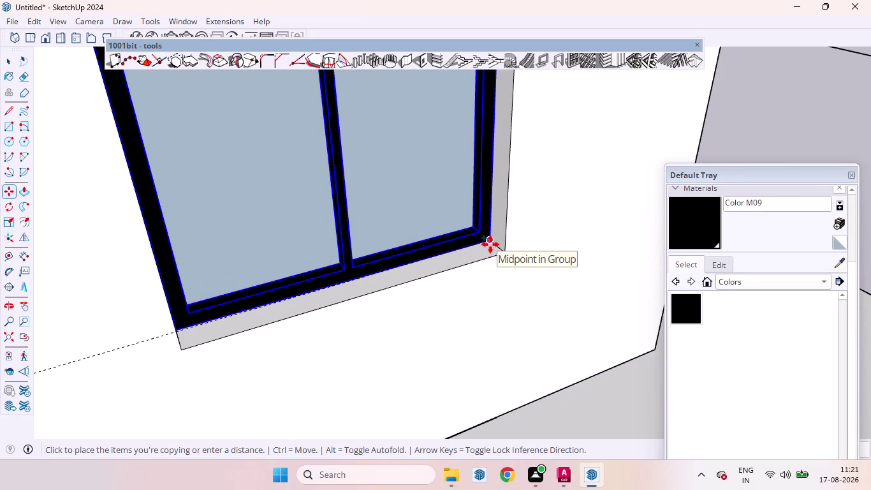
click(494, 247)
scroll(down, 3)
scroll(up, 3)
scroll(down, 3)
scroll(up, 3)
scroll(down, 3)
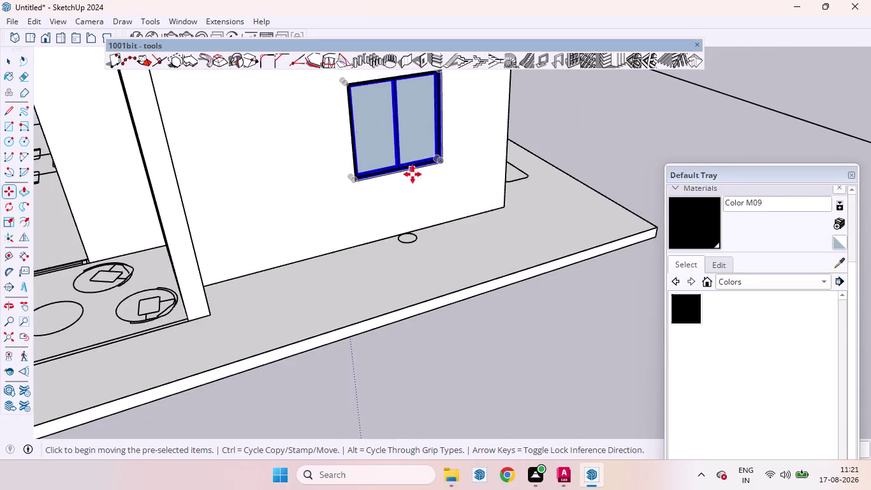
scroll(down, 3)
scroll(down, 3)
key(space)
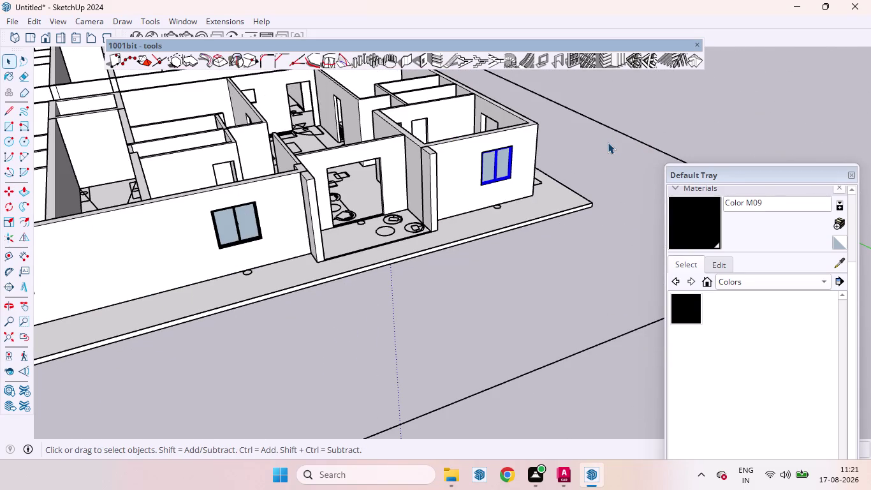
Orbit around the house and select the black-framed window.
click(572, 149)
middle_drag(592, 113, 363, 142)
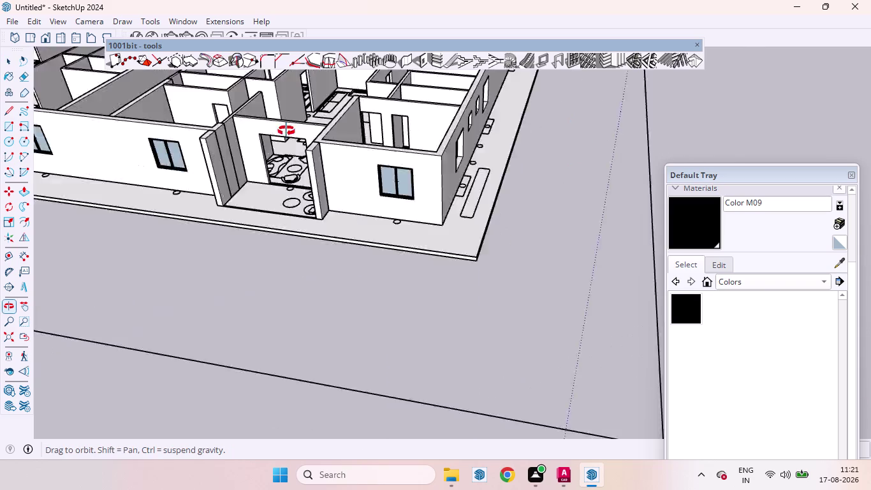
middle_drag(363, 141, 125, 97)
scroll(down, 3)
scroll(up, 3)
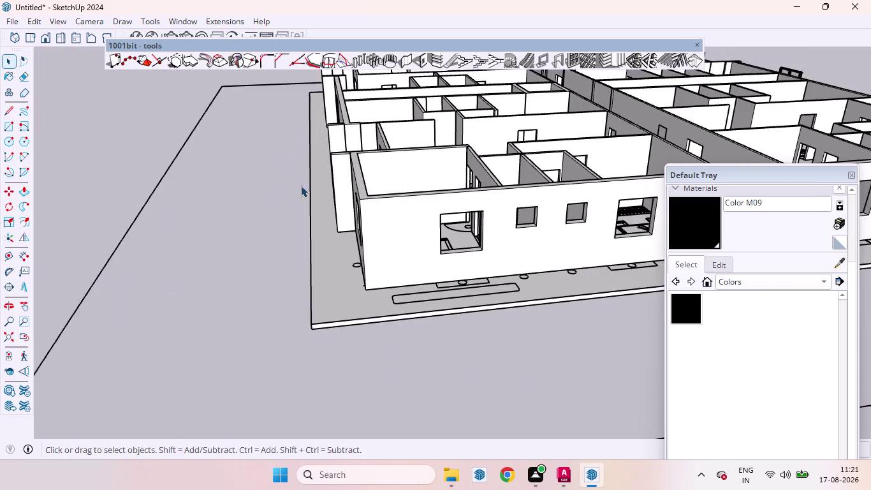
middle_drag(311, 192, 395, 163)
scroll(up, 3)
scroll(down, 3)
scroll(up, 3)
scroll(down, 3)
scroll(up, 3)
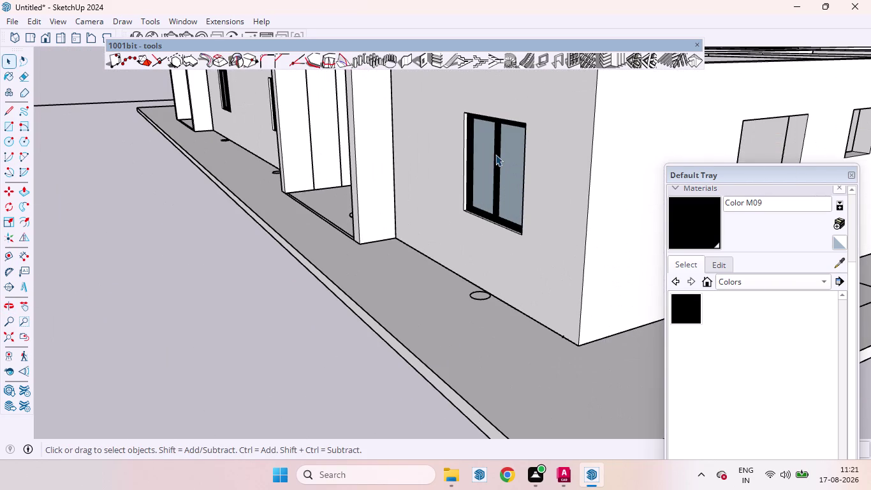
click(495, 155)
Copy the window out to a spot in front of the house.
key(m)
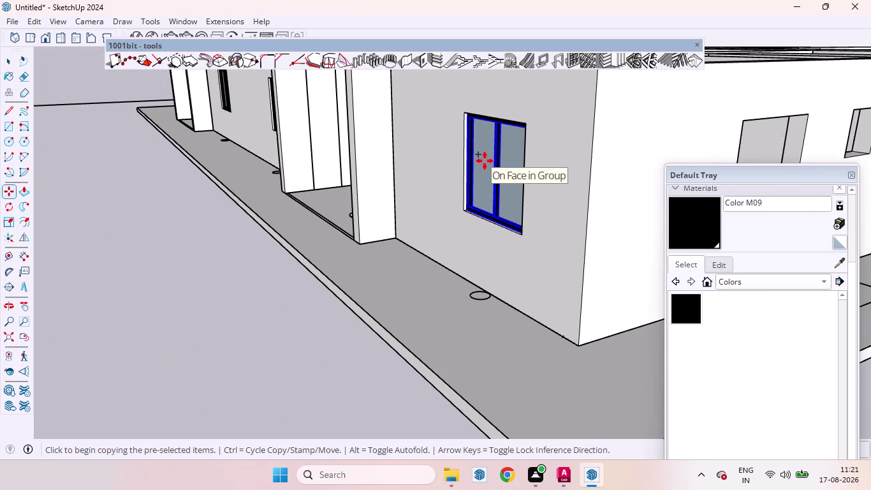
click(485, 161)
scroll(down, 3)
scroll(down, 3)
scroll(up, 3)
scroll(down, 3)
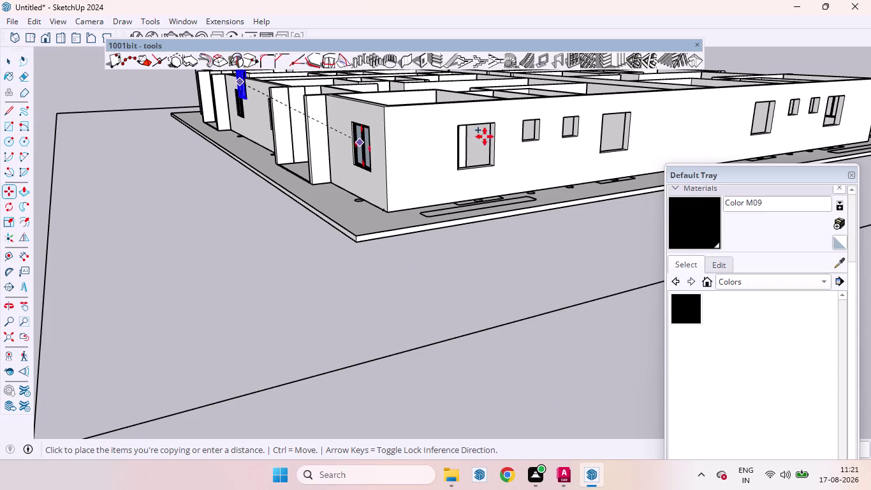
scroll(up, 3)
scroll(down, 3)
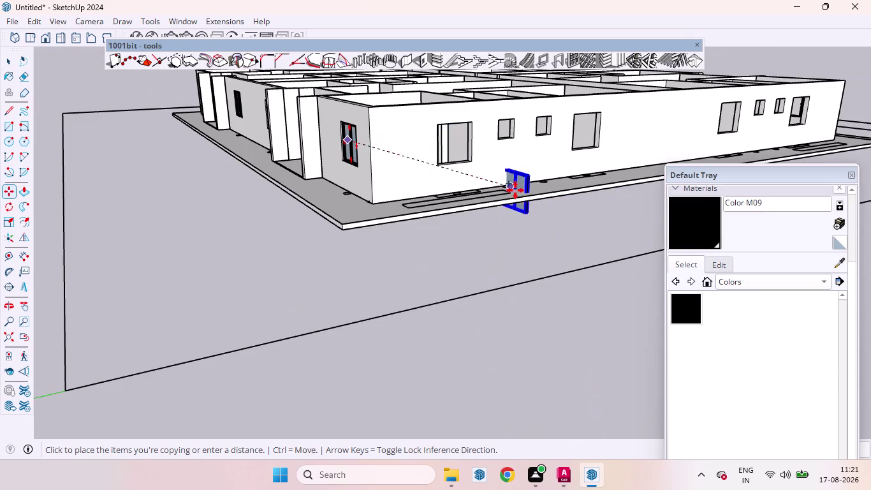
click(482, 237)
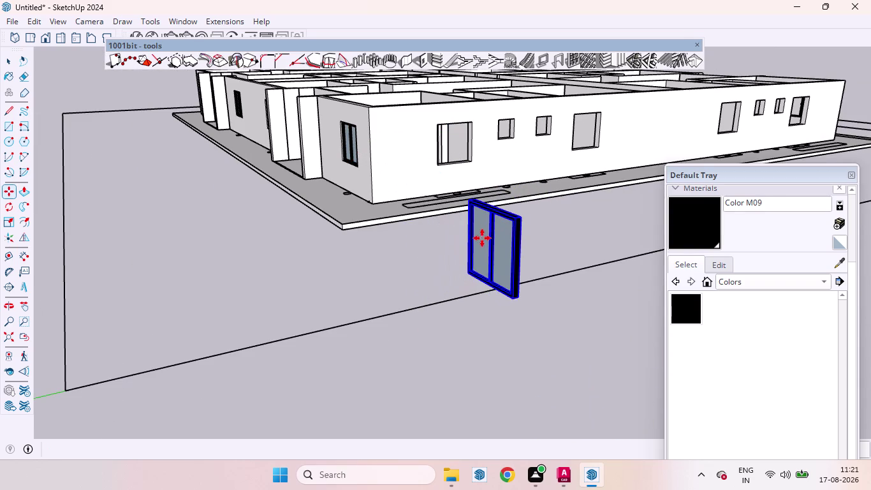
Rotate the copy 90 degrees about a pivot on the ground.
key(q)
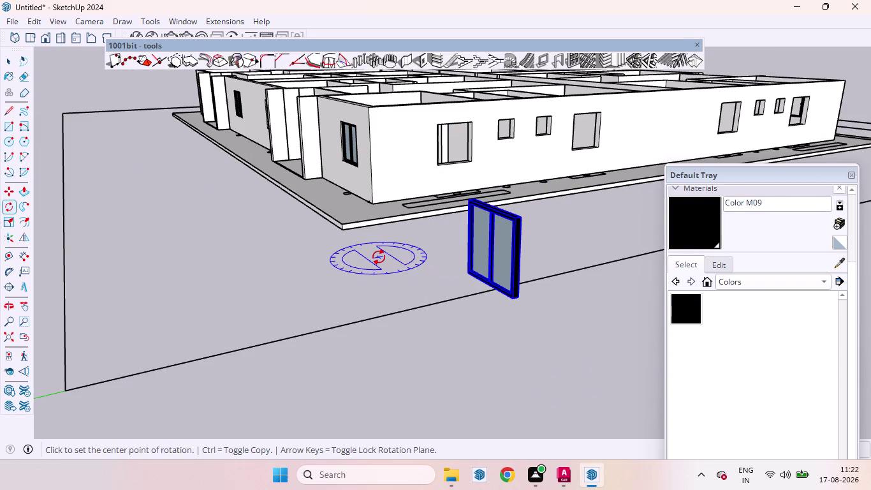
click(378, 257)
click(472, 347)
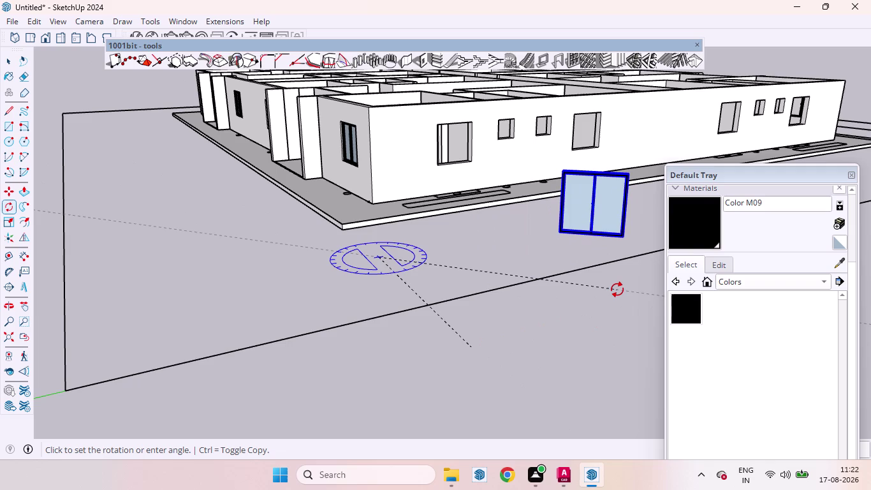
text(90)
key(Return)
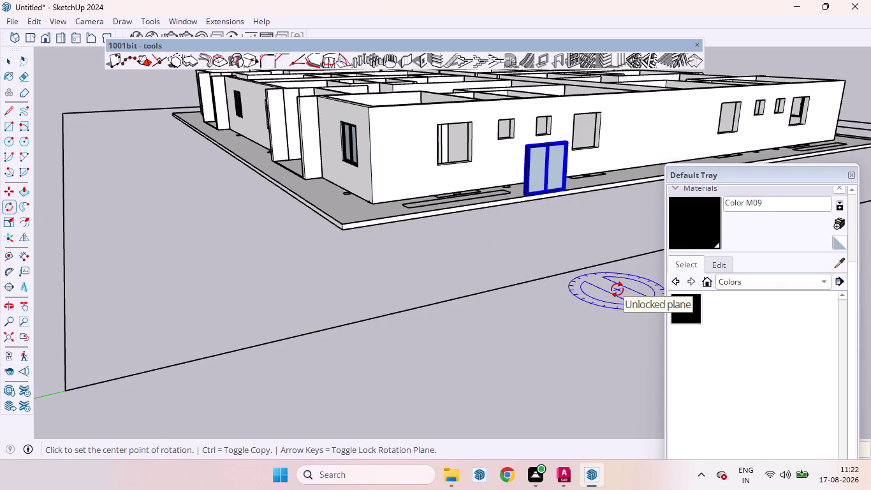
key(space)
Pick up the turned window copy by its bottom corner with Move.
text(m)
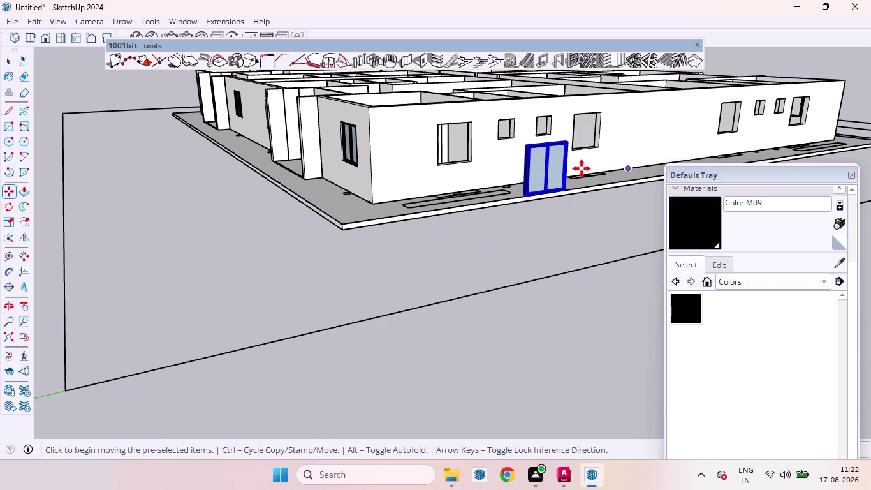
scroll(up, 3)
scroll(down, 3)
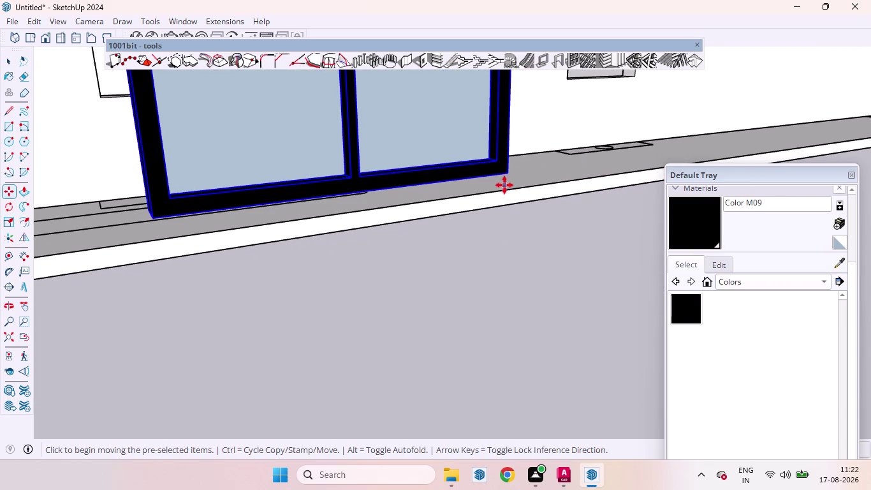
click(509, 174)
scroll(down, 3)
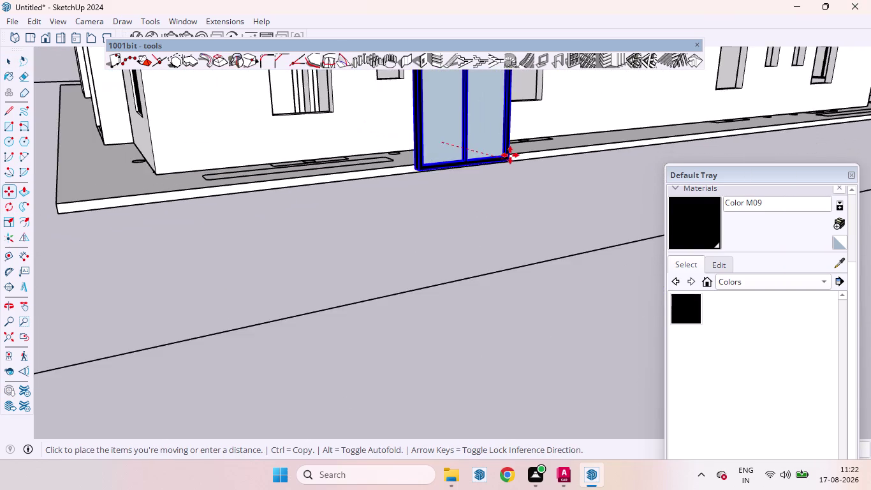
scroll(down, 3)
scroll(up, 3)
scroll(up, 3)
scroll(down, 3)
scroll(down, 3)
Snap the copy into the front corner room's wall opening.
middle_drag(427, 123, 434, 262)
scroll(up, 3)
scroll(up, 3)
scroll(down, 3)
scroll(up, 3)
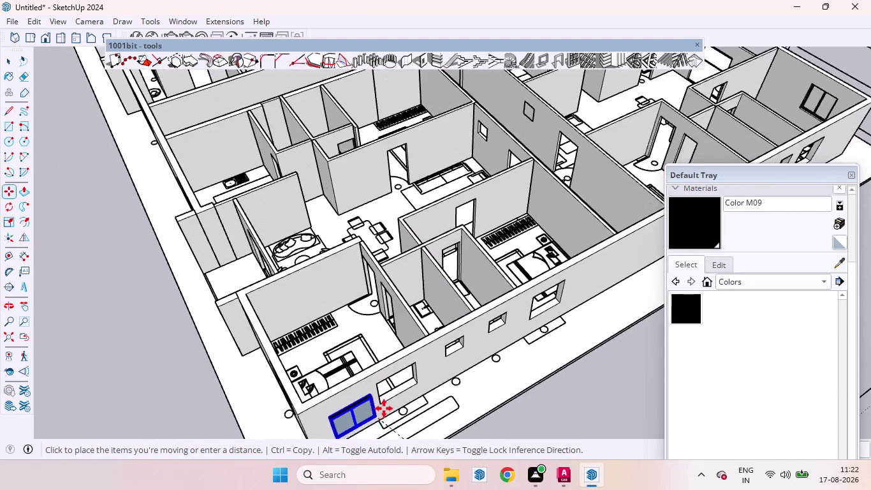
scroll(up, 3)
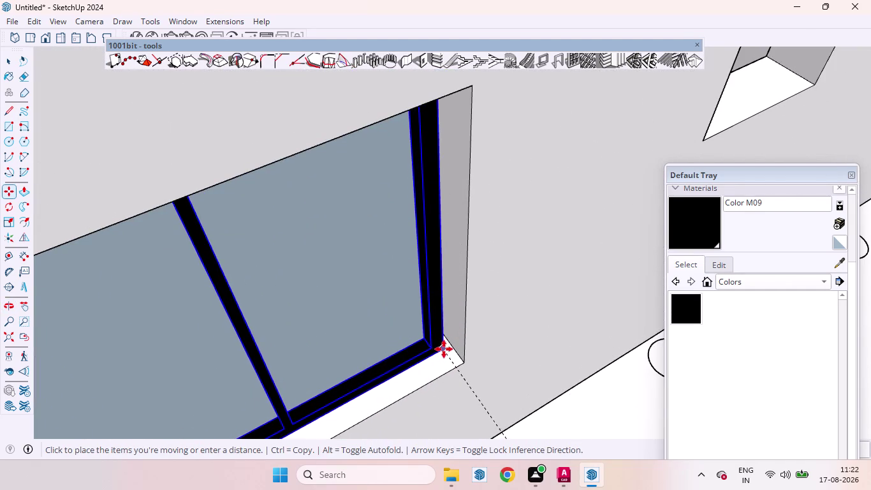
middle_drag(451, 347, 449, 274)
scroll(up, 3)
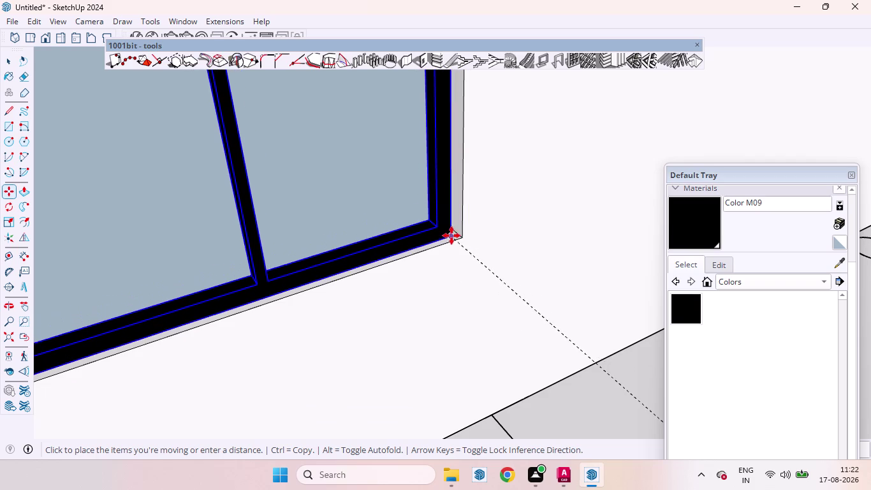
click(452, 234)
scroll(down, 3)
scroll(down, 3)
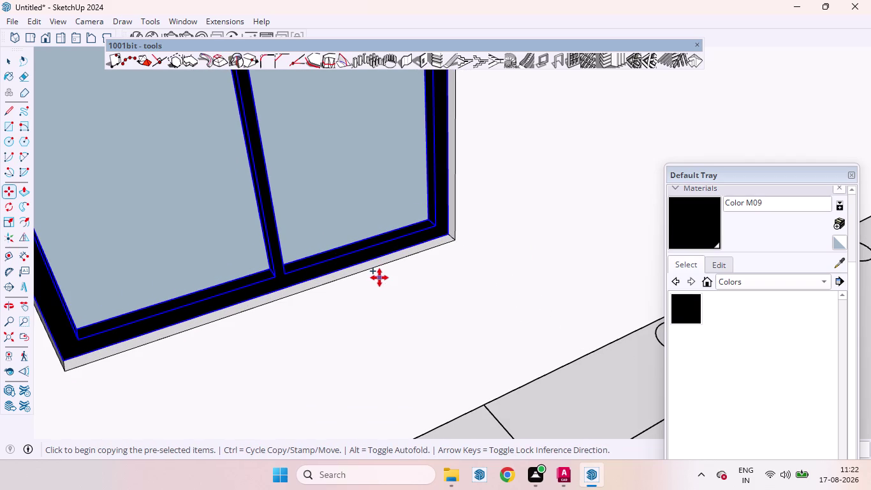
Copy the fitted window to the edge of the next opening.
click(450, 234)
scroll(down, 3)
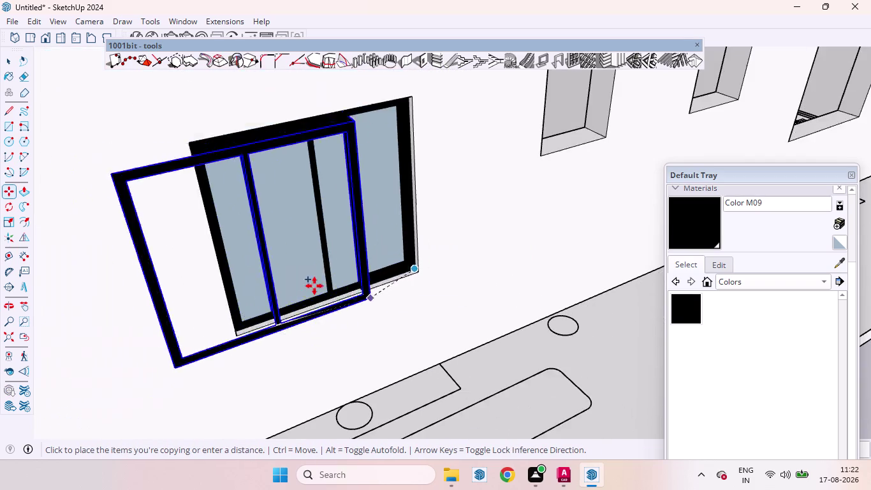
scroll(down, 3)
scroll(down, 3)
scroll(down, 3)
scroll(up, 3)
scroll(down, 3)
scroll(up, 3)
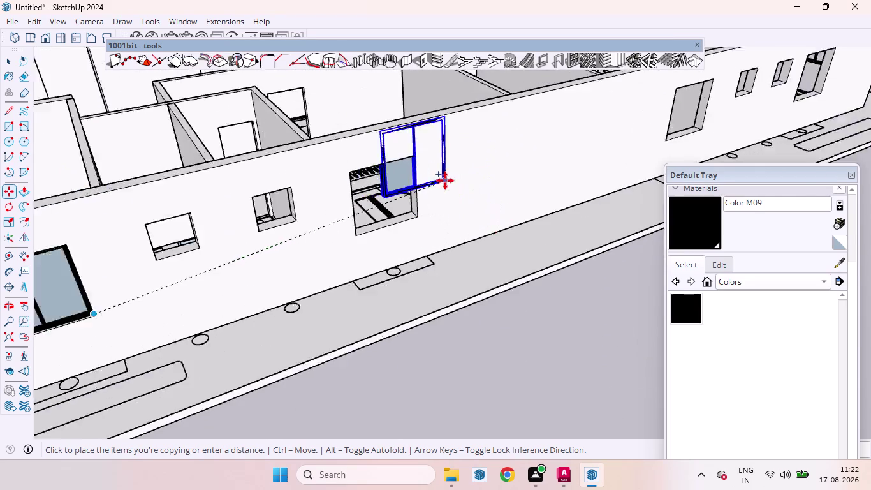
scroll(up, 3)
scroll(up, 3)
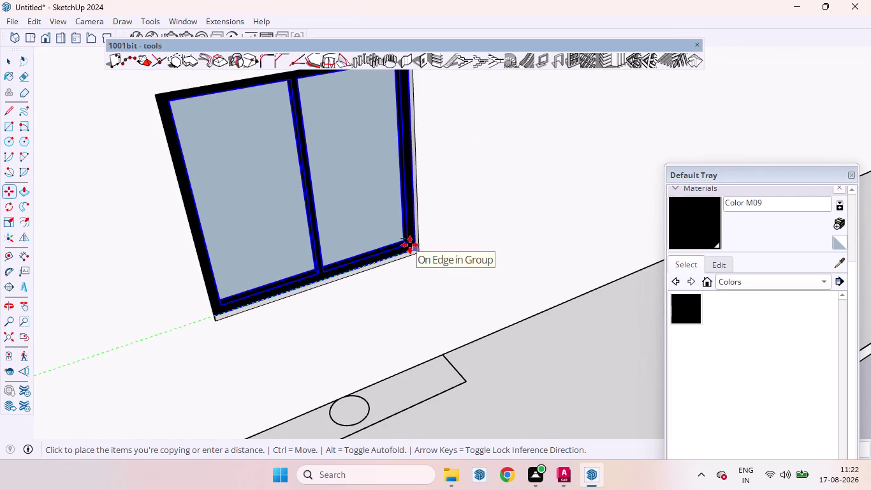
click(410, 244)
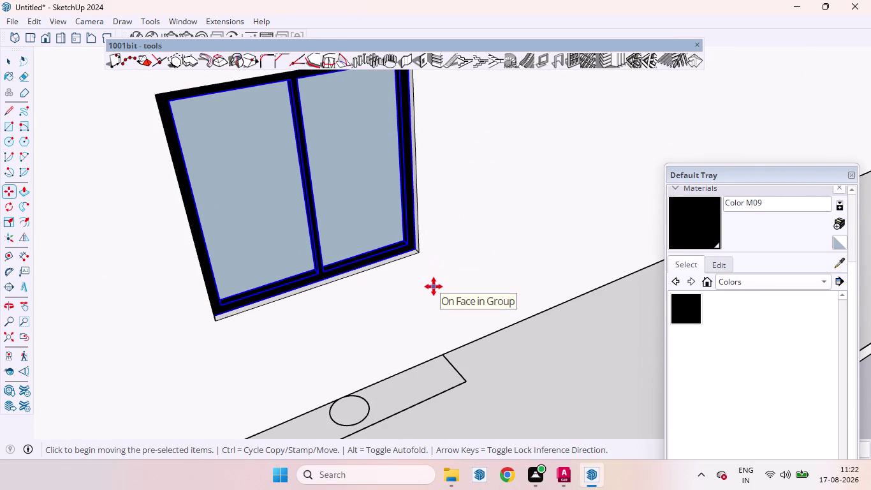
Re-snap that copy to the opening's corner.
click(413, 249)
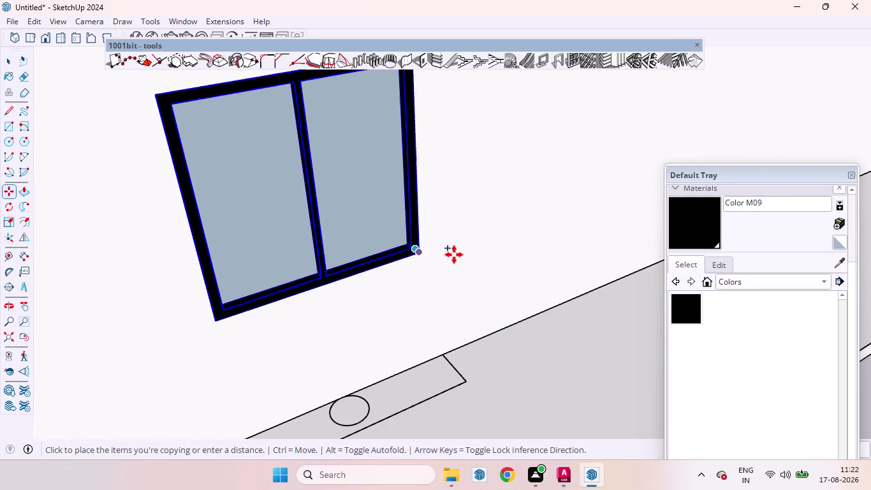
scroll(down, 3)
scroll(down, 3)
scroll(down, 3)
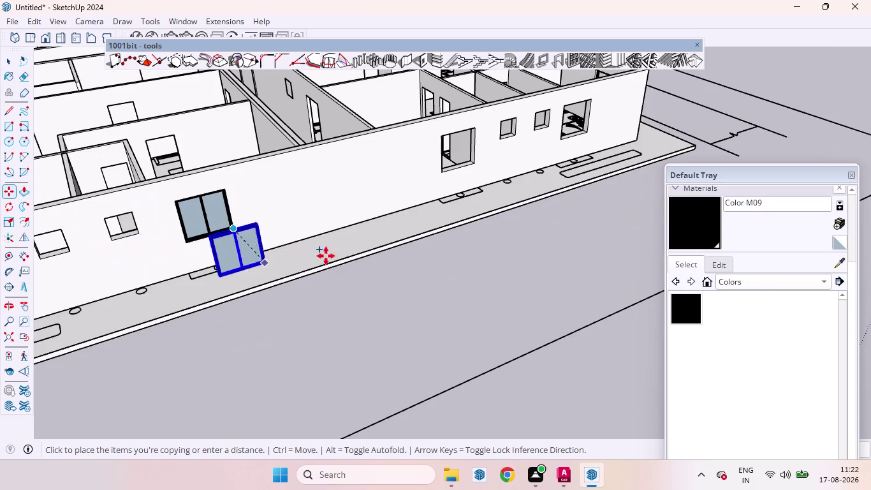
scroll(up, 3)
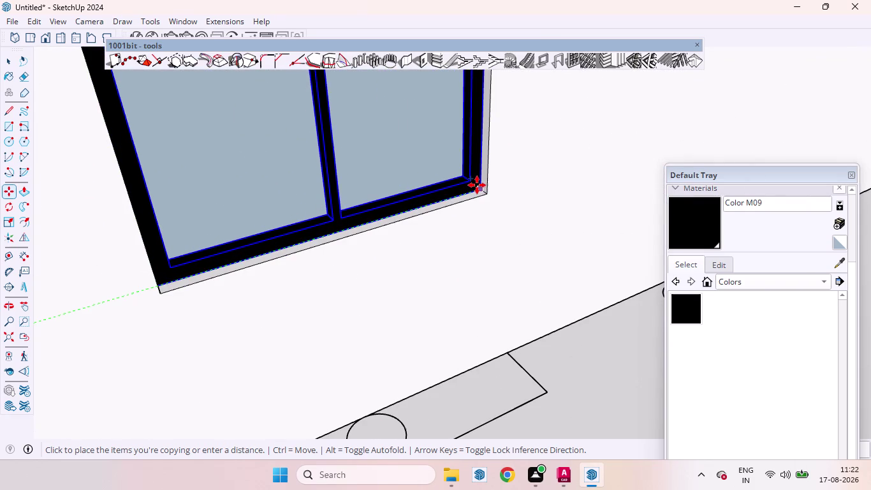
click(477, 185)
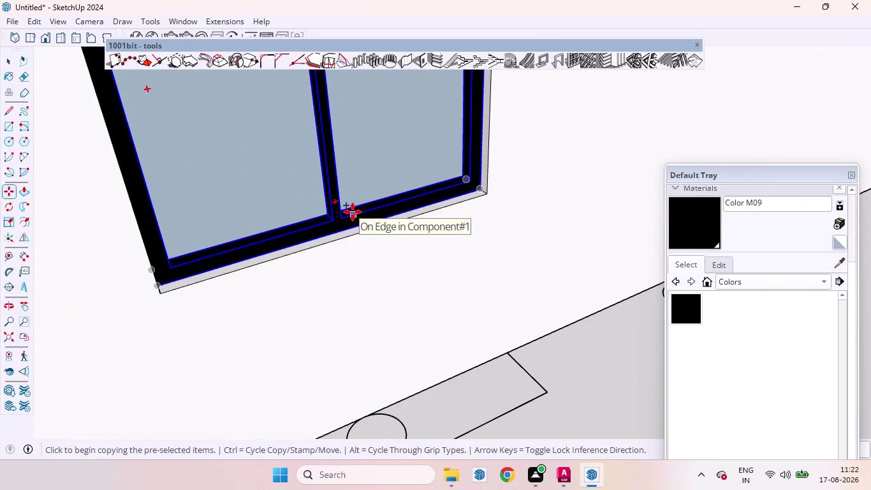
Copy another window into the right-hand opening and return to Select.
click(481, 192)
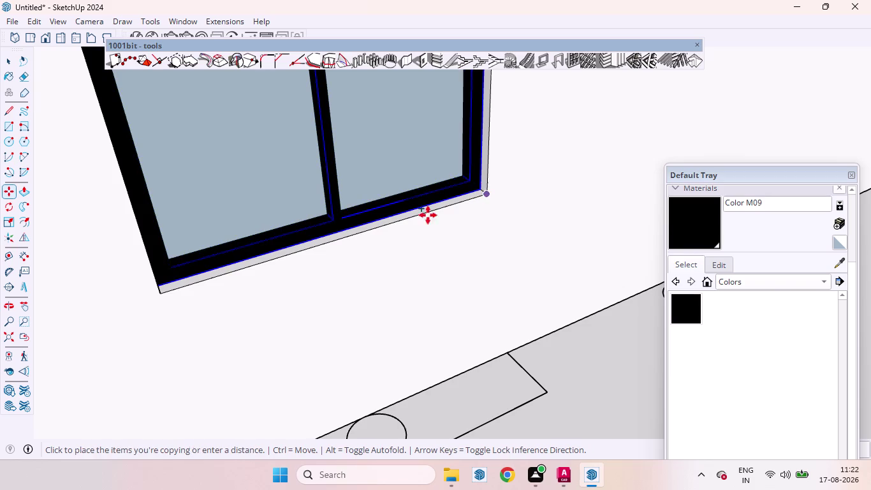
scroll(down, 3)
scroll(down, 3)
scroll(down, 3)
scroll(down, 3)
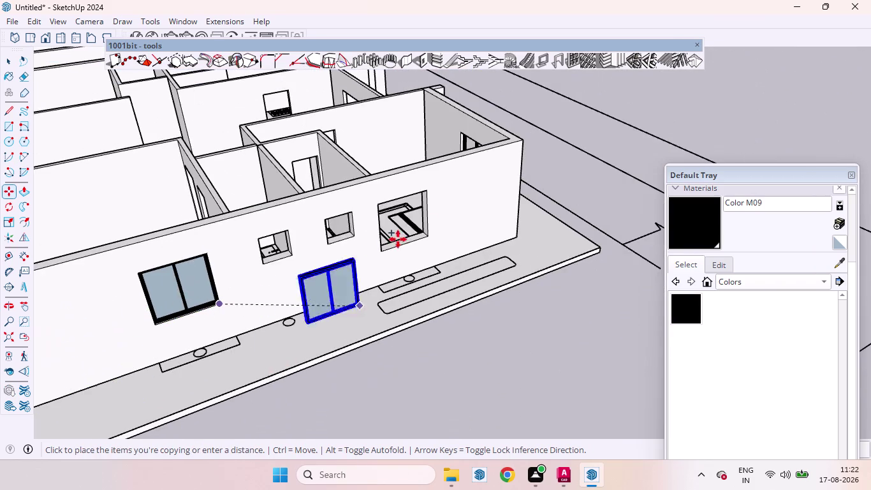
scroll(up, 3)
scroll(down, 3)
scroll(up, 3)
scroll(up, 3)
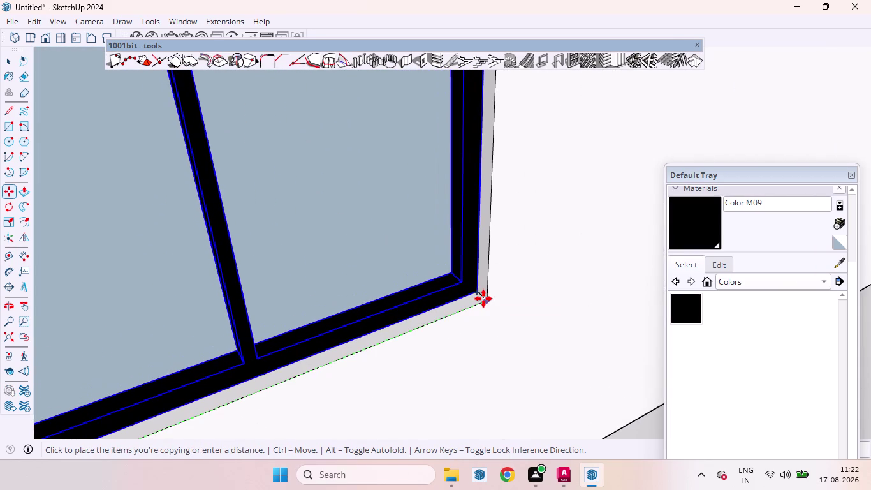
click(483, 298)
scroll(down, 3)
scroll(up, 3)
scroll(down, 3)
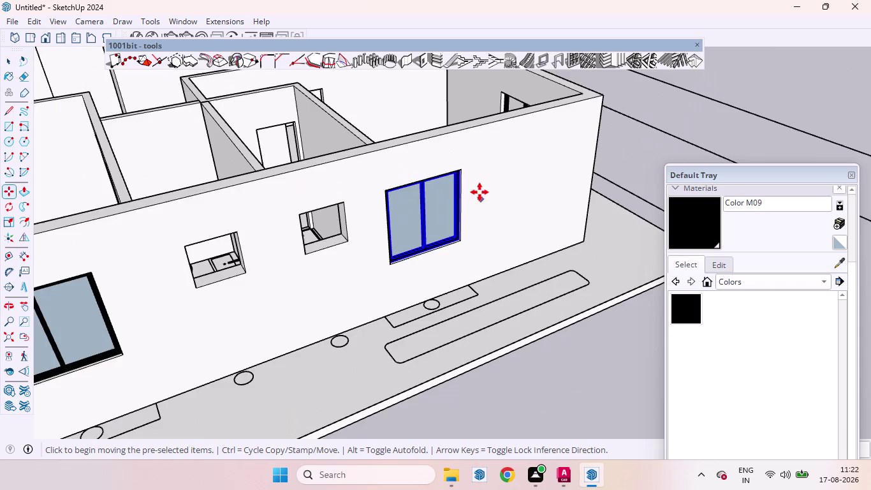
scroll(down, 3)
key(space)
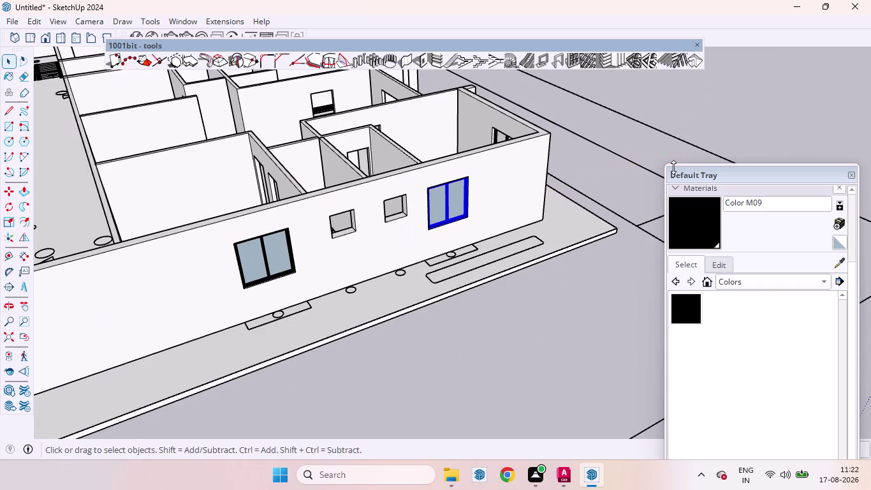
Clear the selection and orbit toward the remaining empty opening.
click(620, 170)
scroll(up, 3)
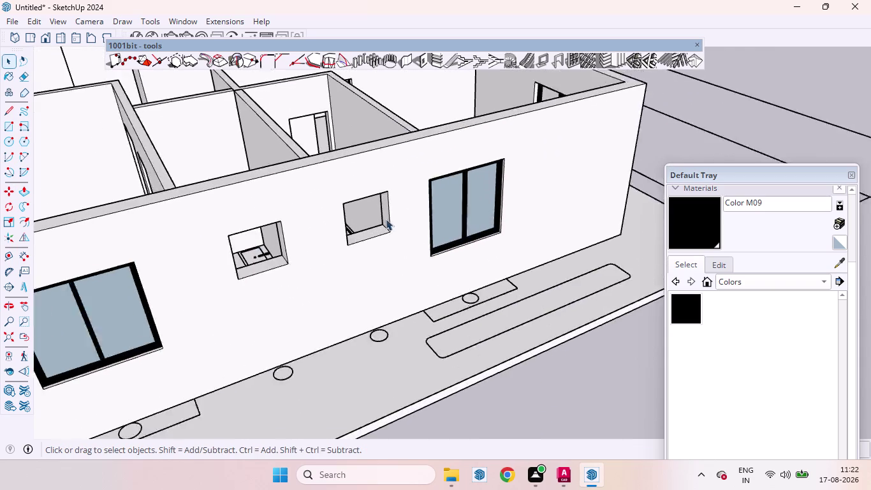
scroll(up, 3)
middle_drag(390, 219, 436, 157)
scroll(up, 3)
middle_drag(428, 171, 366, 192)
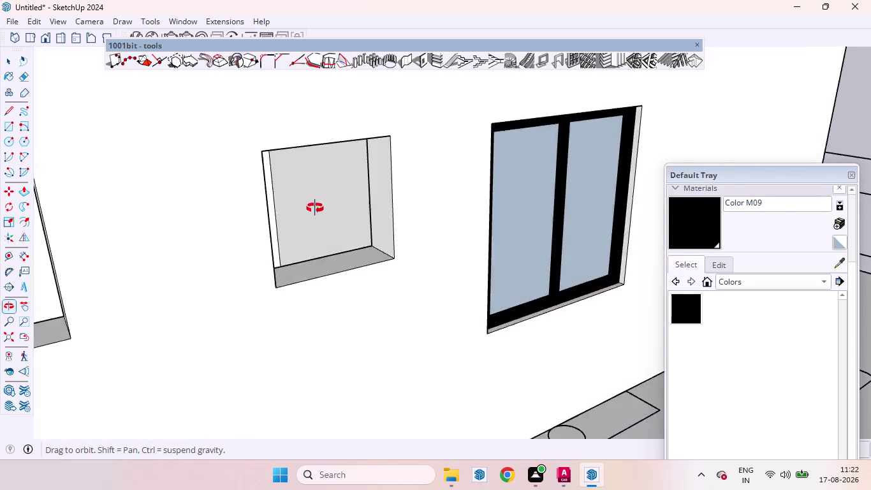
middle_drag(366, 192, 203, 213)
Begin a rectangle on the small window opening, then cancel that first attempt.
key(r)
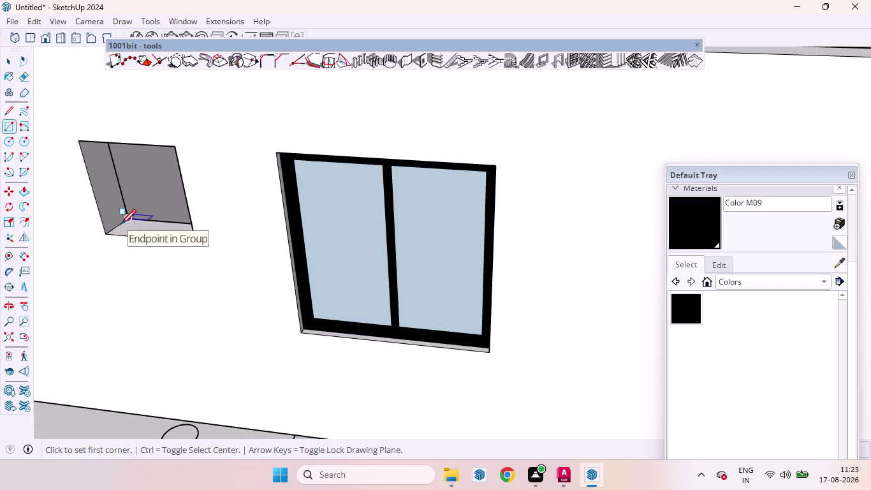
scroll(up, 3)
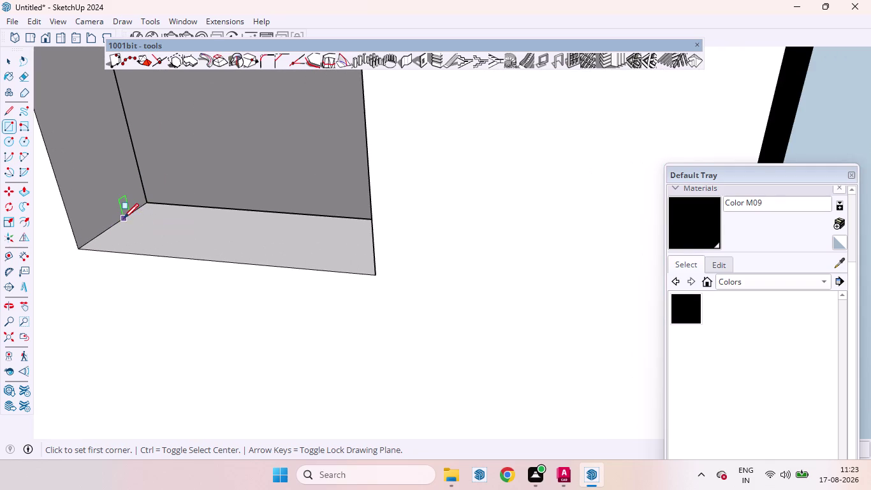
click(120, 222)
scroll(down, 3)
scroll(down, 3)
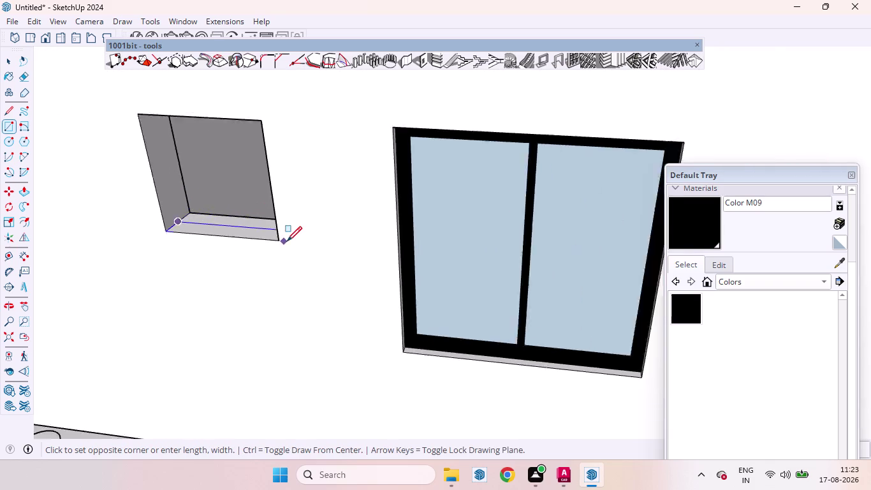
scroll(down, 3)
middle_drag(224, 237, 443, 150)
scroll(up, 3)
scroll(down, 3)
scroll(down, 3)
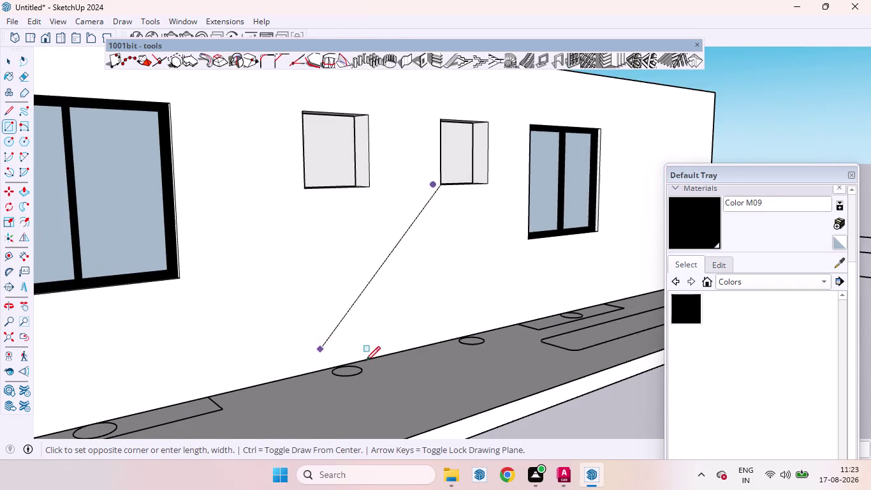
scroll(down, 3)
scroll(up, 3)
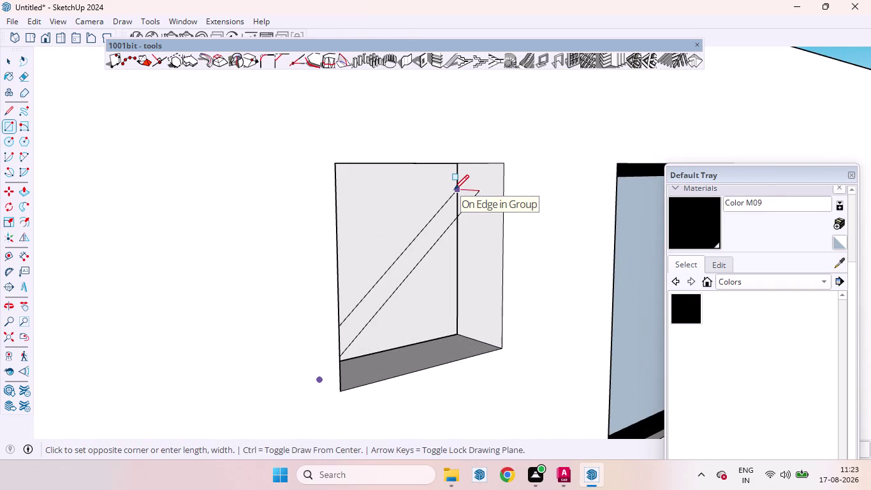
key(Left)
key(Right)
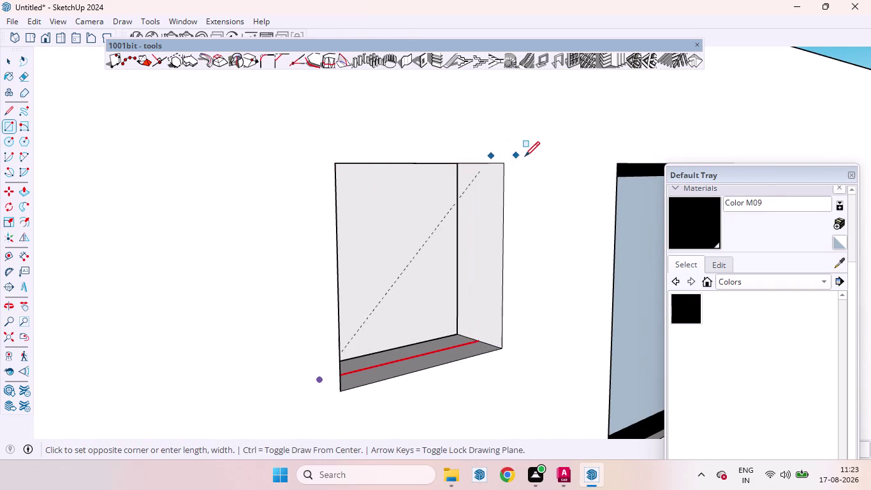
Draw the rectangular face across the small opening and select the new face.
middle_drag(503, 164, 508, 98)
click(482, 102)
scroll(down, 3)
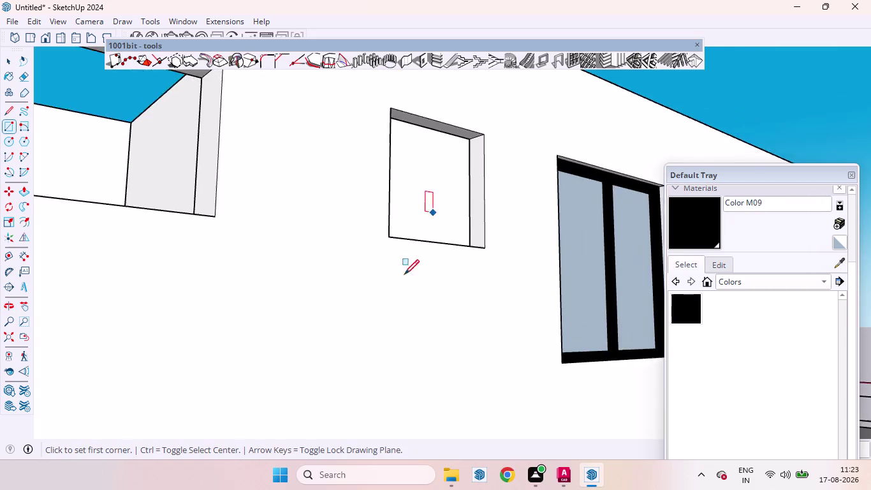
scroll(down, 3)
middle_drag(487, 222, 344, 287)
scroll(down, 3)
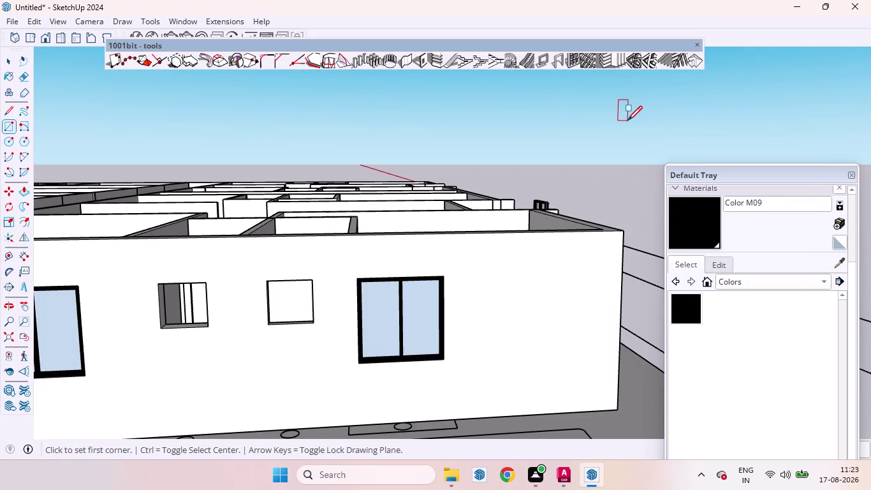
key(space)
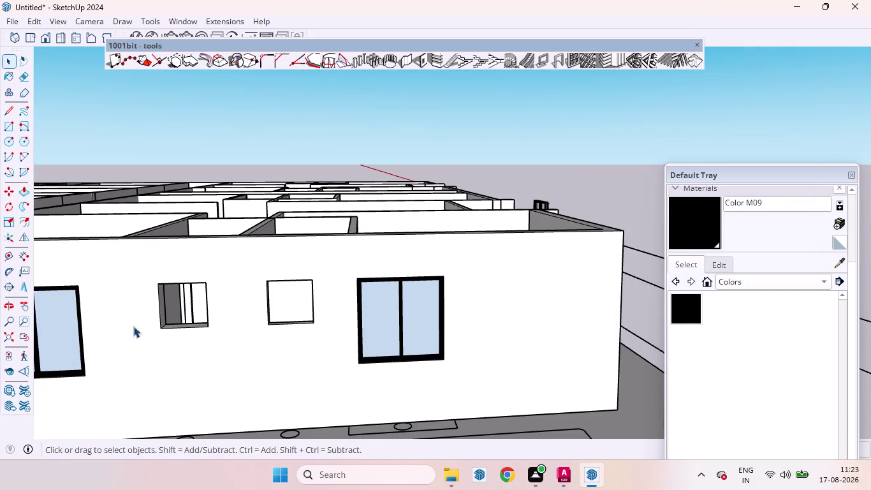
click(293, 300)
In 1001bit Panel Divider, set frame and divider widths to 1 and create the window frame.
click(573, 63)
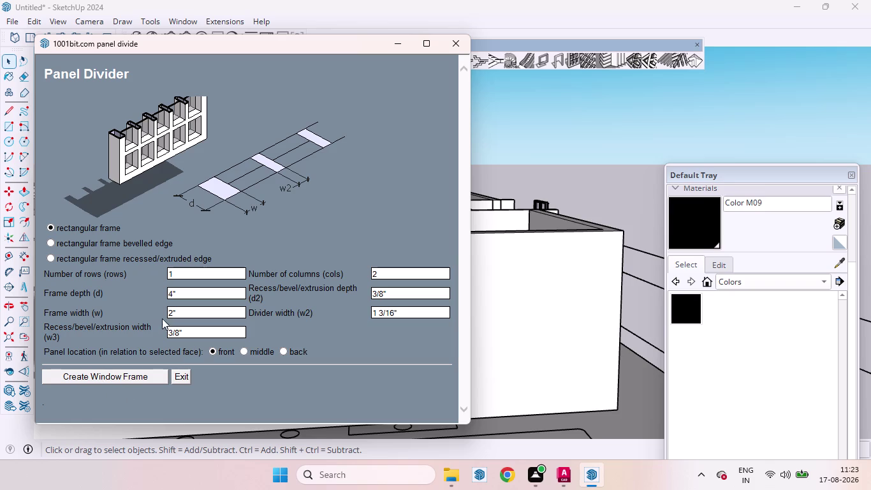
click(189, 312)
key(BackSpace)
key(1)
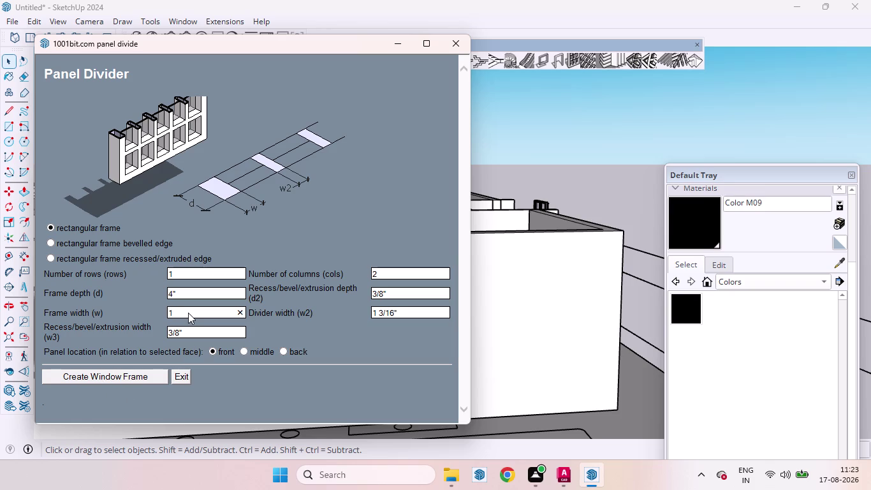
click(180, 294)
click(409, 316)
key(BackSpace)
key(1)
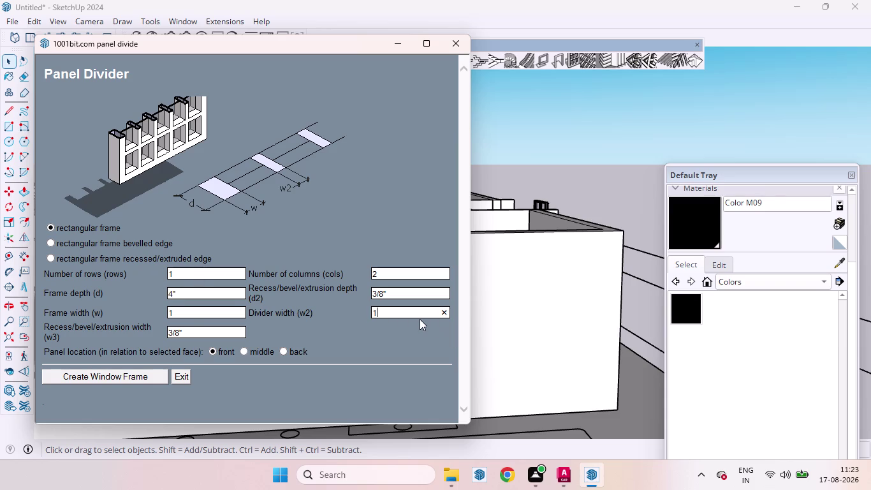
click(91, 372)
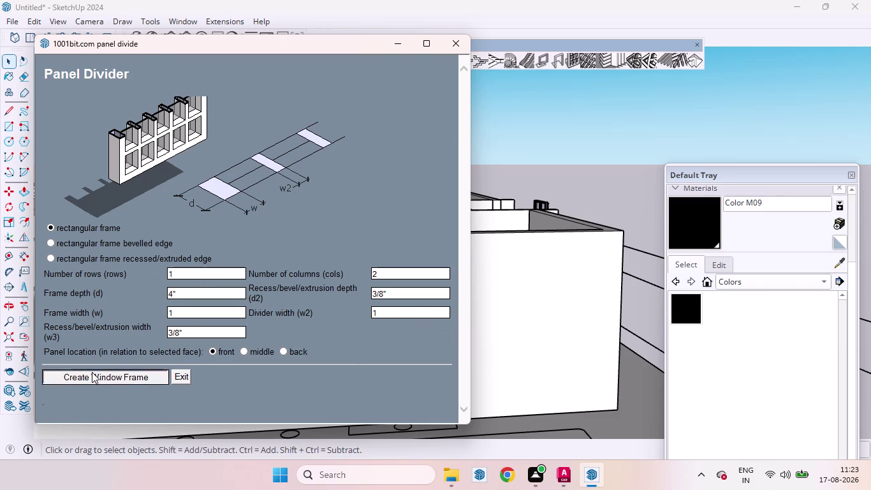
scroll(up, 3)
Make the new small window frame into a component.
scroll(down, 3)
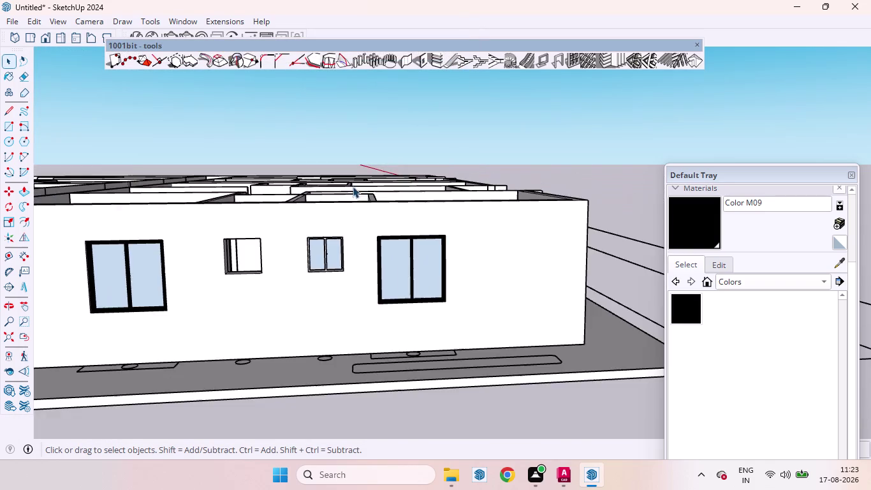
scroll(up, 3)
middle_drag(362, 241, 388, 277)
scroll(up, 3)
scroll(up, 3)
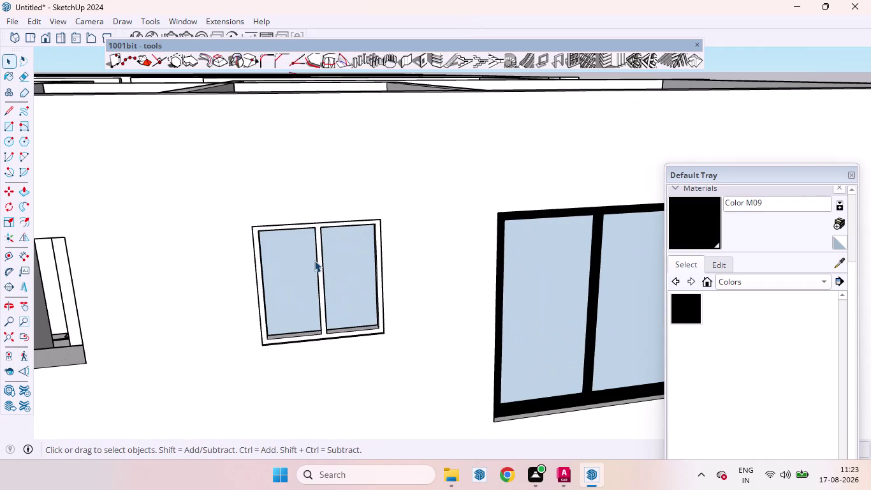
right_click(319, 253)
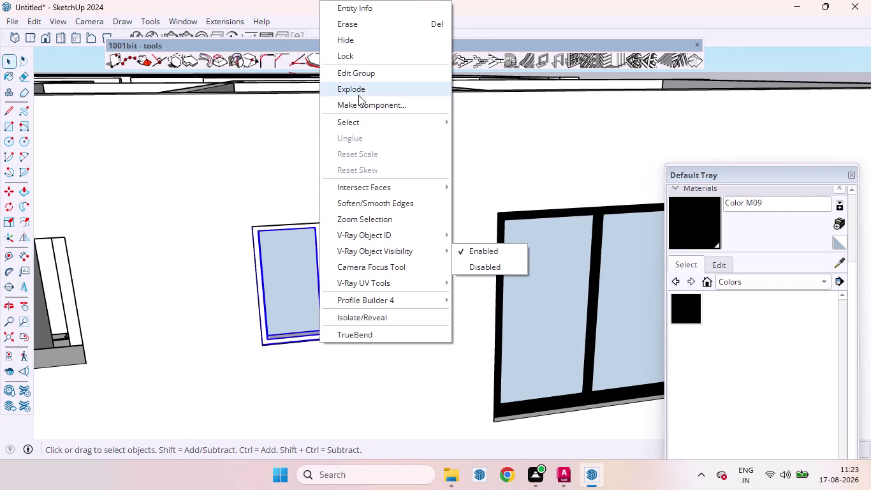
click(361, 105)
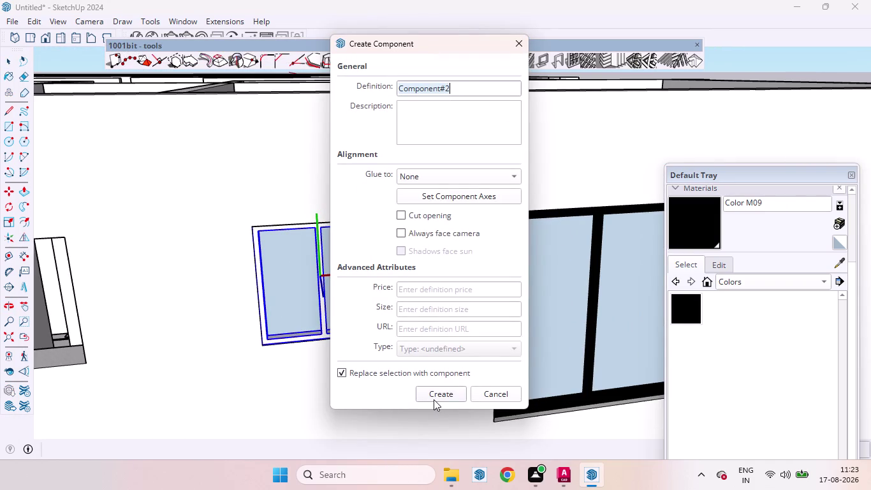
click(434, 399)
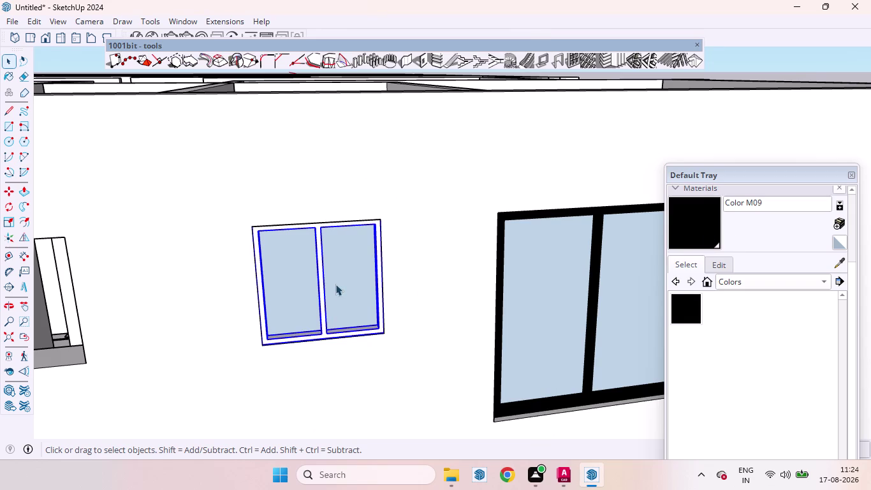
Inside the component, paint the frame with black Color M09, then exit editing.
triple_click(319, 234)
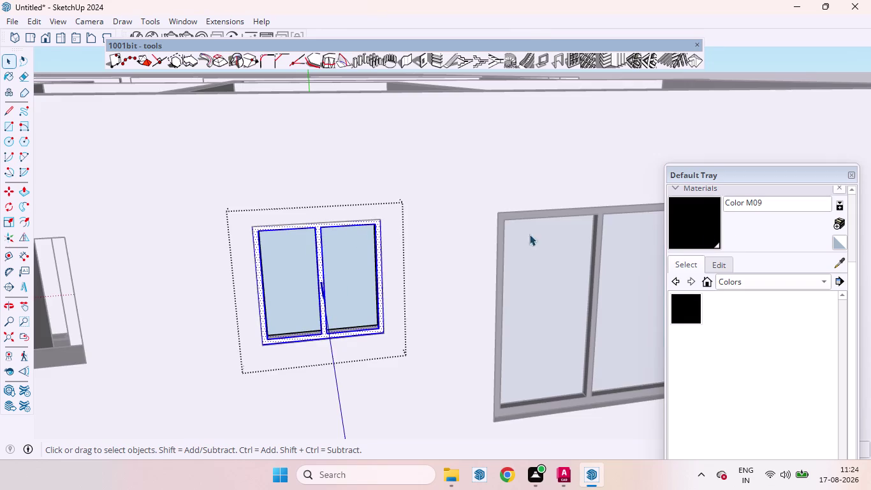
click(698, 228)
scroll(up, 3)
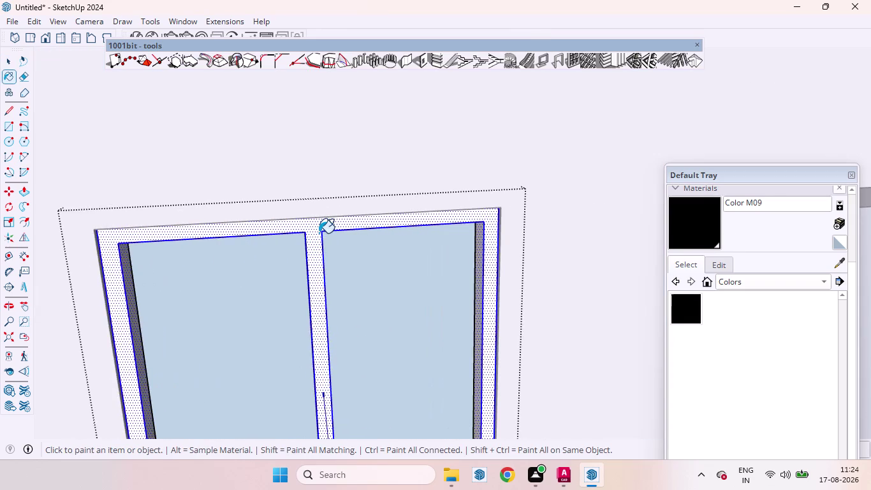
click(319, 233)
scroll(down, 3)
scroll(down, 3)
scroll(down, 3)
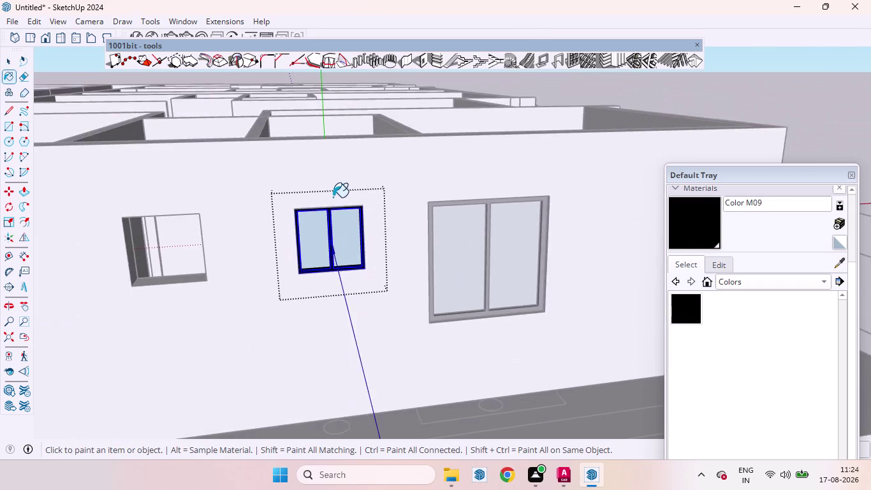
scroll(down, 3)
scroll(up, 3)
scroll(down, 3)
key(space)
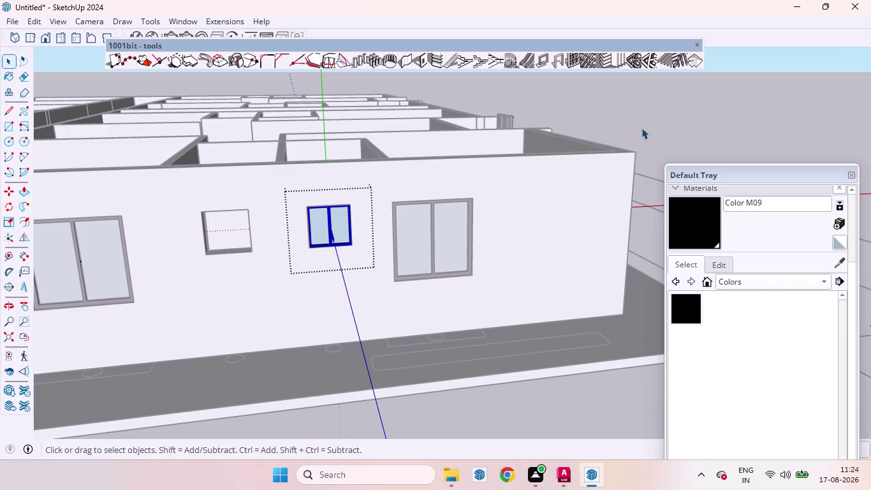
click(655, 101)
Check the painted frame up close and select its inner part.
scroll(up, 3)
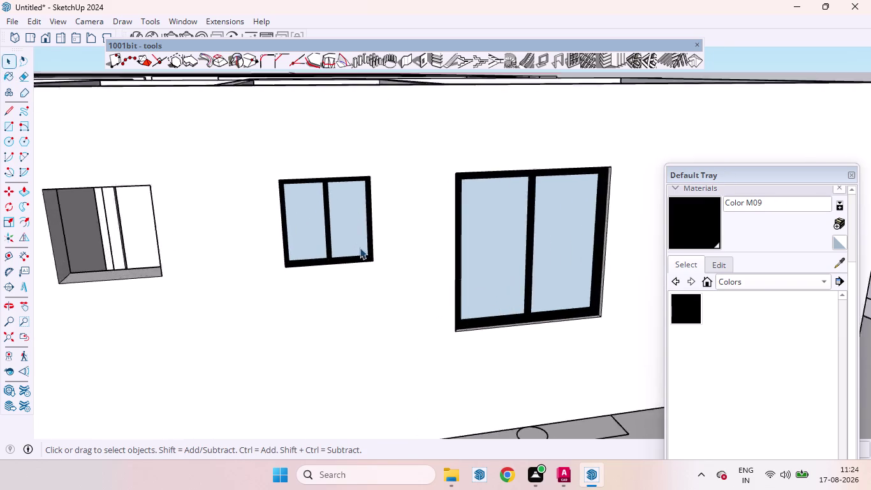
scroll(up, 3)
middle_drag(363, 252, 344, 307)
scroll(down, 3)
scroll(up, 3)
scroll(down, 3)
scroll(up, 3)
scroll(down, 3)
scroll(up, 3)
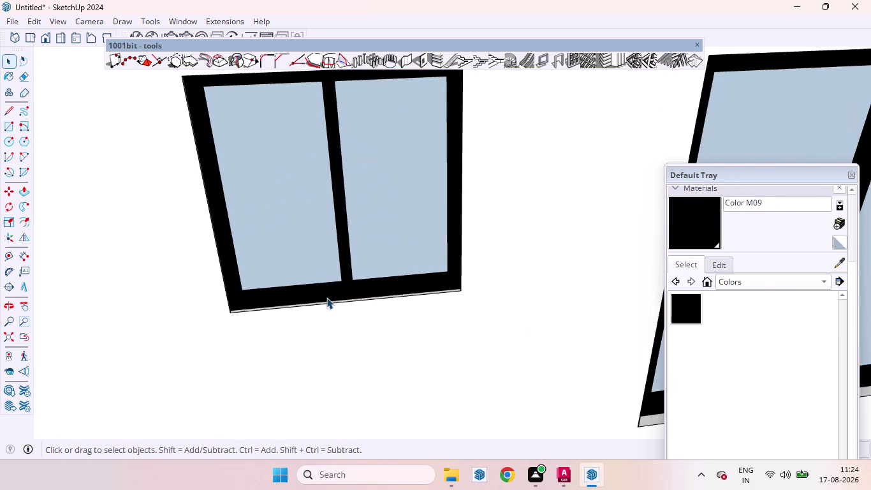
middle_drag(327, 300, 244, 304)
scroll(up, 3)
click(251, 267)
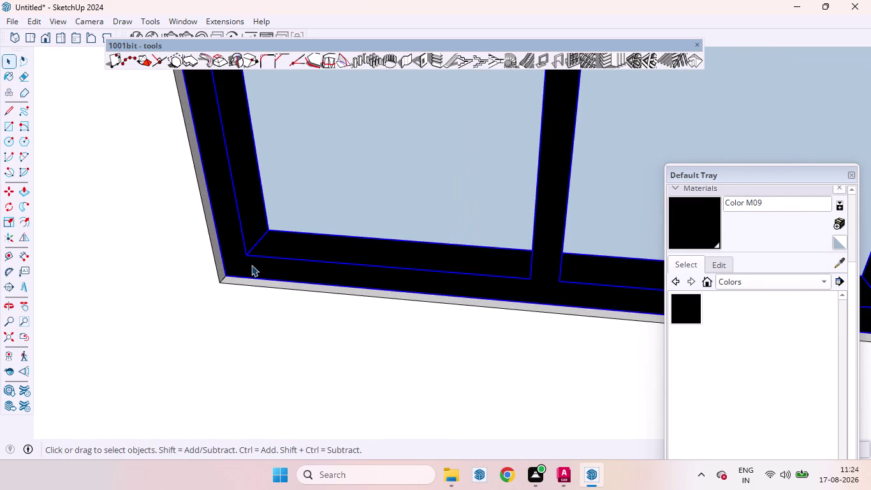
Start a Move copy of the small black-framed window, placing it at the frame's corner.
key(m)
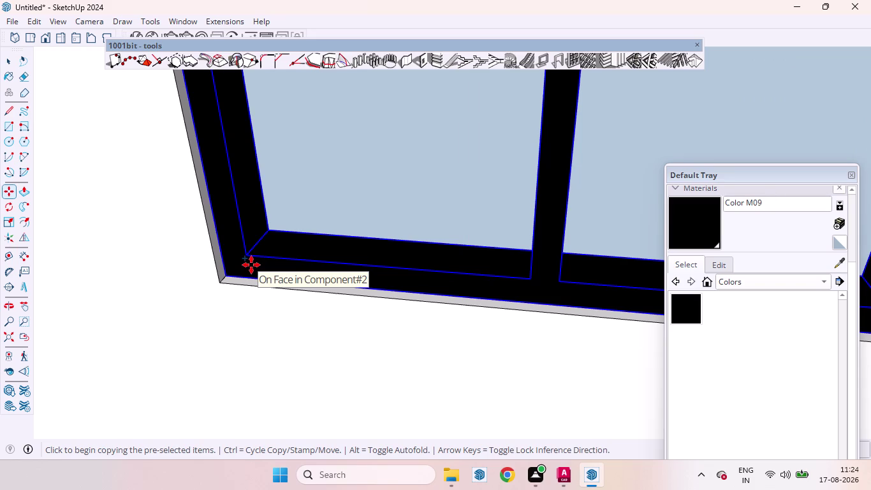
click(228, 276)
scroll(down, 3)
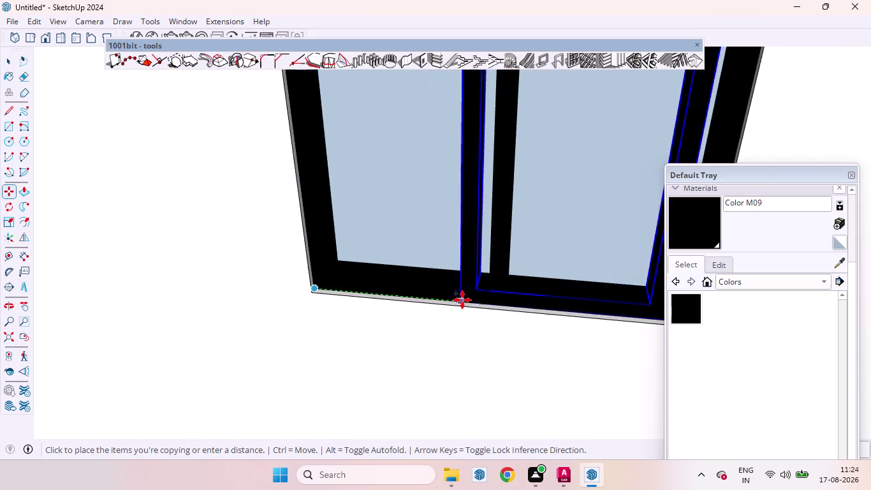
scroll(down, 3)
scroll(up, 3)
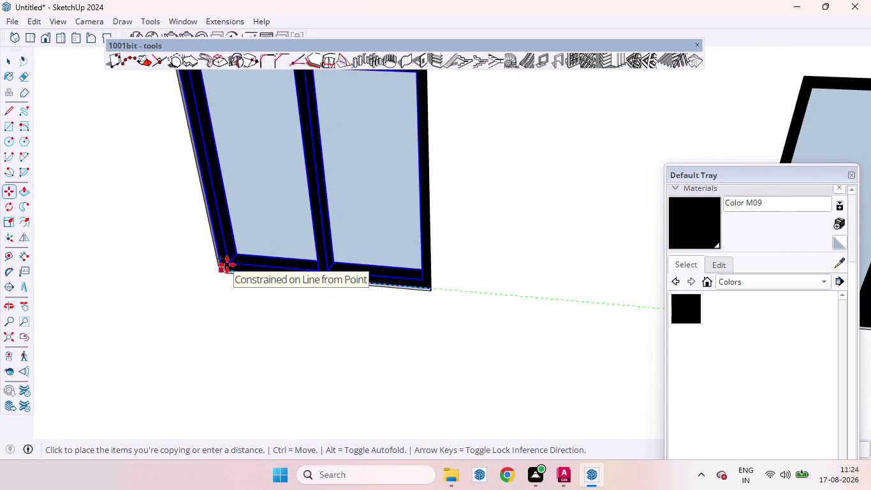
click(227, 265)
Carry the window copy from its corner and set it down at the small front-wall opening.
scroll(down, 3)
scroll(up, 3)
scroll(down, 3)
scroll(up, 3)
scroll(down, 3)
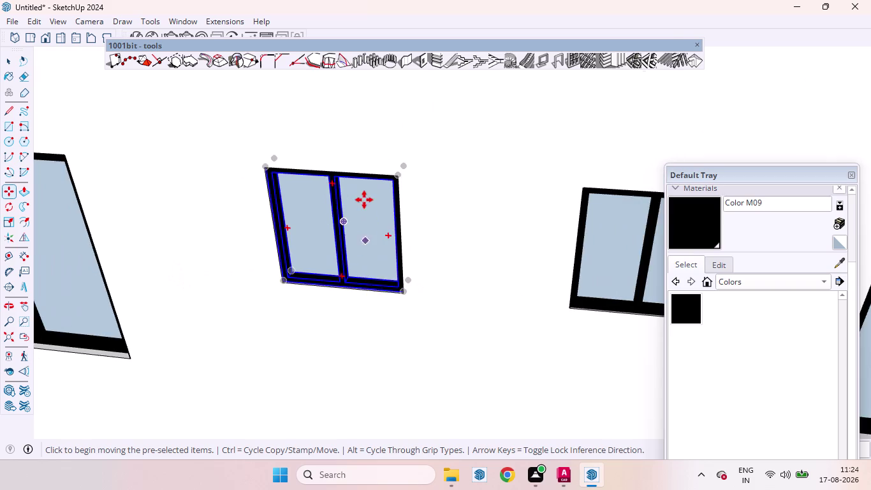
scroll(down, 3)
scroll(up, 3)
scroll(down, 3)
scroll(down, 3)
scroll(down, 3)
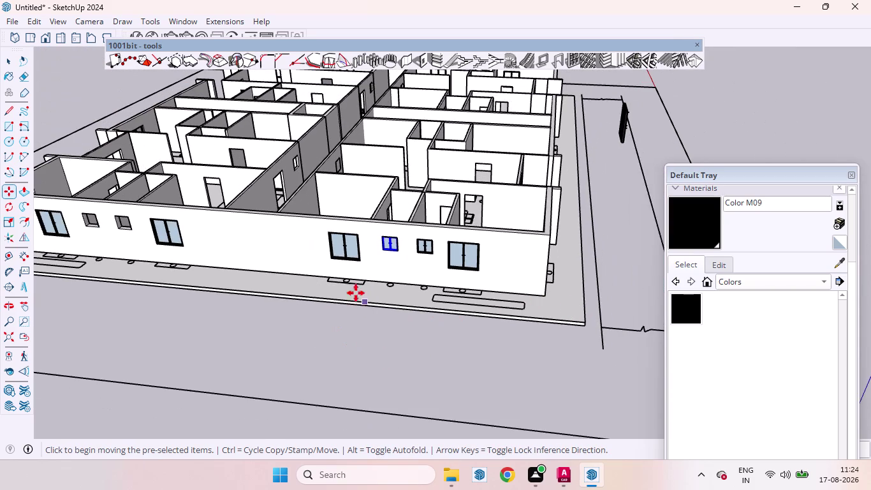
scroll(up, 3)
scroll(down, 3)
scroll(up, 3)
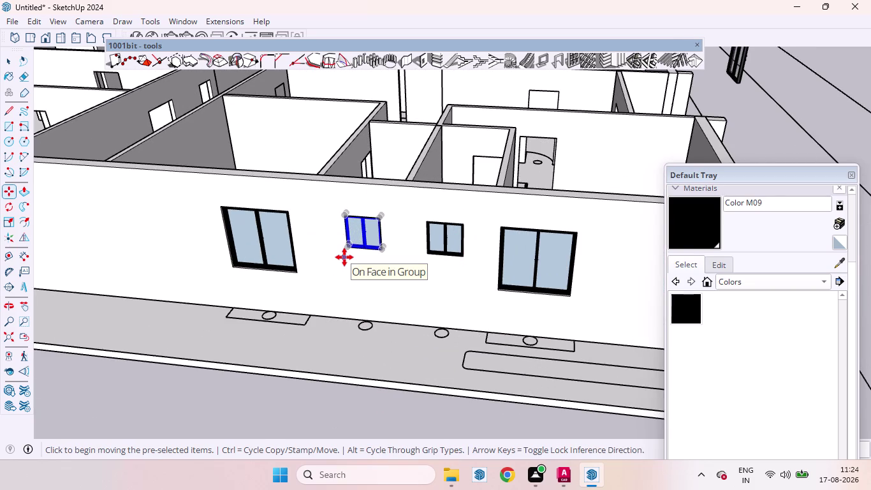
scroll(up, 3)
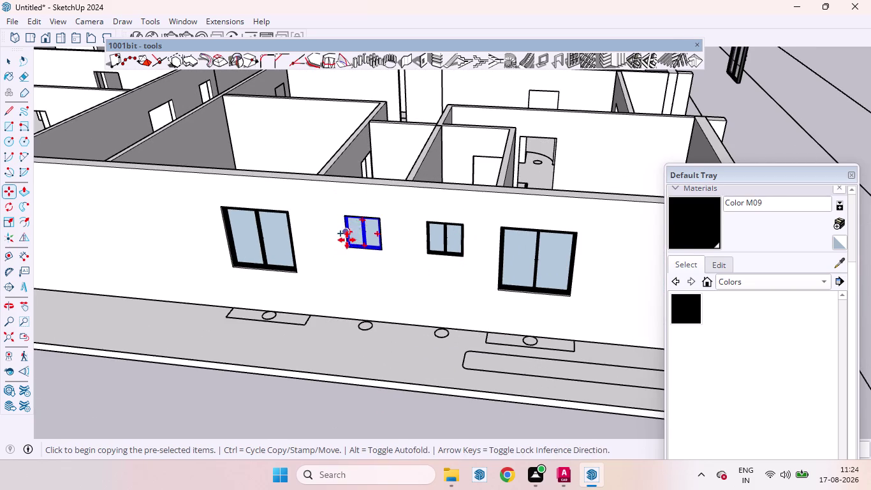
scroll(up, 3)
scroll(up, 3)
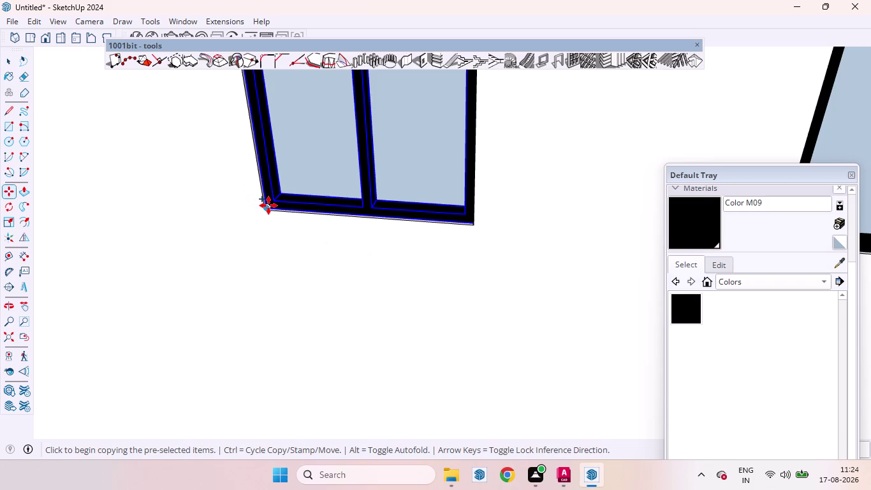
click(269, 206)
scroll(down, 3)
scroll(down, 3)
scroll(up, 3)
scroll(down, 3)
scroll(down, 3)
scroll(down, 3)
scroll(down, 3)
scroll(up, 3)
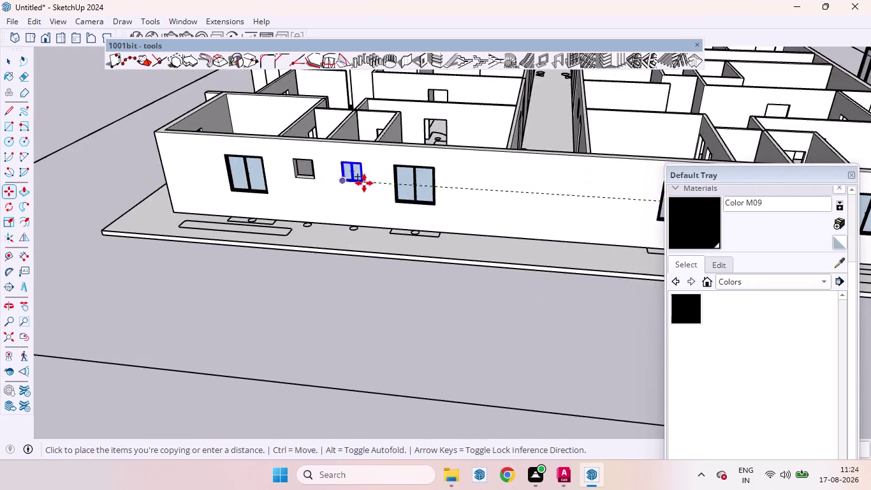
scroll(up, 3)
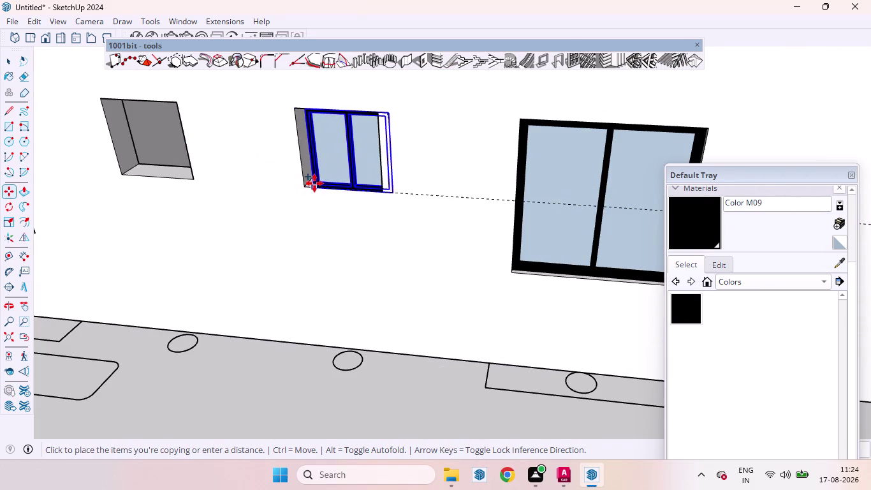
scroll(up, 3)
scroll(down, 3)
scroll(up, 3)
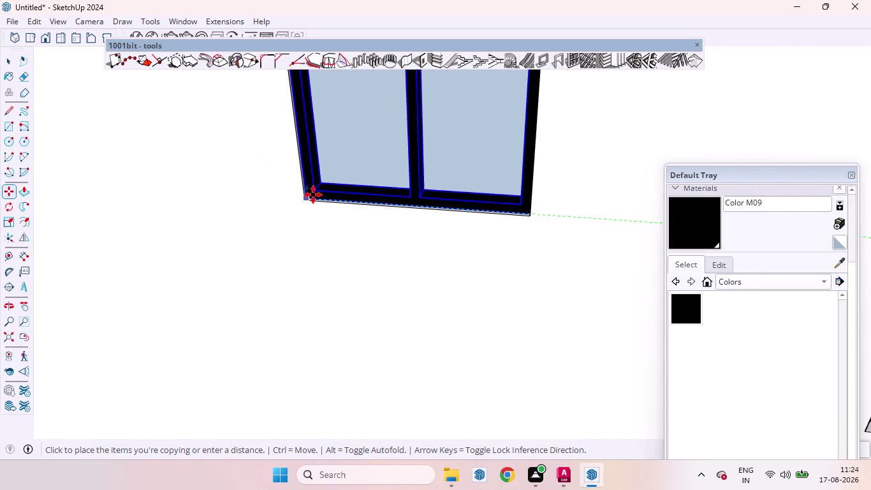
click(313, 194)
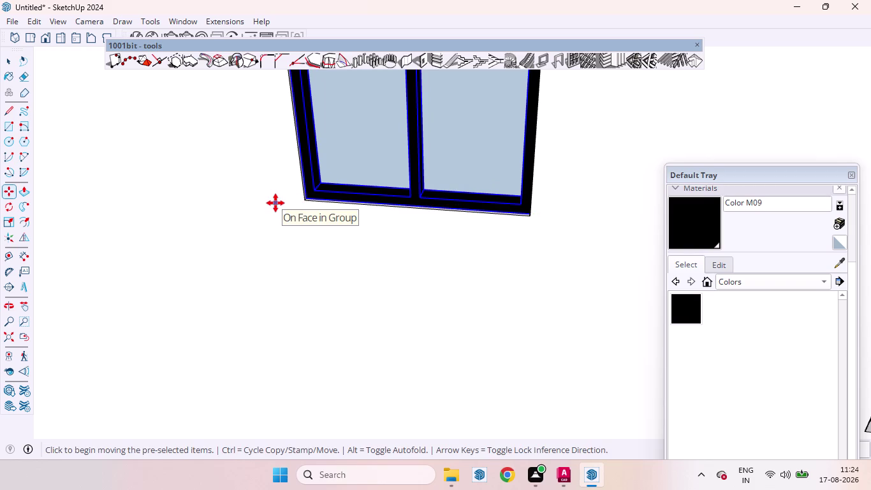
Realign the window copy so it snaps into the opening's corner.
click(307, 198)
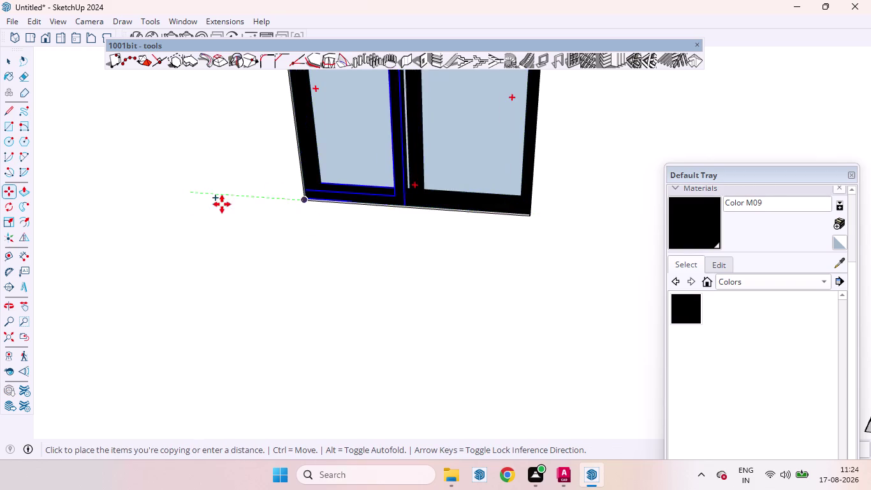
scroll(down, 3)
scroll(down, 3)
scroll(up, 3)
scroll(up, 3)
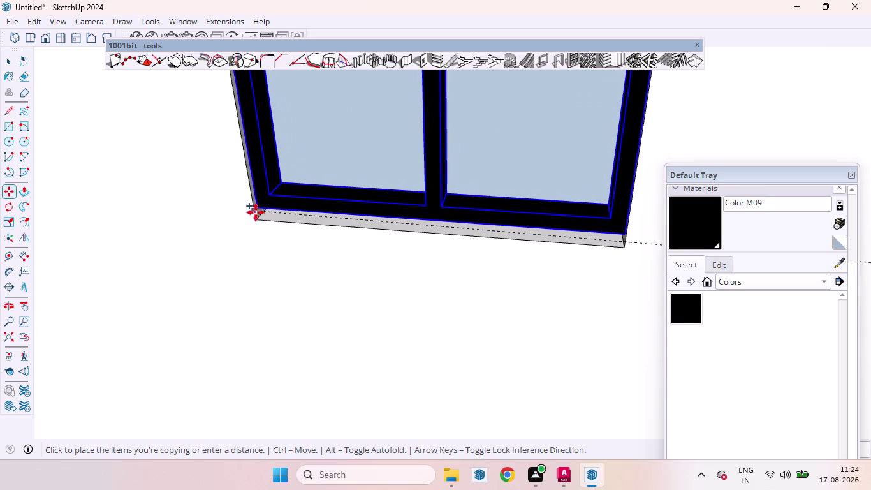
scroll(up, 3)
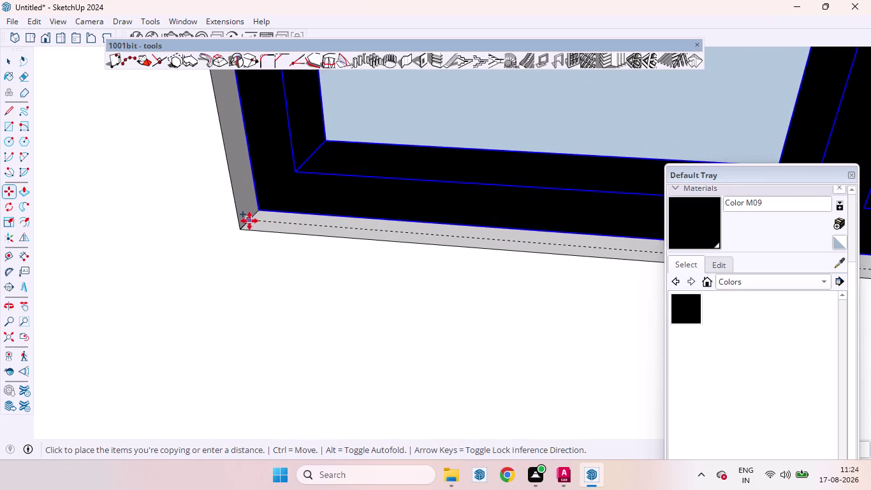
click(247, 224)
scroll(down, 3)
scroll(down, 3)
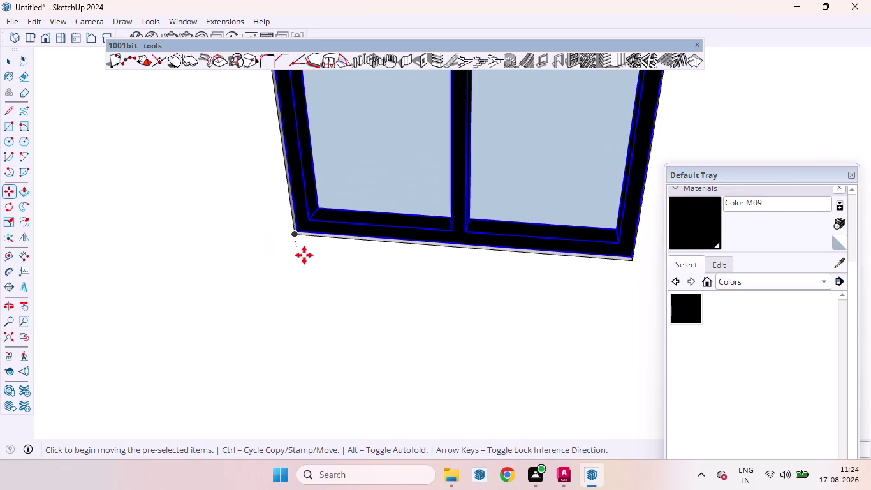
scroll(down, 3)
scroll(up, 3)
scroll(down, 3)
scroll(down, 3)
scroll(down, 3)
scroll(down, 3)
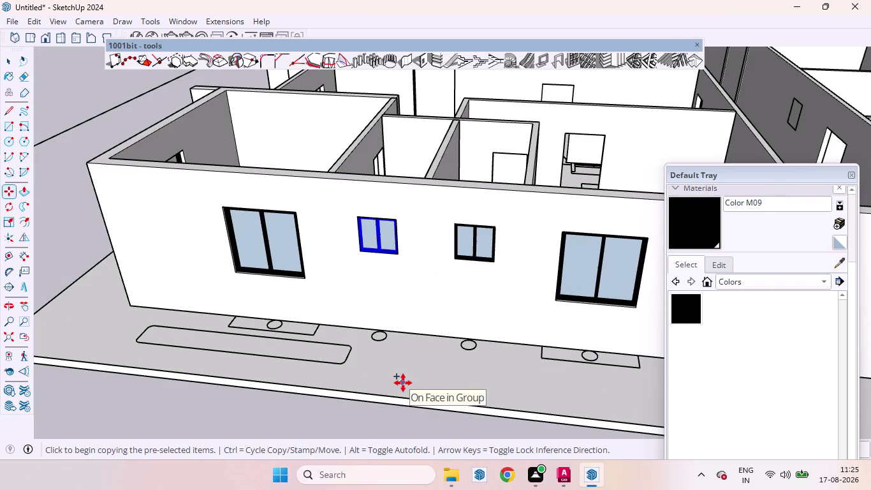
Undo the accidental turn and begin another copy of the small window.
click(377, 251)
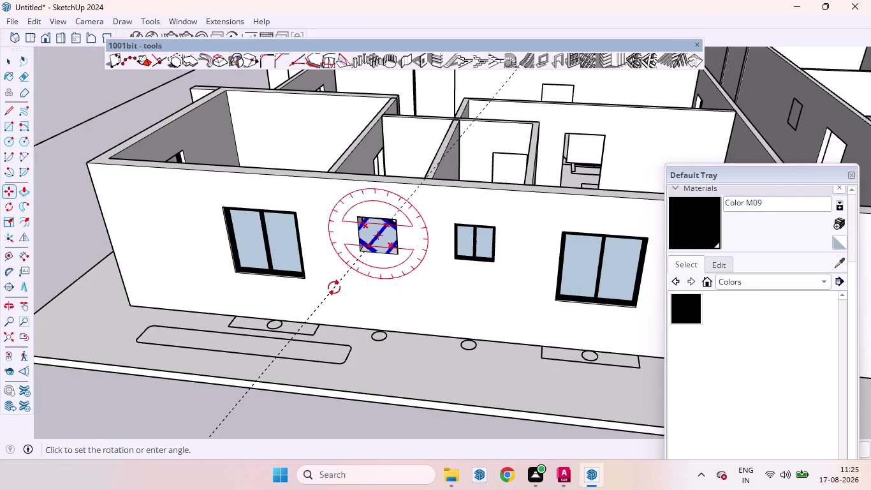
key(ctrl+z)
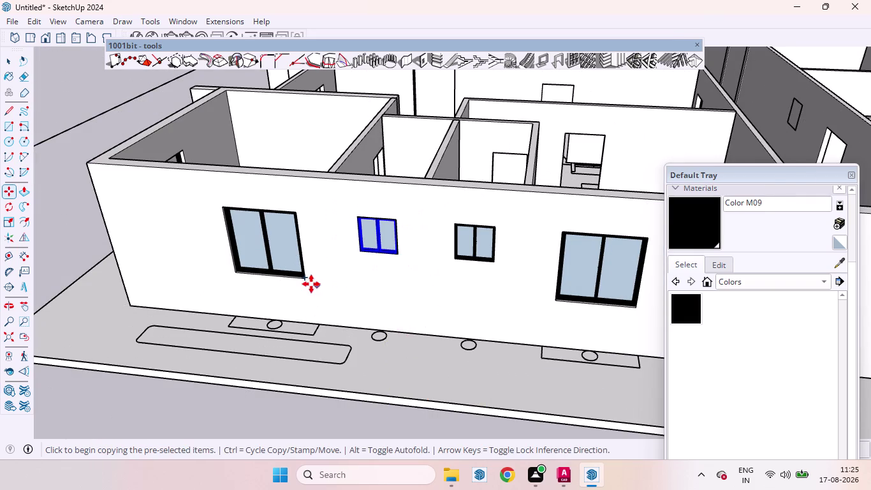
click(390, 242)
scroll(down, 3)
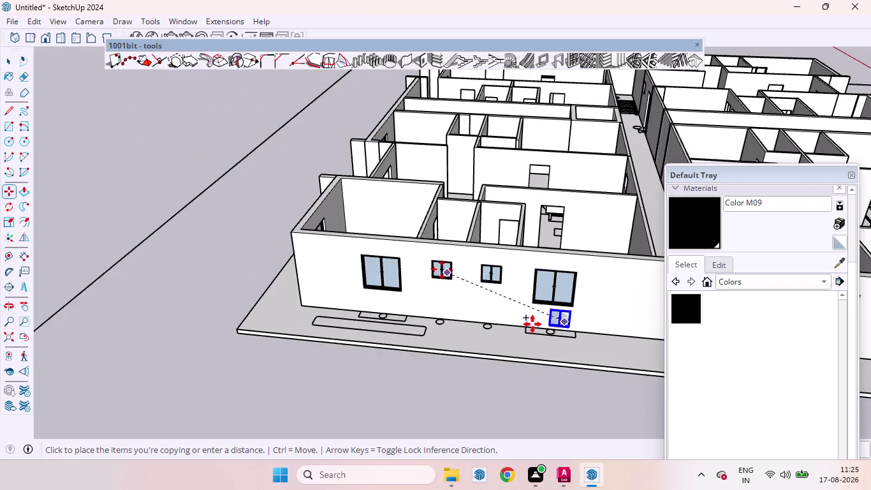
scroll(down, 3)
scroll(up, 3)
scroll(down, 3)
scroll(up, 3)
Carry the new window copy around the house to the wall with the small opening and set it down.
middle_drag(354, 287, 567, 294)
scroll(down, 3)
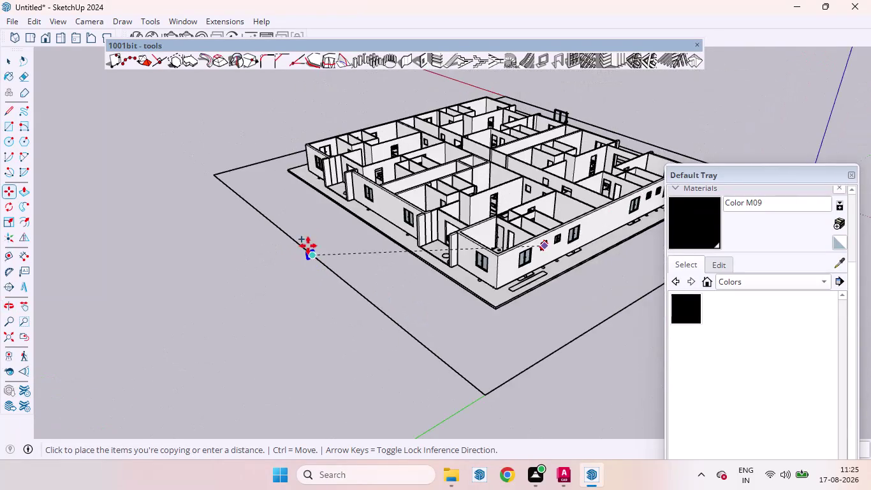
scroll(down, 3)
middle_drag(339, 252, 520, 239)
scroll(up, 3)
scroll(up, 3)
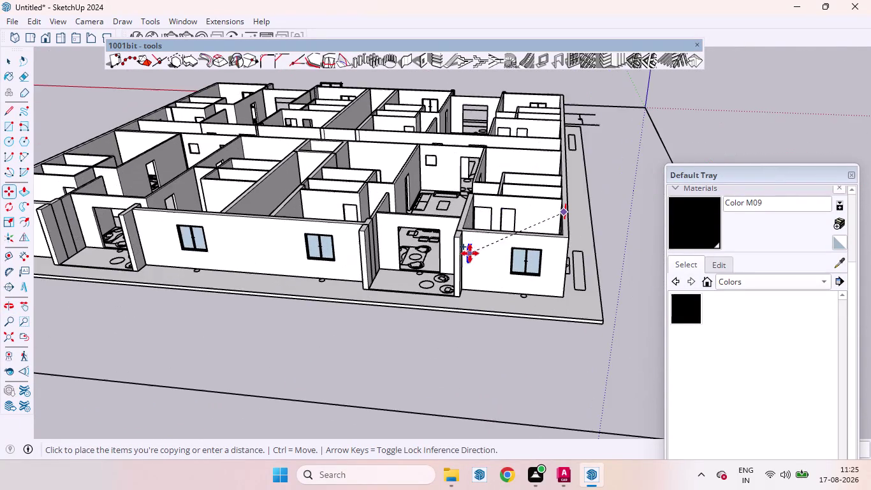
scroll(down, 3)
scroll(down, 3)
scroll(up, 3)
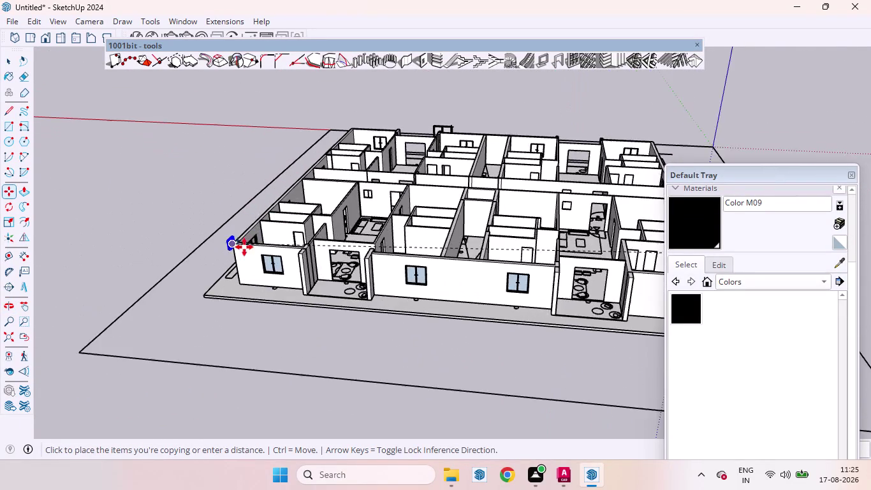
middle_drag(254, 248, 539, 231)
scroll(down, 3)
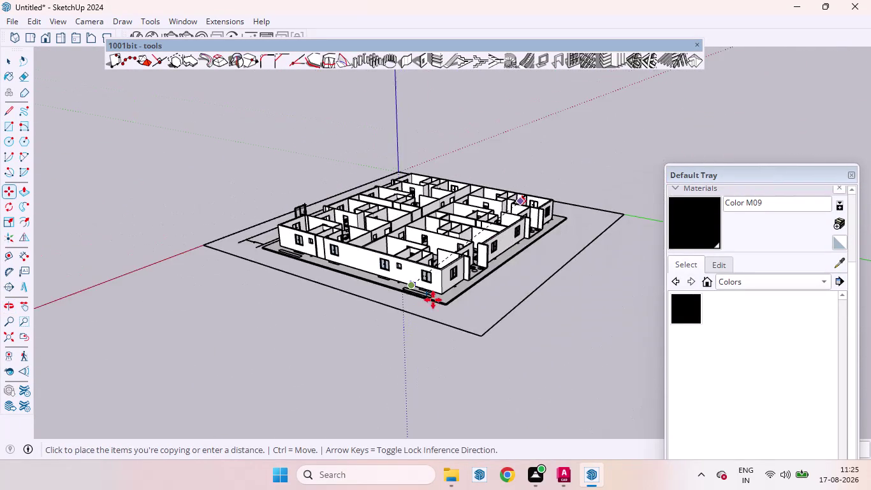
scroll(up, 3)
scroll(up, 3)
scroll(up, 3)
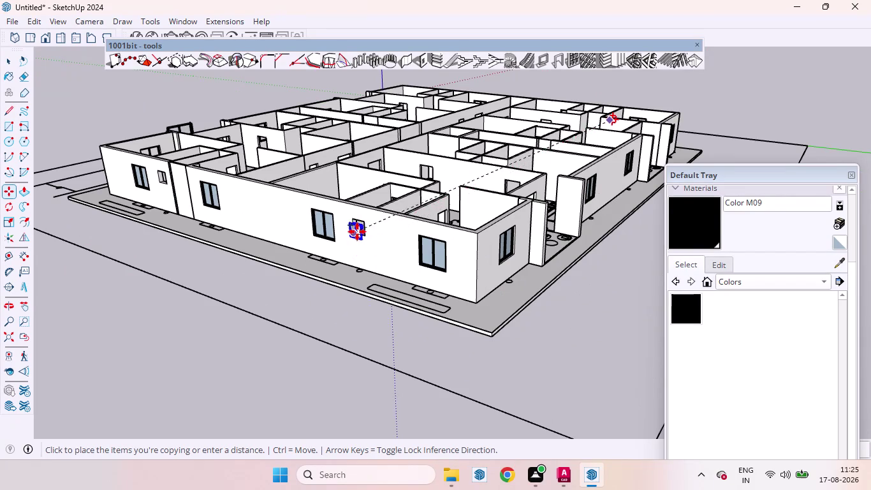
scroll(up, 3)
middle_drag(363, 235, 399, 239)
scroll(up, 3)
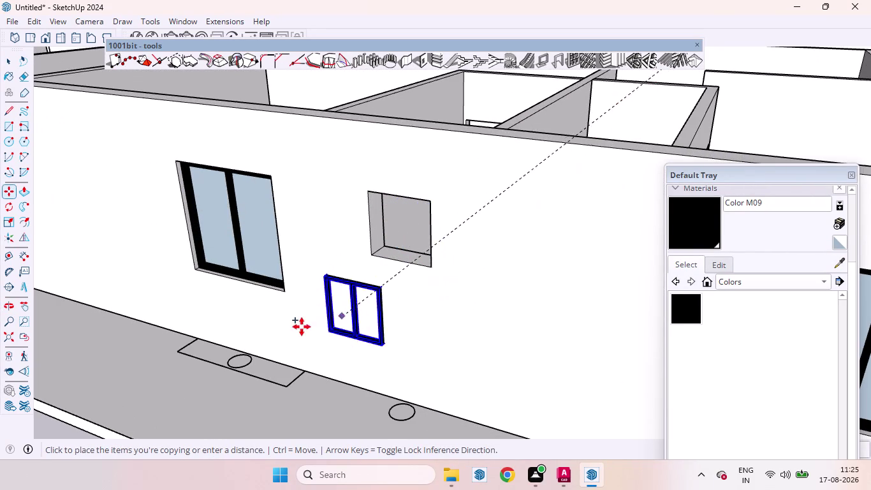
scroll(down, 3)
middle_drag(210, 359, 13, 310)
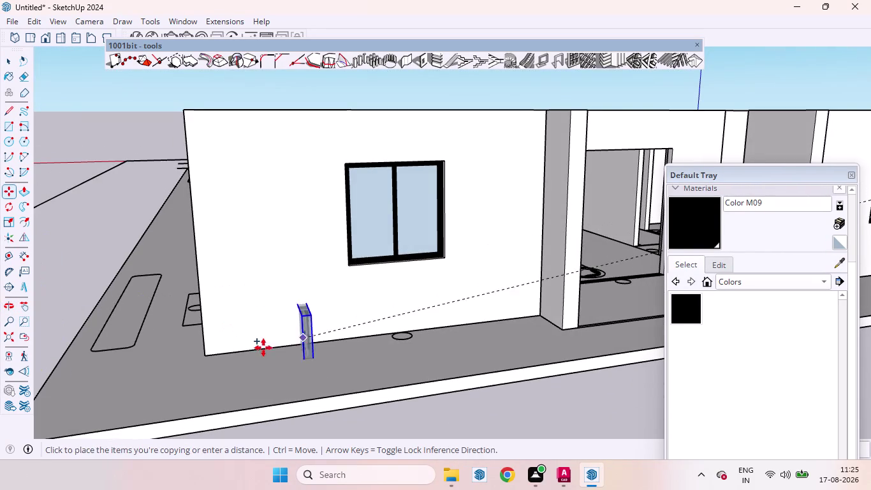
scroll(down, 3)
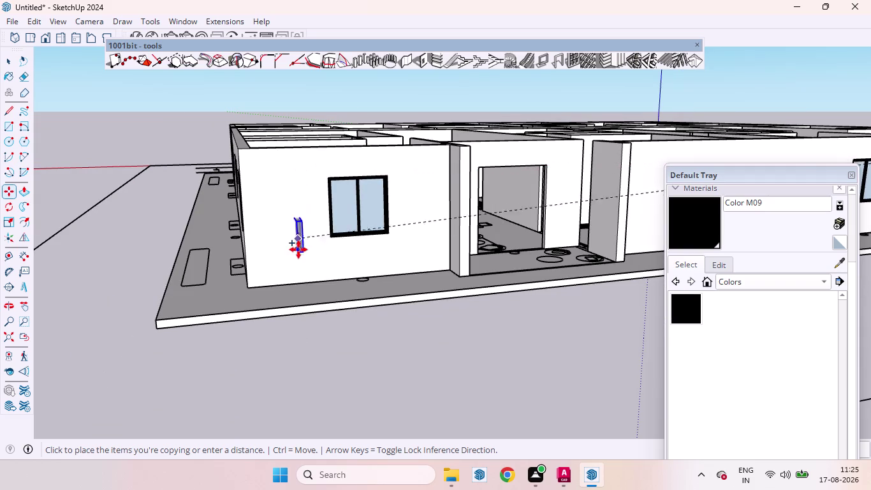
click(340, 361)
Orbit and zoom around the house to find the loose small window and front-wall opening.
middle_drag(272, 361, 459, 337)
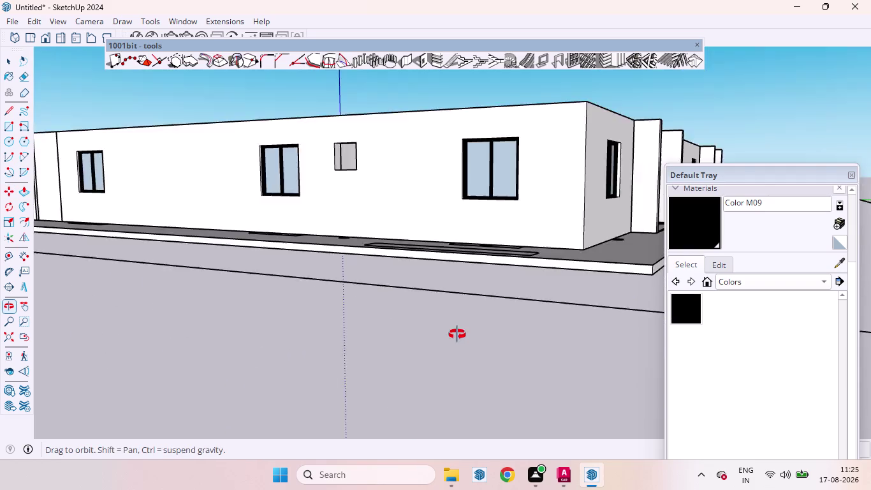
middle_drag(459, 337, 388, 329)
scroll(up, 3)
scroll(down, 3)
scroll(down, 3)
scroll(down, 3)
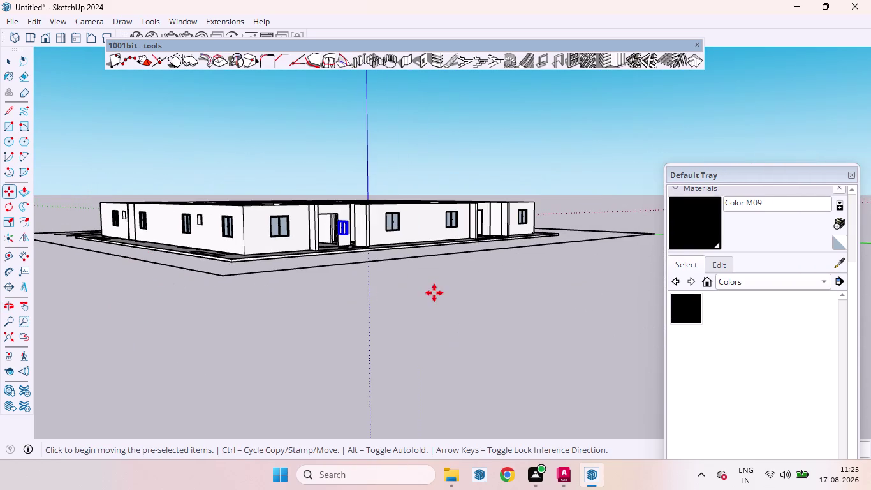
middle_drag(314, 275, 442, 331)
scroll(up, 3)
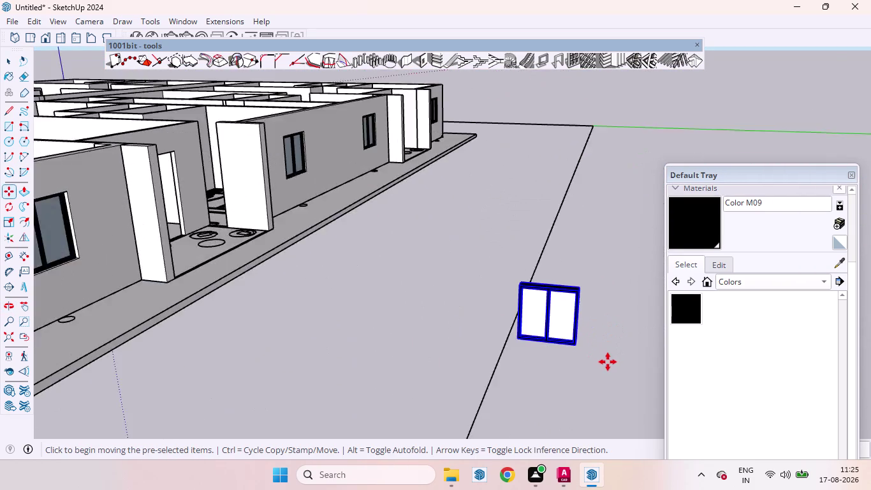
scroll(up, 3)
middle_drag(608, 333, 192, 284)
scroll(up, 3)
scroll(down, 3)
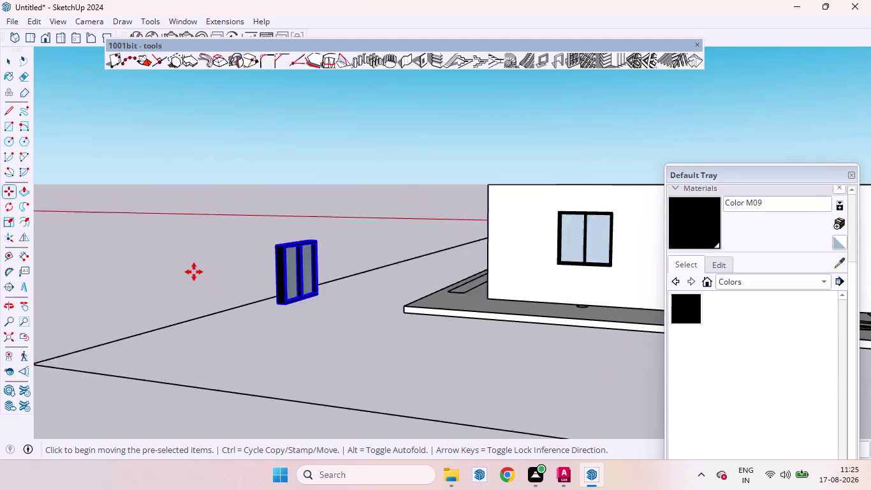
scroll(down, 3)
scroll(down, 3)
scroll(down, 3)
scroll(down, 3)
scroll(up, 3)
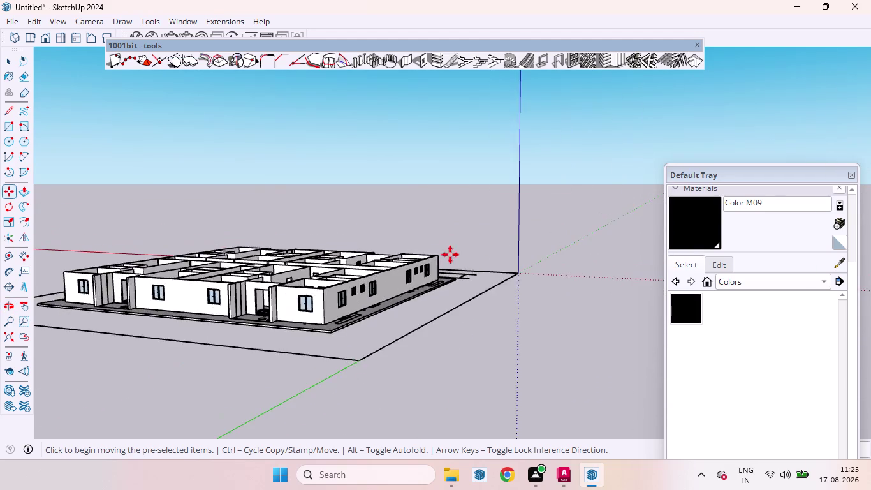
scroll(up, 3)
middle_drag(448, 291, 259, 298)
scroll(up, 3)
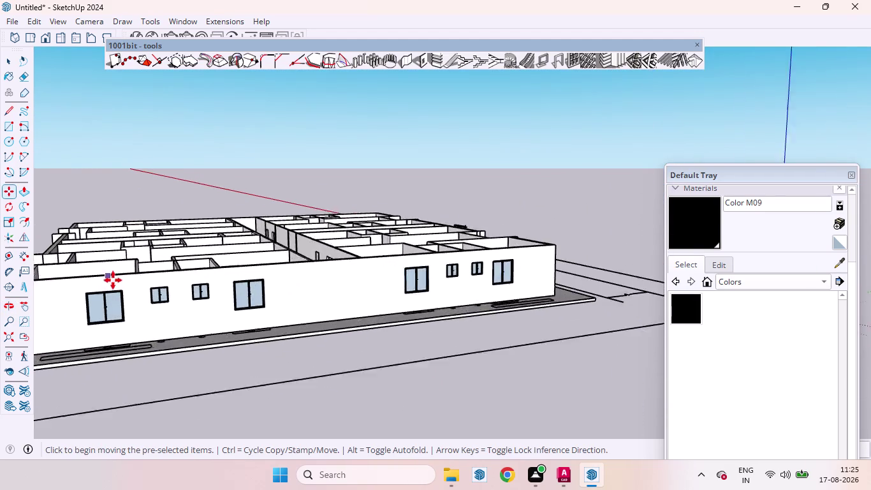
scroll(up, 3)
middle_drag(187, 297, 649, 359)
scroll(up, 3)
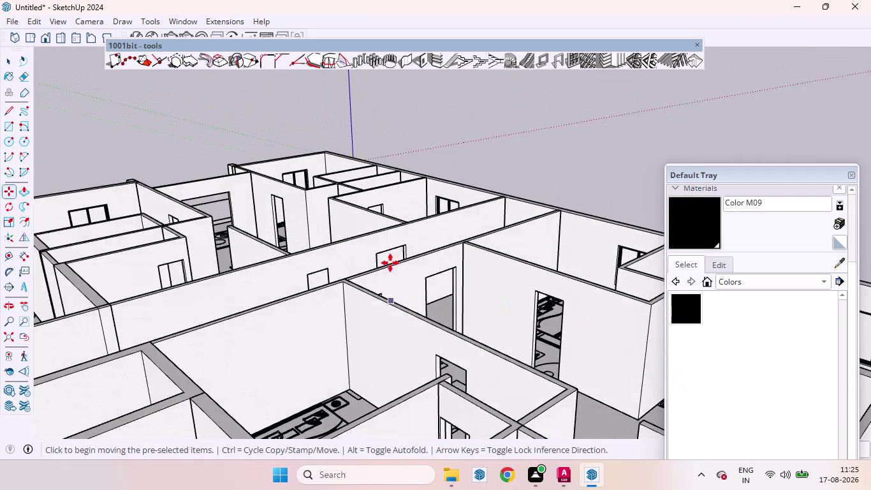
scroll(down, 3)
scroll(down, 3)
scroll(down, 3)
scroll(up, 3)
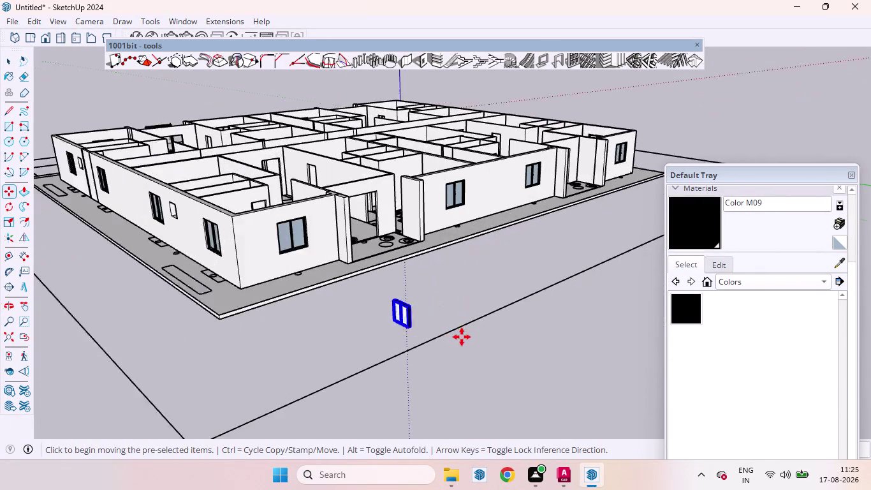
middle_drag(457, 329, 274, 326)
scroll(up, 3)
scroll(down, 3)
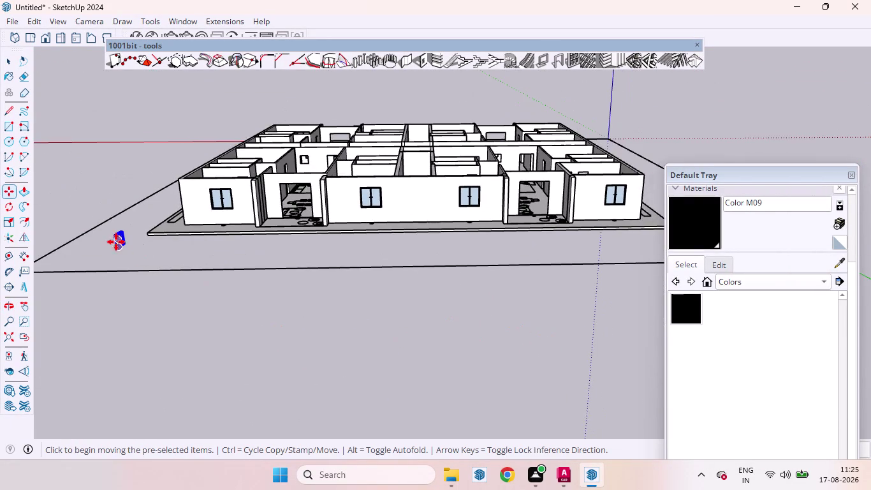
scroll(up, 3)
scroll(down, 3)
scroll(up, 3)
middle_drag(192, 236, 158, 237)
scroll(down, 3)
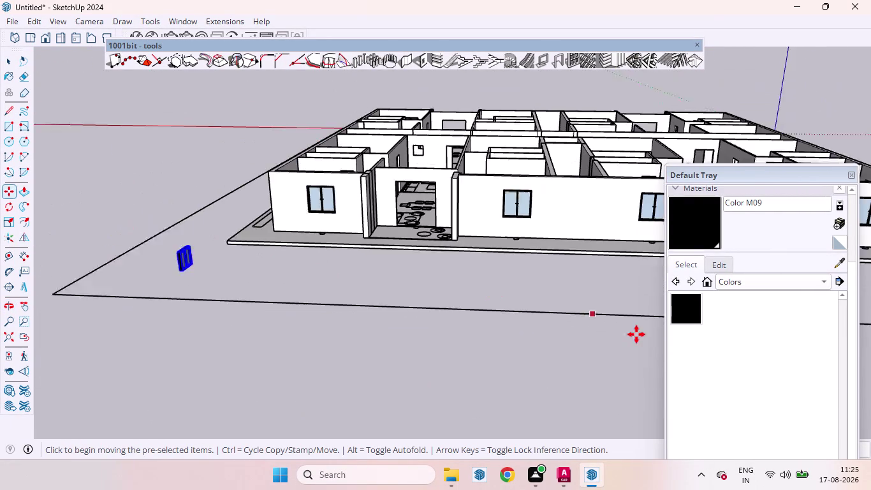
scroll(up, 3)
scroll(down, 3)
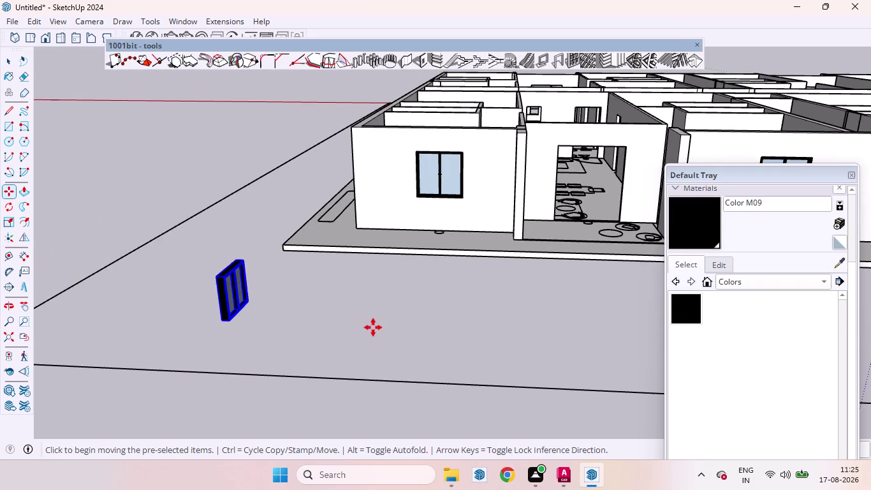
scroll(down, 3)
middle_drag(235, 285, 681, 381)
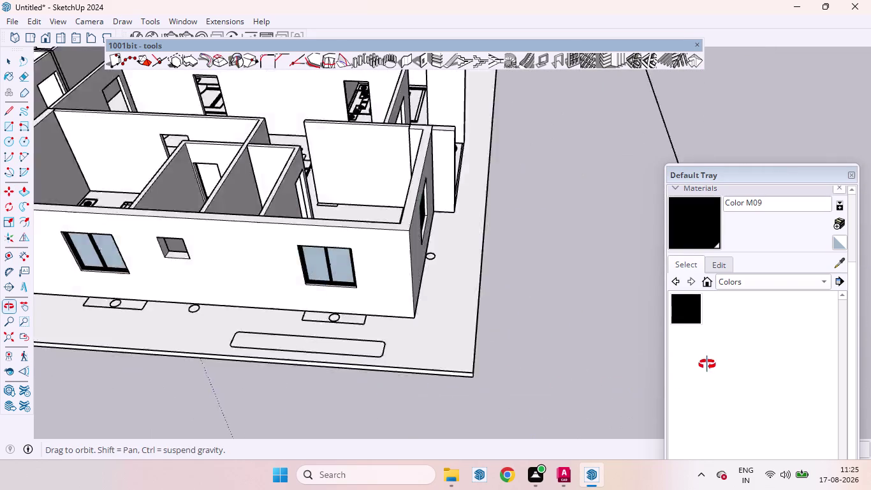
middle_drag(681, 381, 715, 347)
scroll(up, 3)
scroll(down, 3)
scroll(down, 3)
scroll(up, 3)
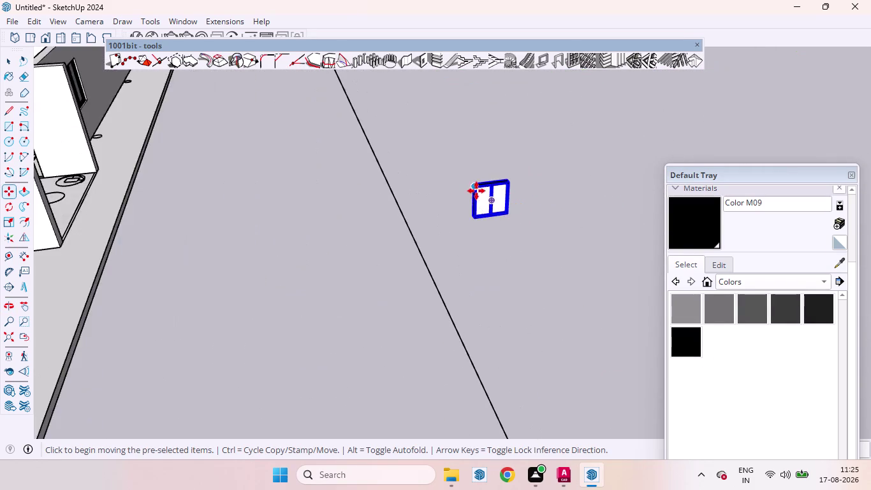
scroll(up, 3)
Move the small black-framed window by its corner into its front-wall opening.
click(497, 206)
scroll(down, 3)
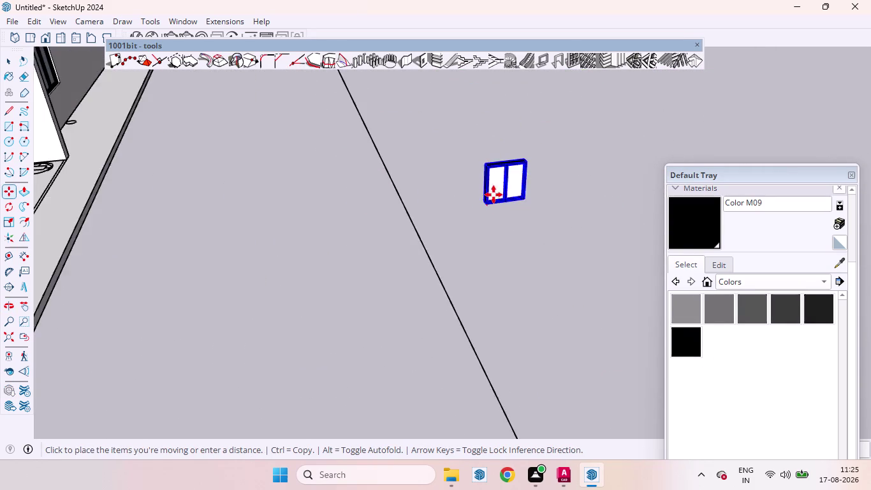
scroll(down, 3)
scroll(down, 3)
scroll(up, 3)
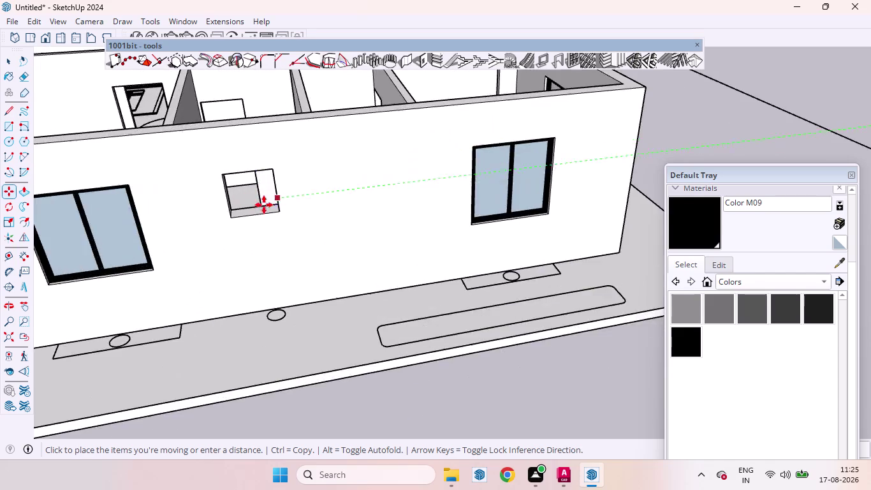
scroll(up, 3)
middle_drag(247, 212, 149, 243)
scroll(up, 3)
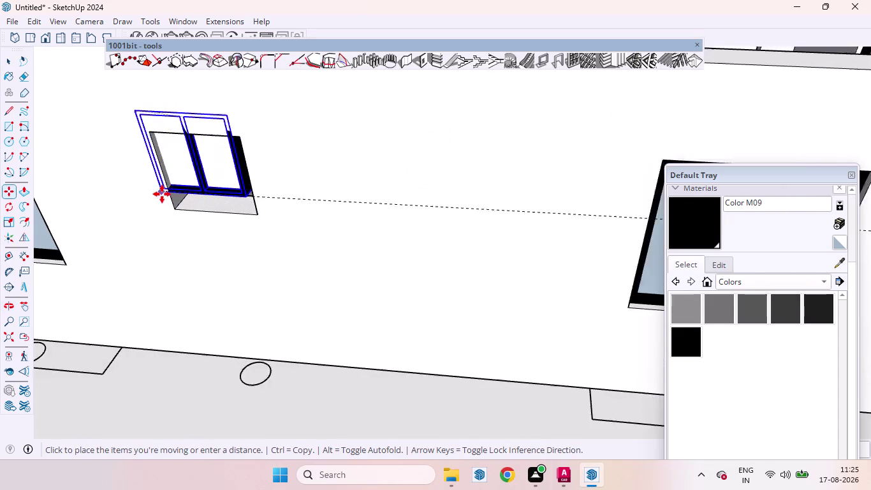
scroll(up, 3)
scroll(up, 3)
click(186, 215)
scroll(down, 3)
scroll(down, 3)
scroll(up, 3)
scroll(down, 3)
scroll(down, 3)
scroll(down, 3)
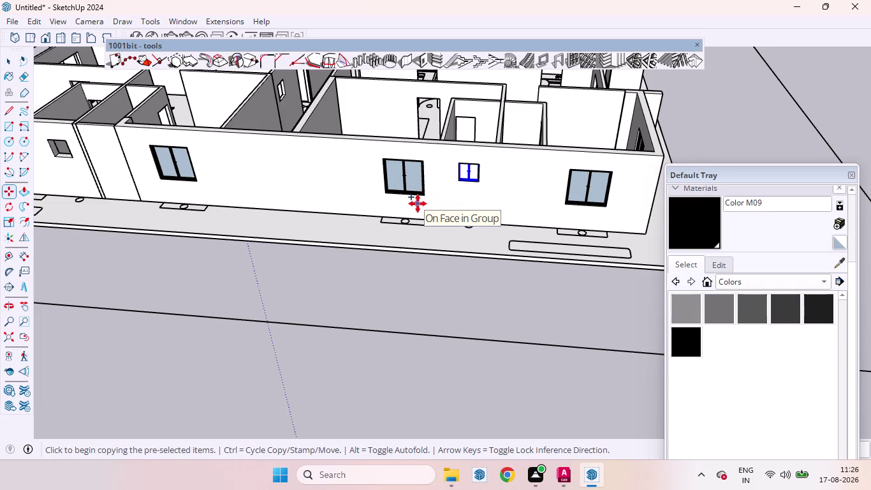
scroll(up, 3)
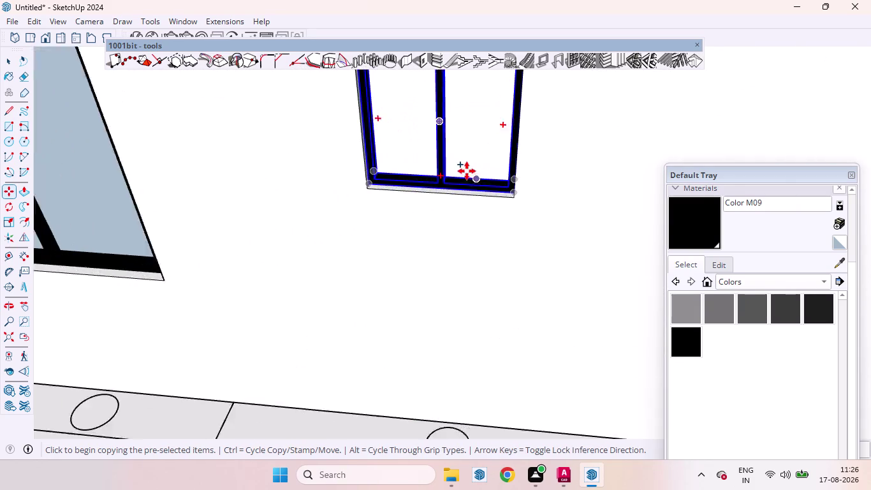
scroll(up, 3)
Copy the small window into the next front-wall opening beside the larger window.
click(332, 204)
scroll(down, 3)
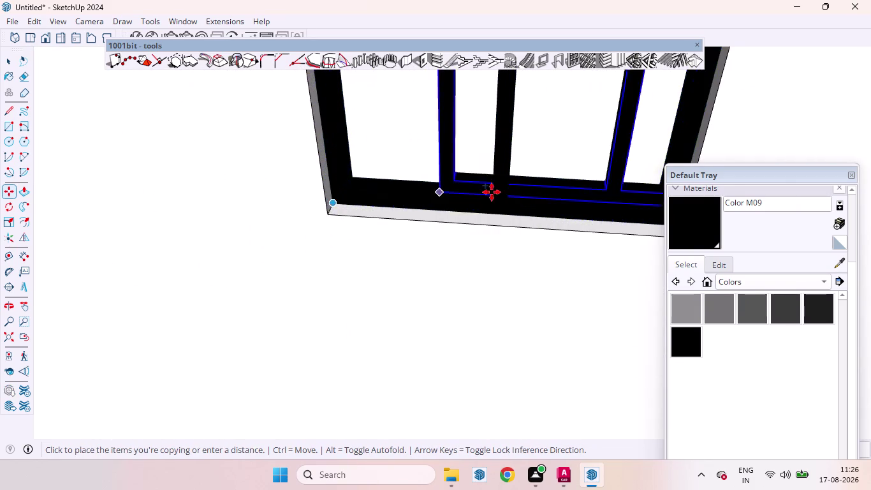
scroll(down, 3)
scroll(down, 3)
scroll(down, 3)
scroll(down, 3)
scroll(down, 3)
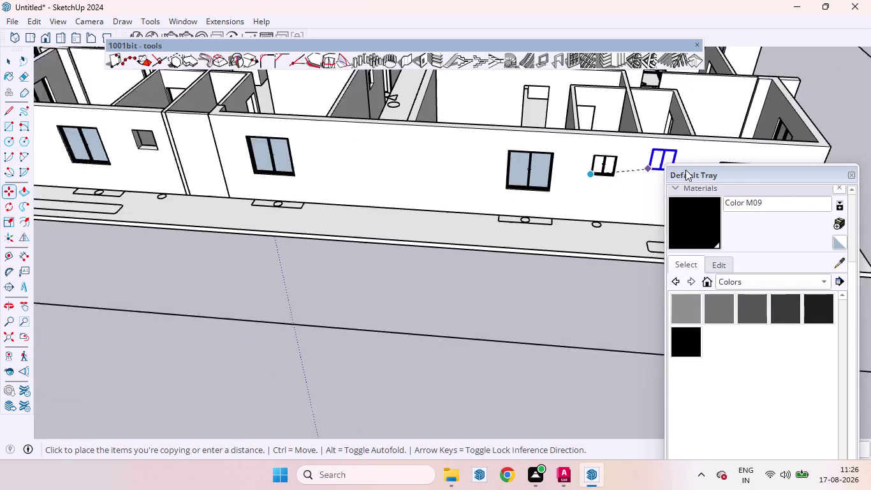
scroll(up, 3)
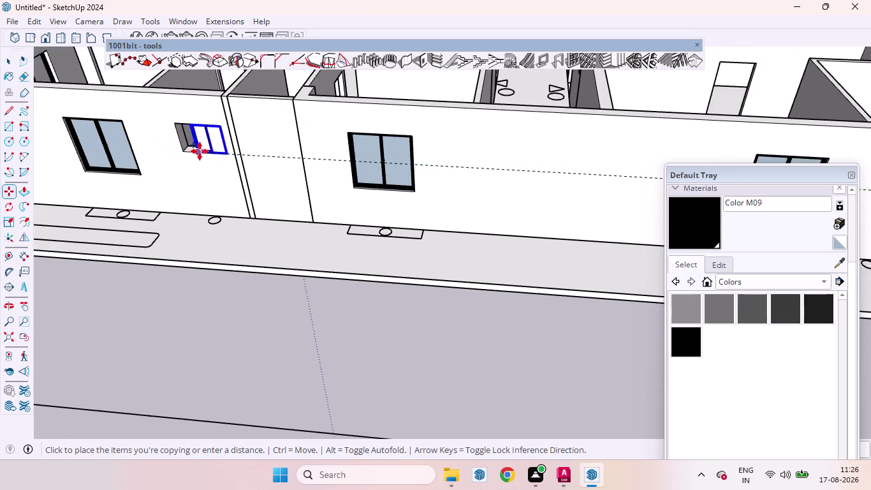
scroll(up, 3)
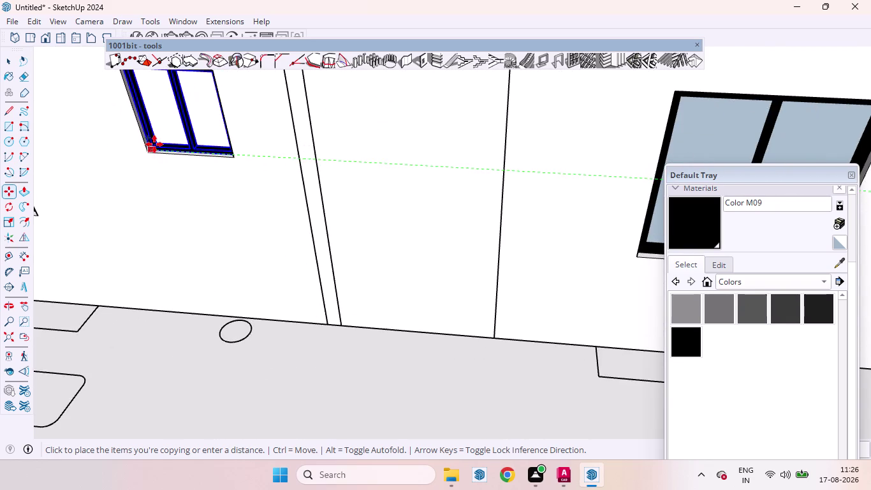
scroll(up, 3)
click(148, 159)
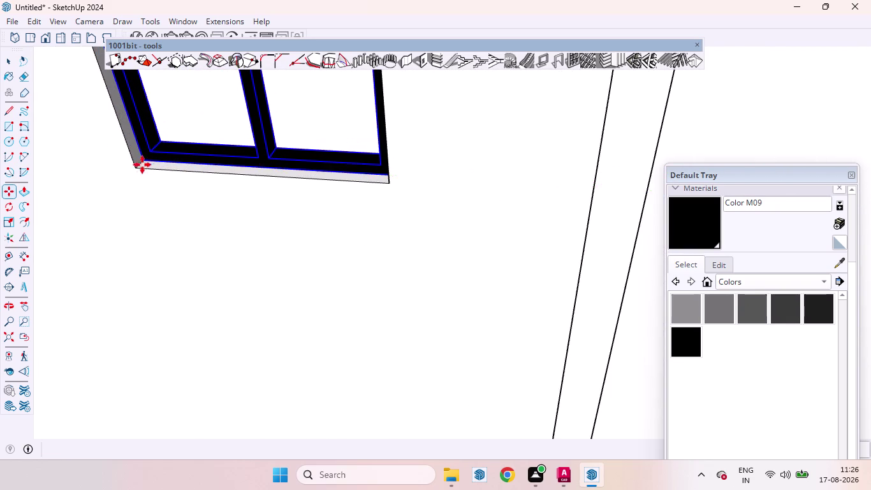
scroll(down, 3)
scroll(down, 3)
scroll(up, 3)
scroll(down, 3)
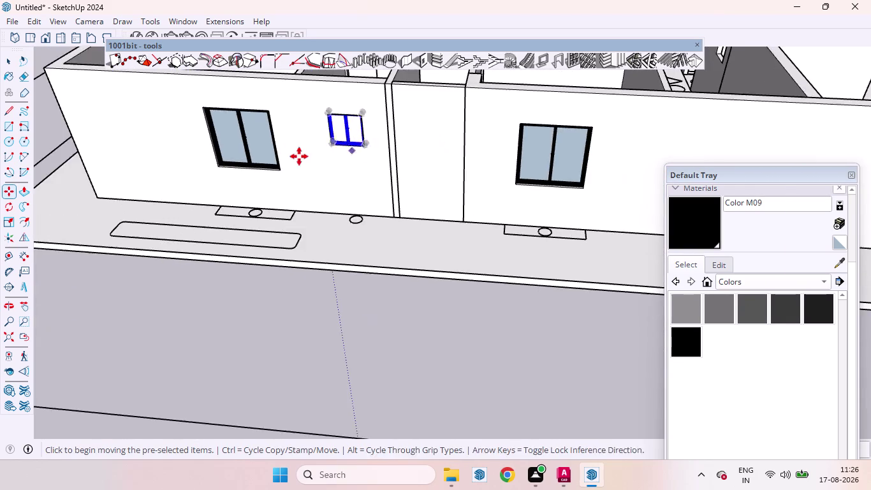
scroll(down, 3)
Finish the placement, return to Select, and clear the selection.
key(space)
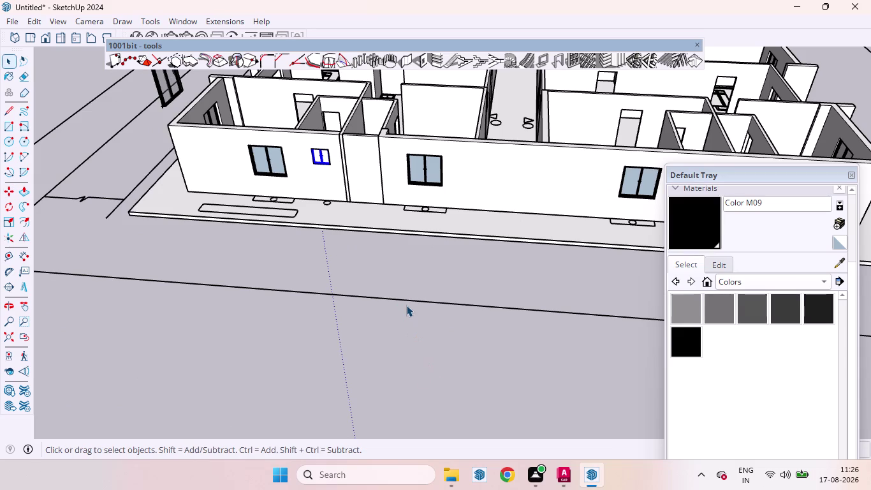
click(361, 351)
scroll(down, 3)
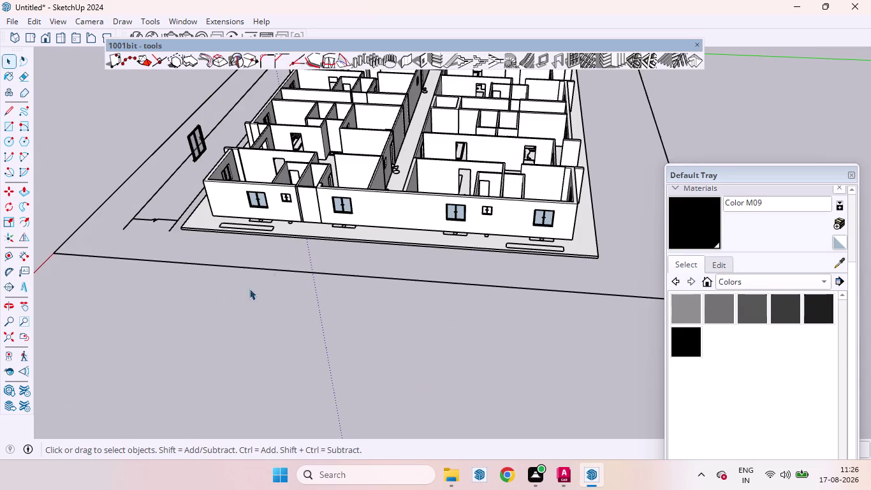
scroll(up, 3)
Orbit and zoom over the house plan toward the back-wall bathroom window.
middle_drag(412, 148, 201, 229)
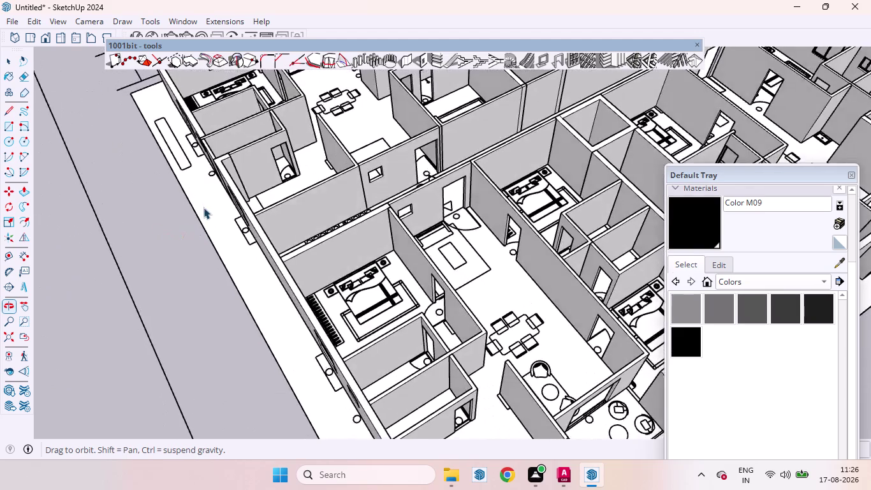
scroll(down, 3)
scroll(down, 3)
scroll(up, 3)
middle_drag(393, 215, 384, 186)
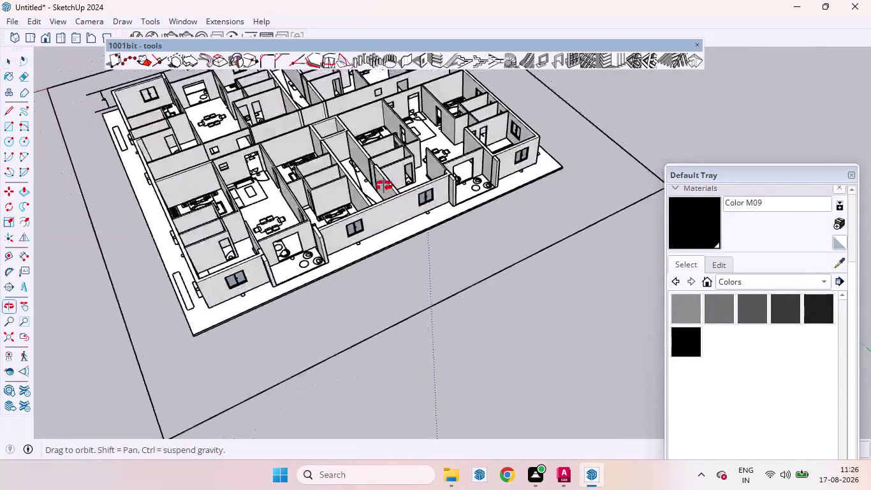
middle_drag(384, 186, 413, 246)
scroll(up, 3)
scroll(down, 3)
scroll(up, 3)
middle_drag(408, 162, 193, 105)
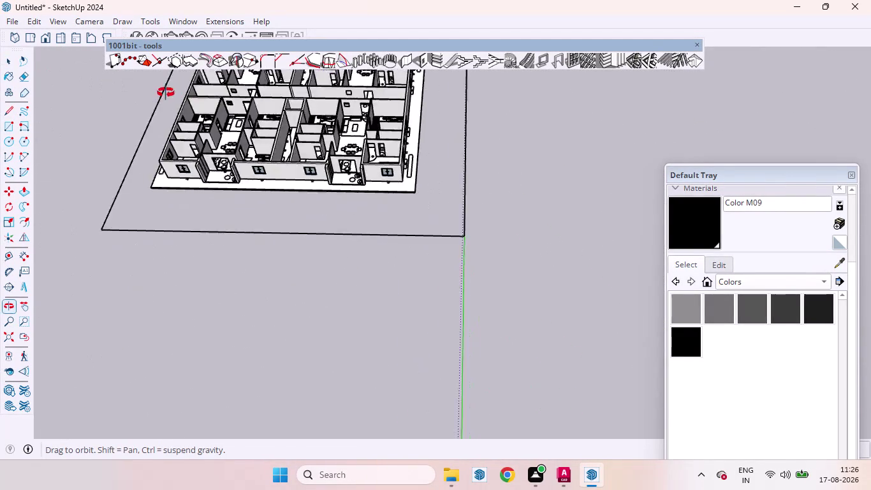
middle_drag(194, 105, 159, 87)
scroll(down, 3)
scroll(up, 3)
scroll(up, 3)
scroll(down, 3)
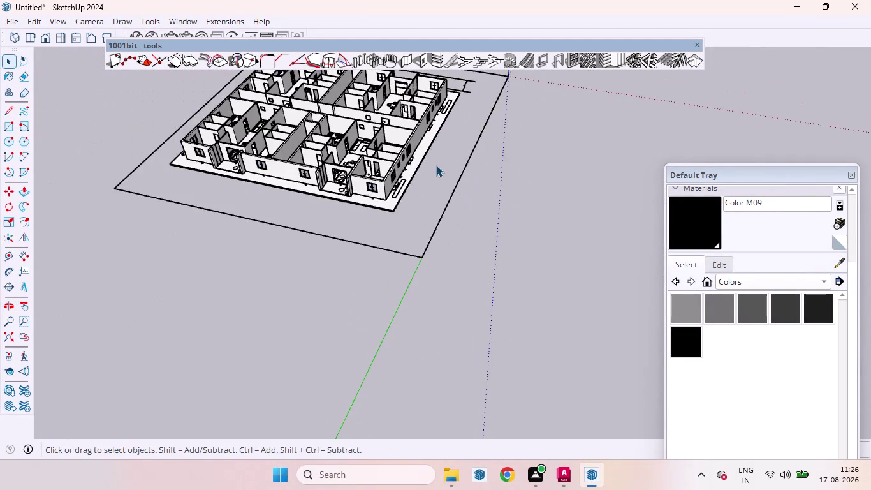
scroll(down, 3)
scroll(up, 3)
middle_drag(470, 95, 301, 177)
scroll(up, 3)
scroll(down, 3)
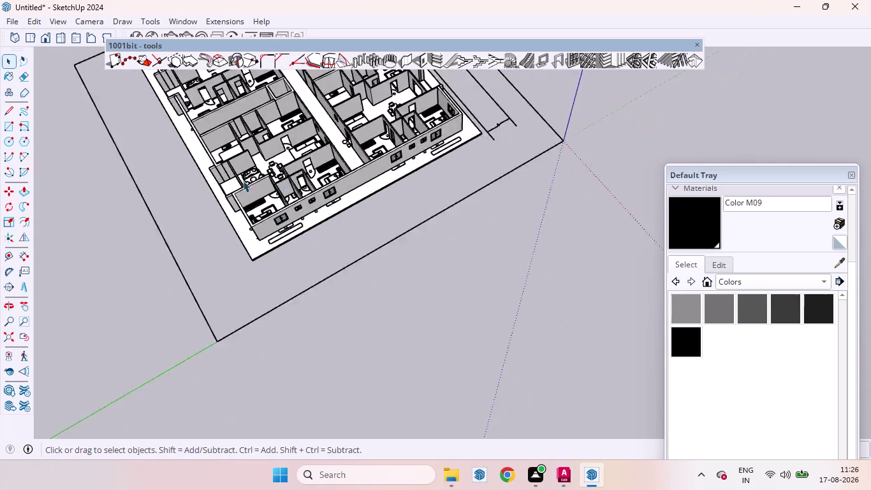
scroll(down, 3)
scroll(down, 3)
scroll(up, 3)
scroll(down, 3)
scroll(up, 3)
scroll(down, 3)
scroll(down, 3)
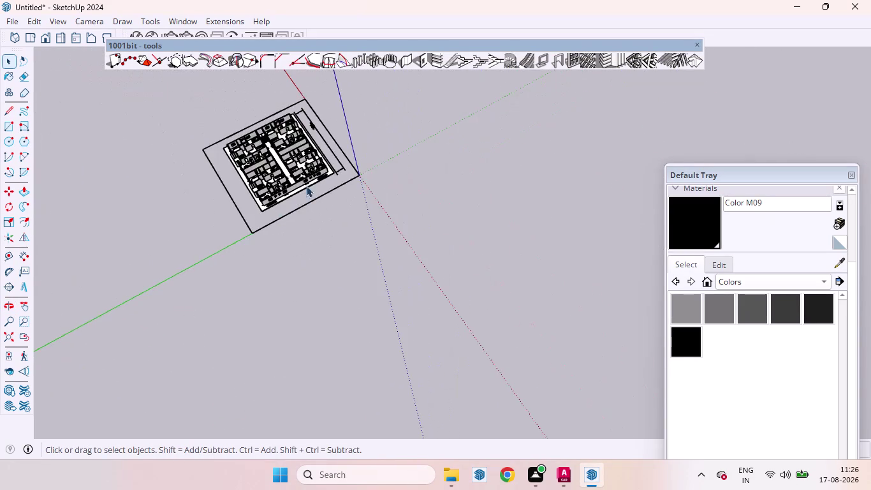
scroll(up, 3)
middle_drag(375, 125, 249, 162)
scroll(down, 3)
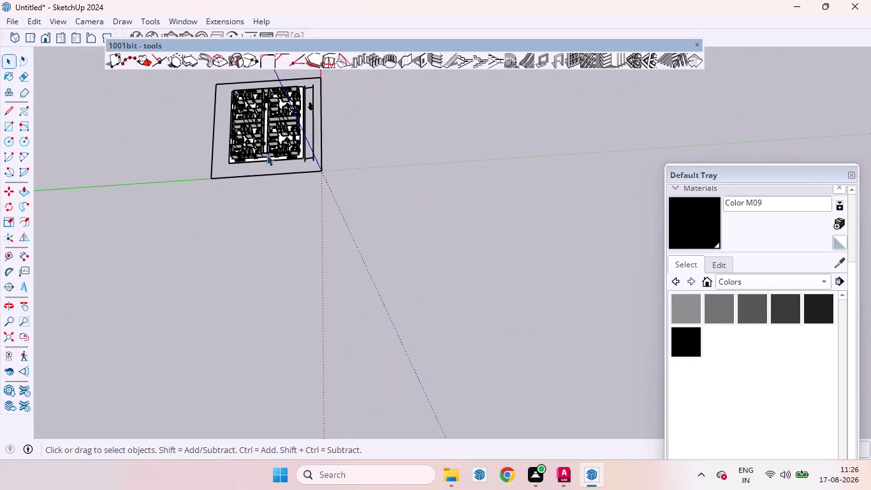
scroll(up, 3)
scroll(up, 3)
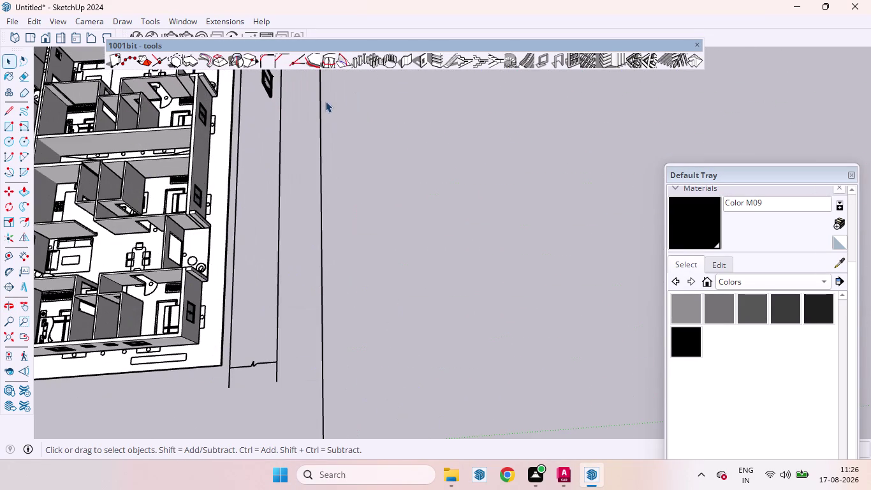
scroll(down, 3)
scroll(down, 3)
scroll(up, 3)
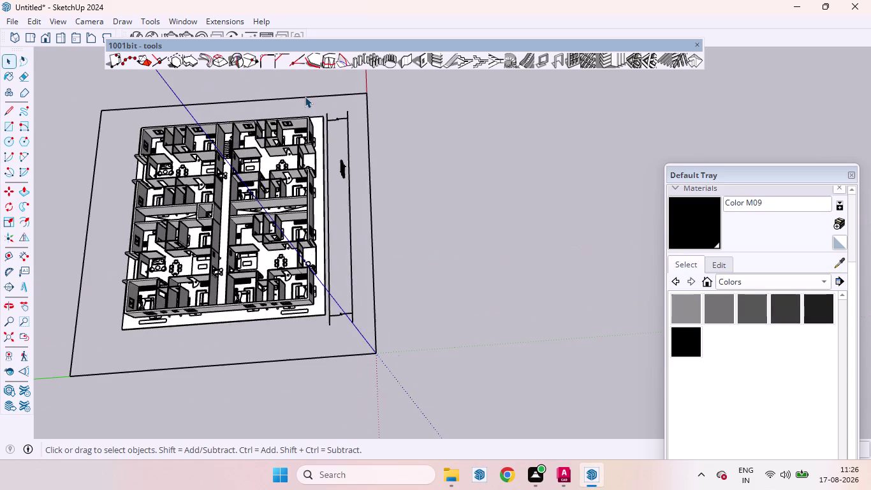
scroll(up, 3)
scroll(down, 3)
scroll(up, 3)
scroll(down, 3)
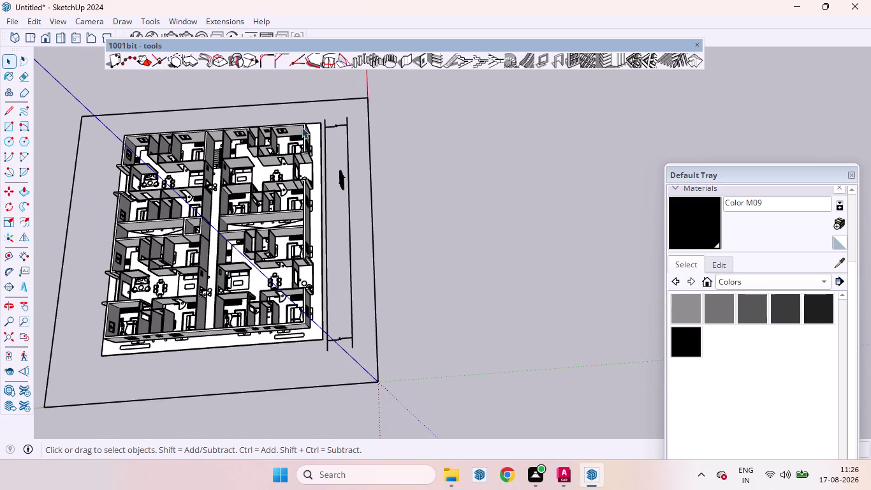
scroll(up, 3)
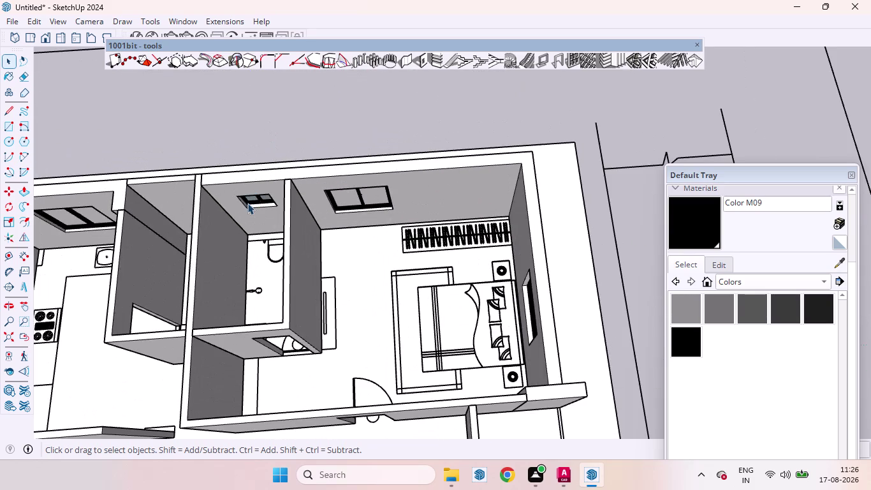
scroll(up, 3)
Copy the small bathroom window to a spot beside the wall's empty opening.
click(257, 202)
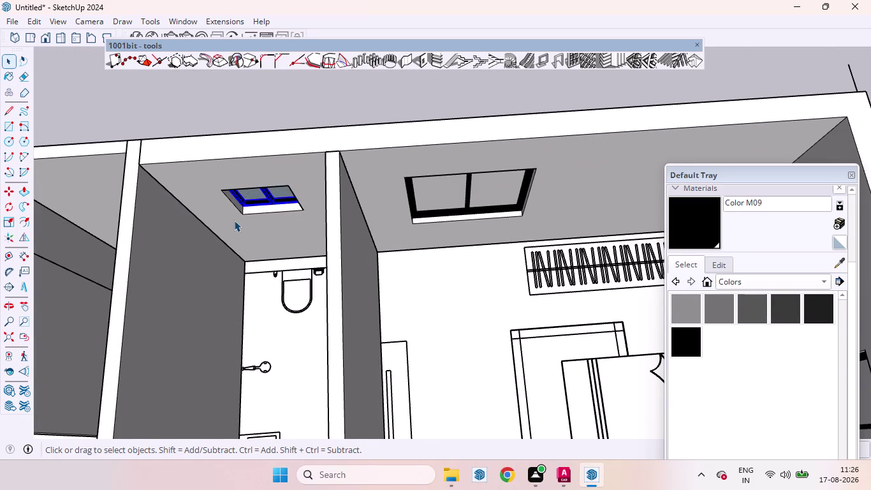
key(m)
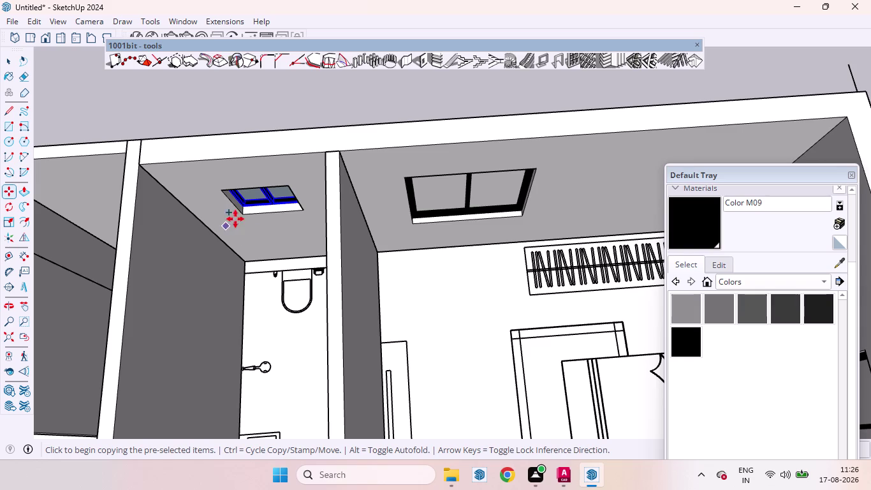
click(244, 209)
scroll(down, 3)
scroll(down, 3)
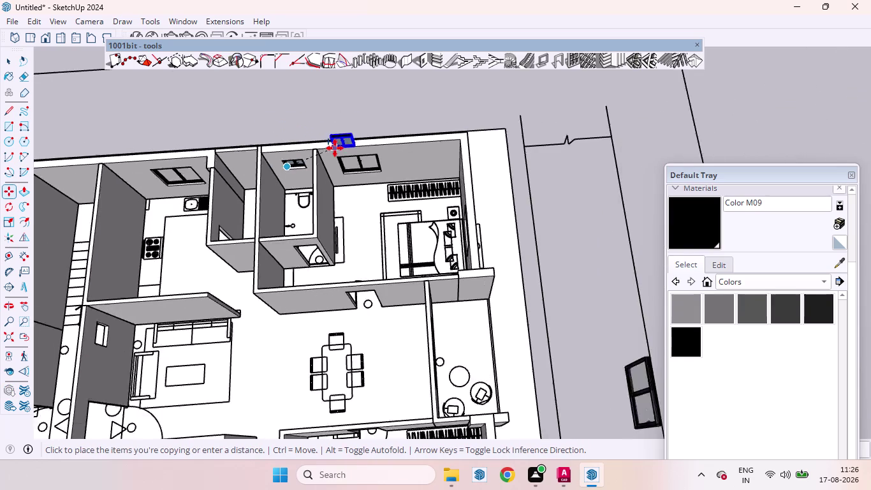
scroll(down, 3)
scroll(down, 3)
scroll(up, 3)
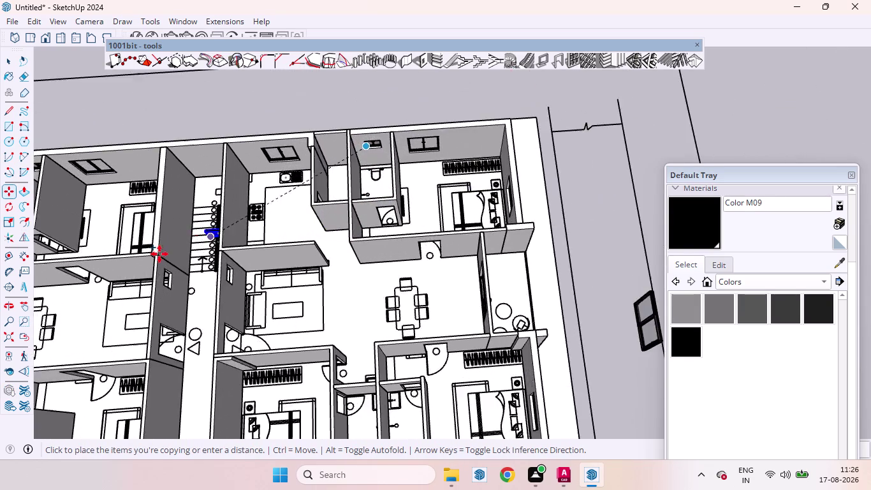
scroll(up, 3)
middle_drag(193, 307, 93, 139)
scroll(up, 3)
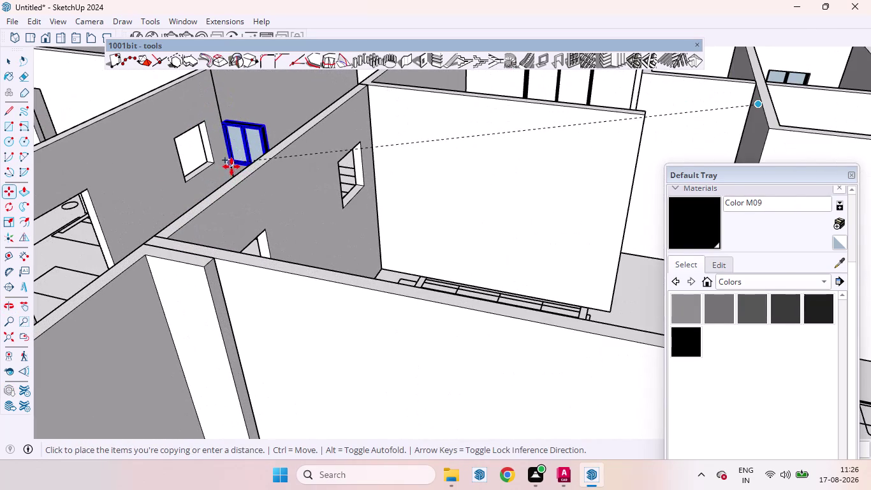
click(239, 142)
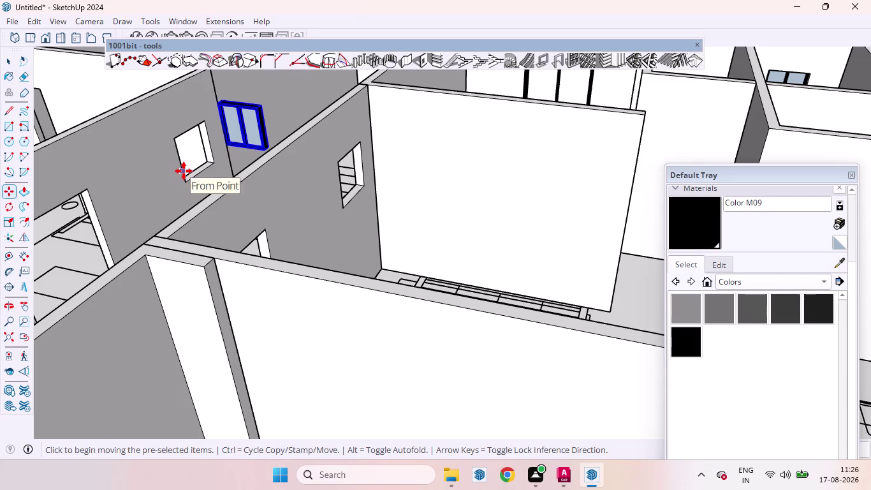
Rotate the window copy 90 degrees so it stands upright.
key(q)
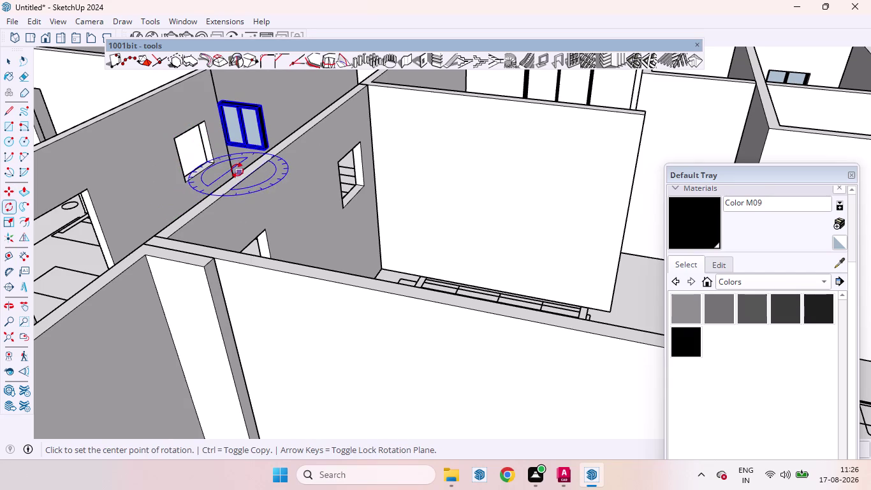
click(231, 173)
click(287, 165)
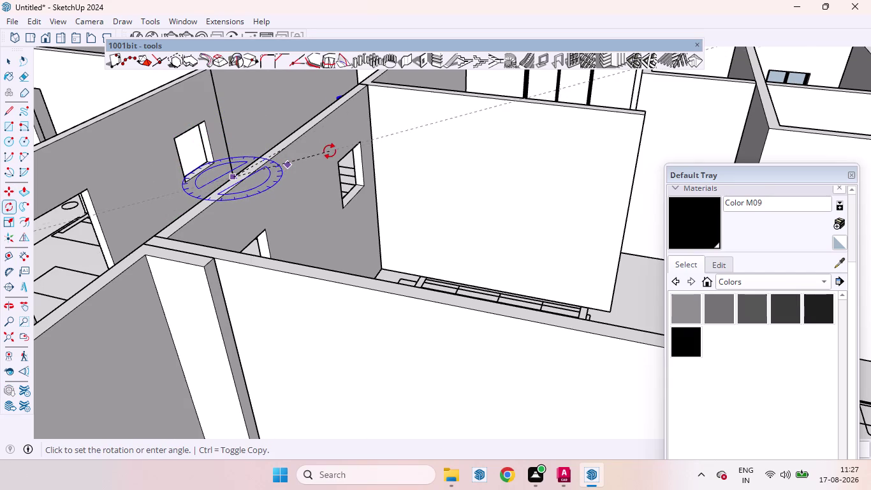
text(90)
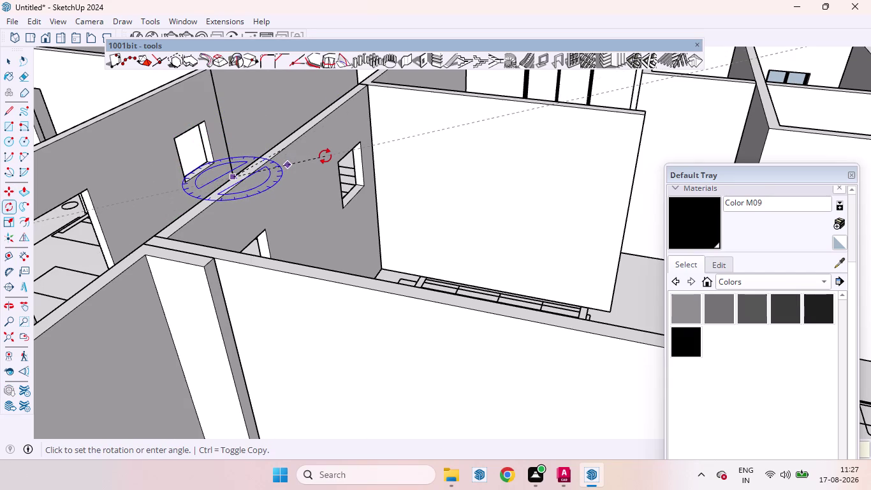
key(Return)
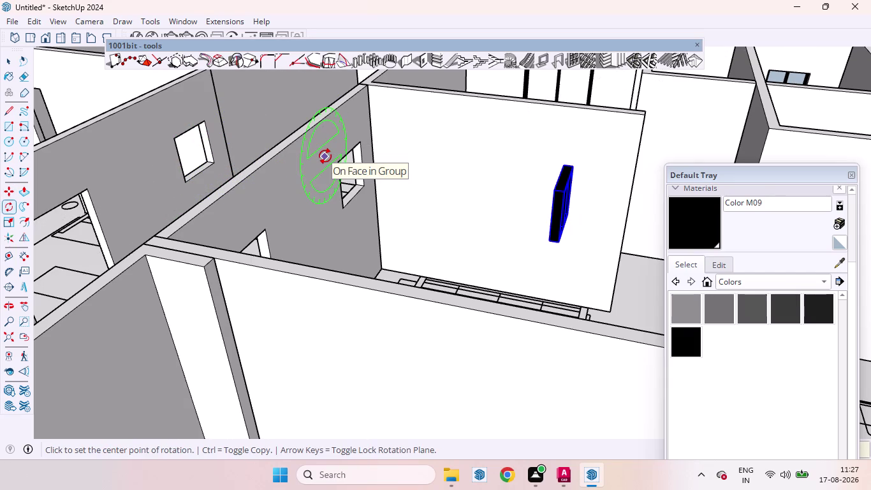
key(space)
text(m)
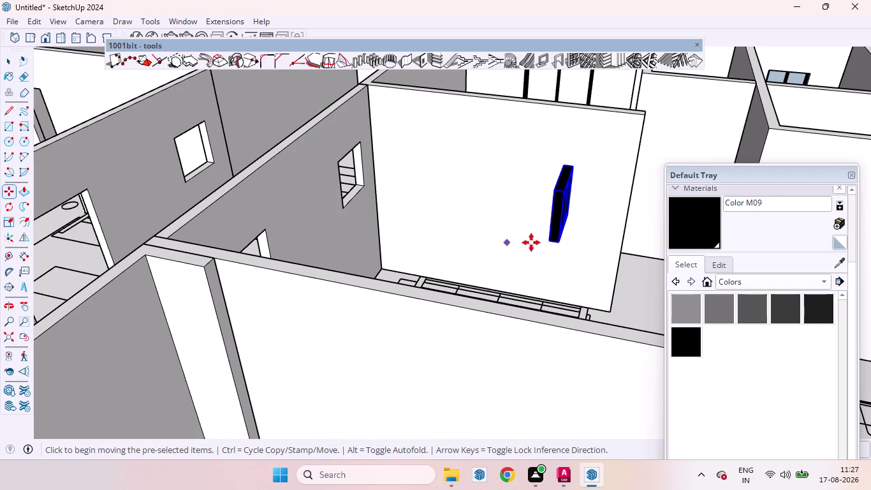
scroll(up, 3)
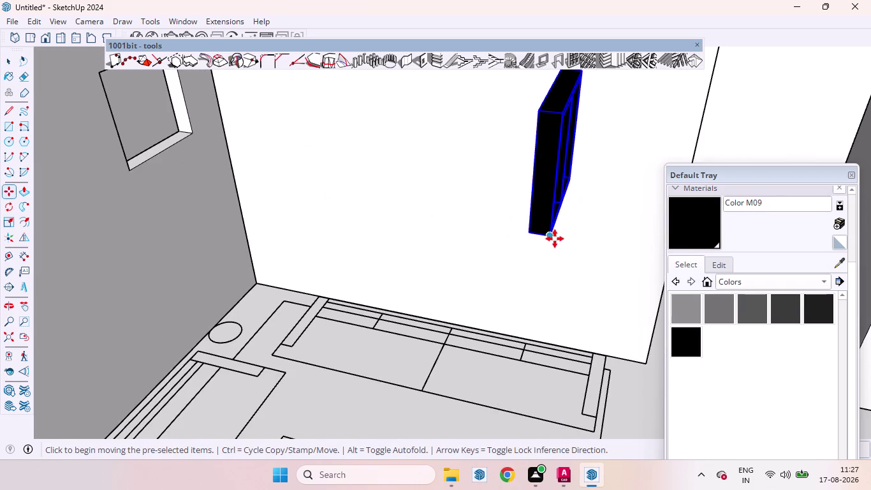
Move the upright window by its bottom corner over to the wall opening.
click(552, 237)
scroll(down, 3)
scroll(down, 3)
scroll(up, 3)
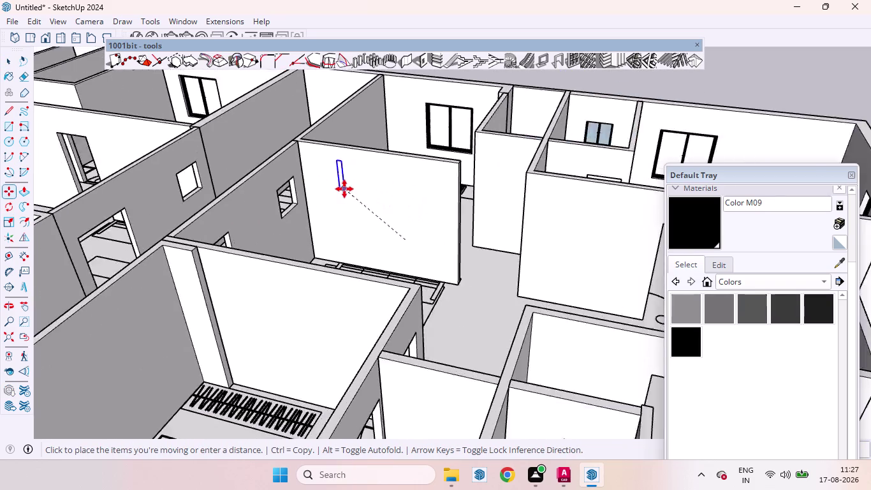
scroll(up, 3)
scroll(up, 3)
scroll(down, 3)
scroll(up, 3)
scroll(up, 3)
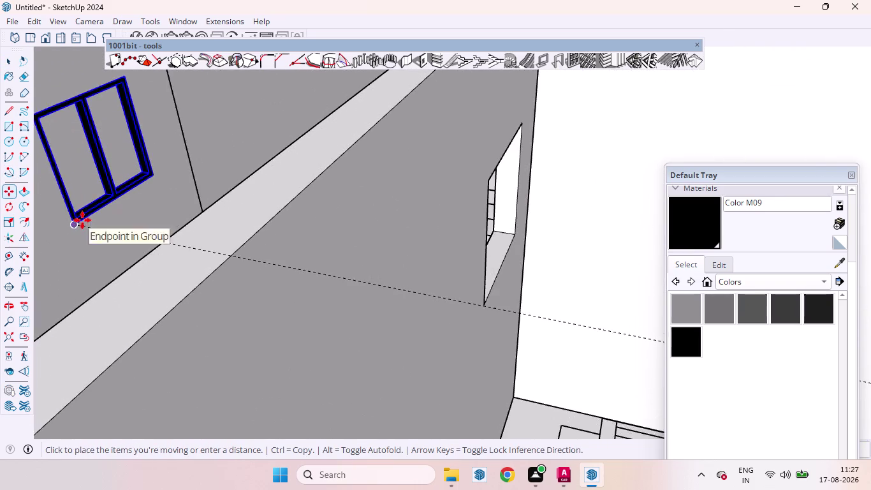
scroll(up, 3)
middle_drag(72, 214, 0, 275)
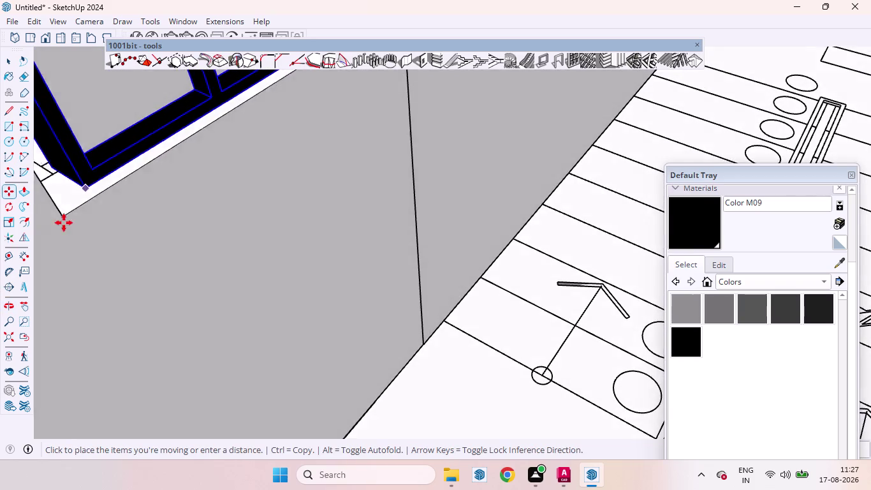
scroll(up, 3)
scroll(down, 3)
scroll(down, 3)
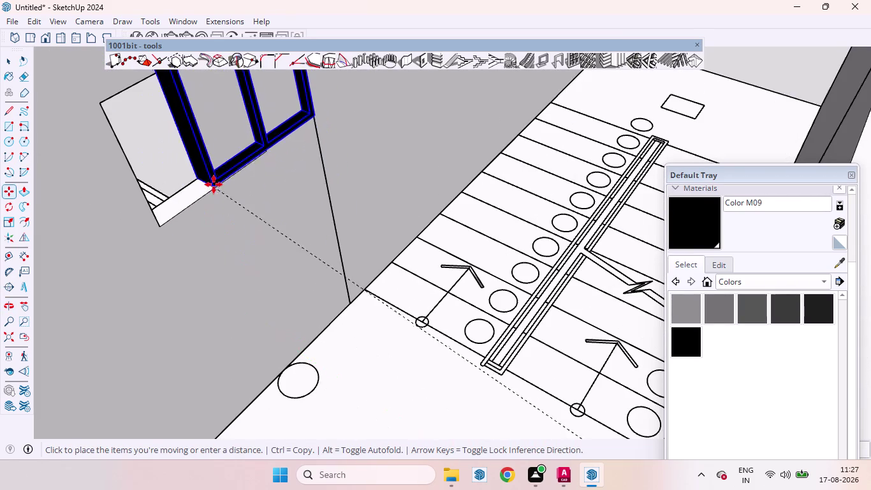
middle_drag(214, 185, 1, 248)
scroll(up, 3)
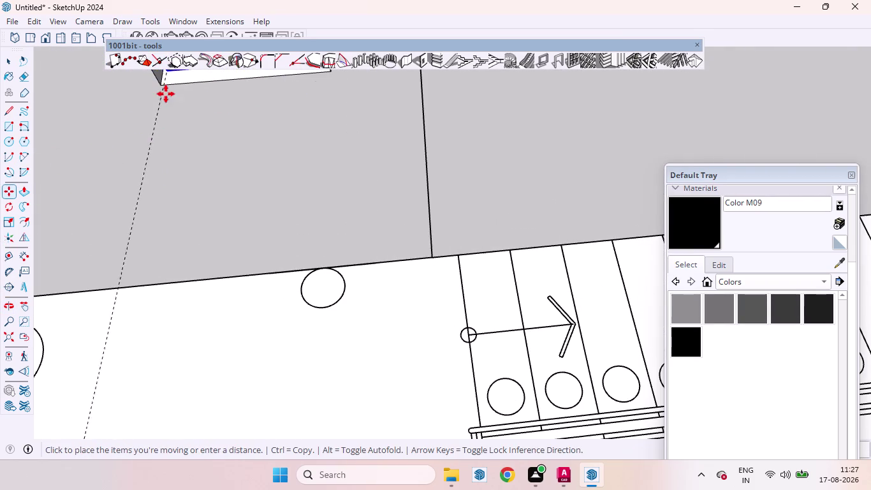
scroll(down, 3)
scroll(down, 3)
scroll(up, 3)
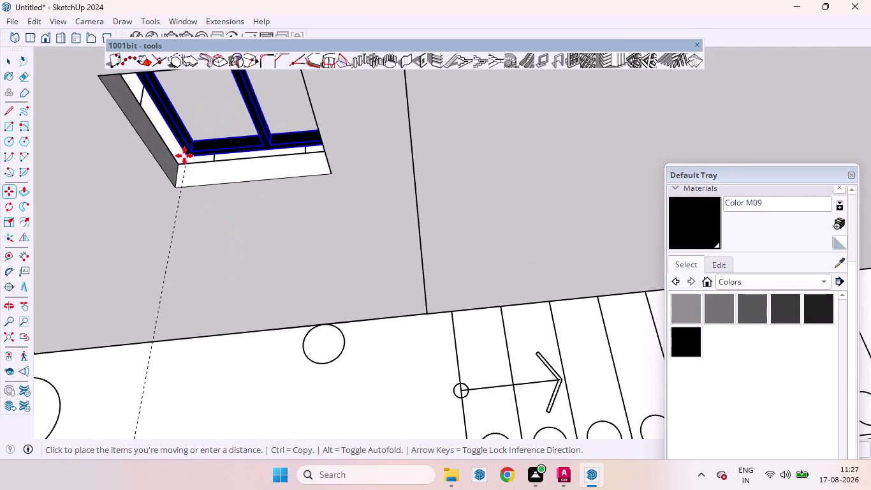
scroll(up, 3)
scroll(up, 3)
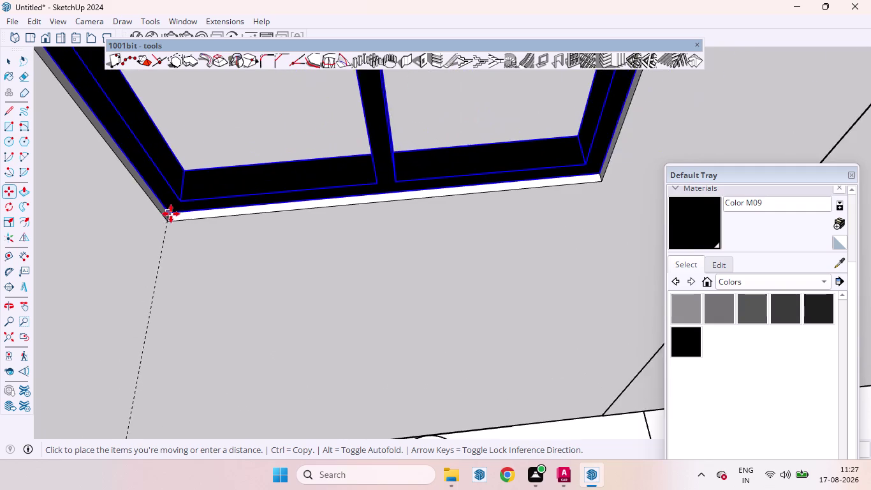
scroll(up, 3)
middle_drag(171, 212, 155, 86)
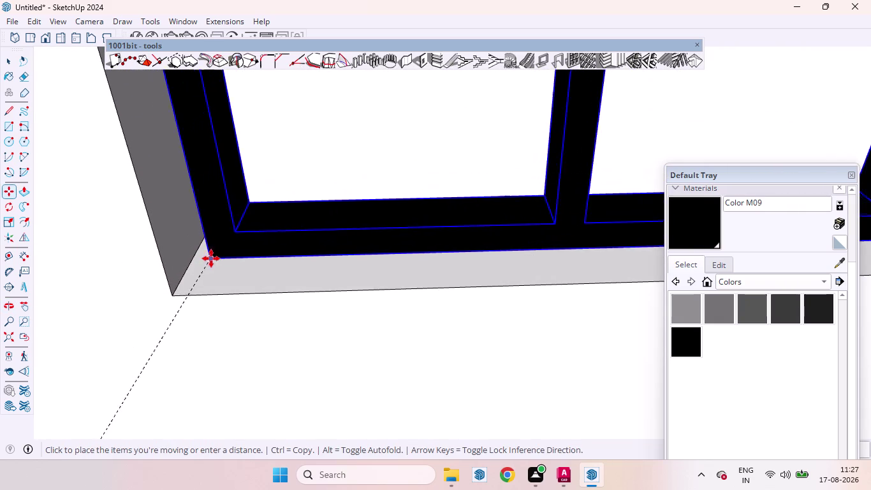
scroll(up, 3)
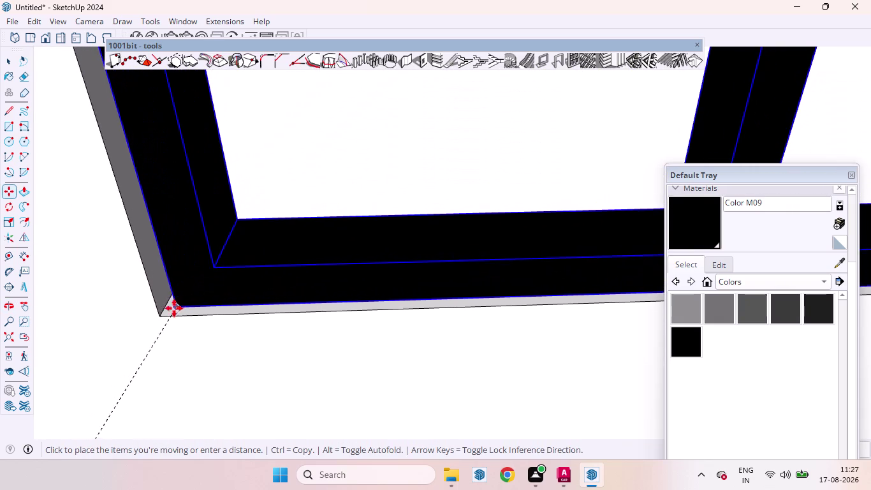
click(166, 318)
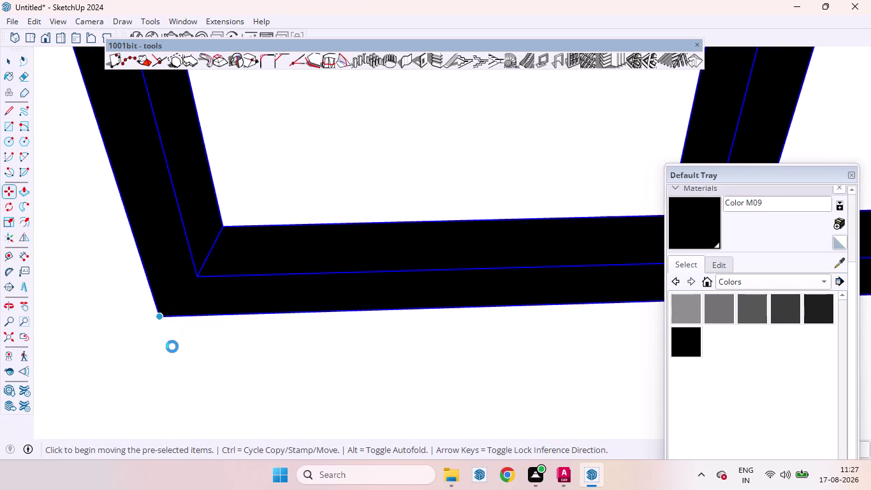
Re-pick the window corner and snap it exactly onto the opening's corner.
key(m)
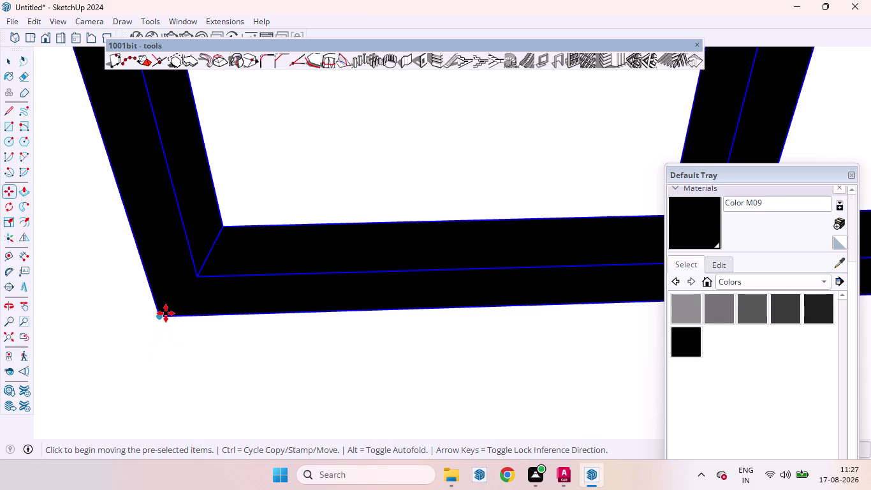
click(166, 313)
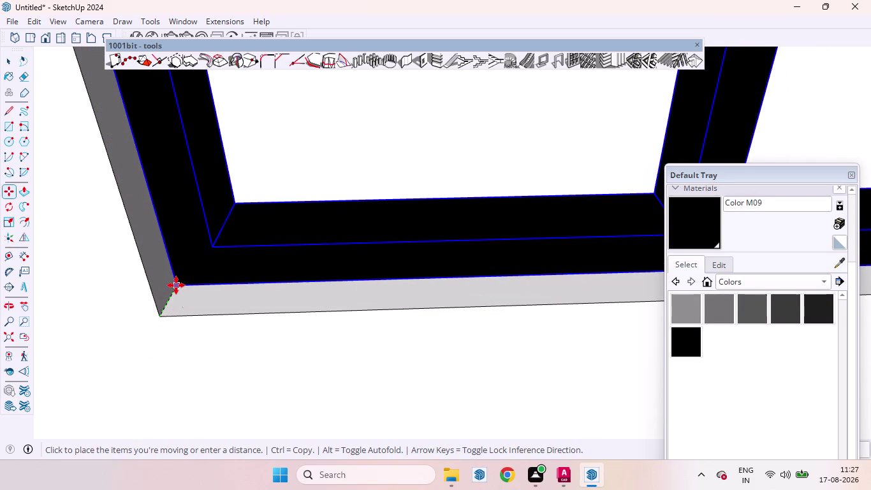
click(173, 292)
scroll(down, 3)
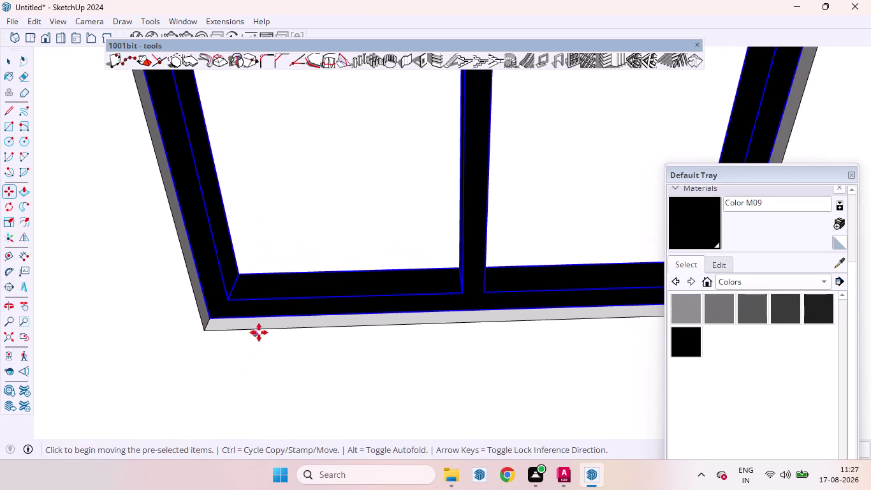
scroll(down, 3)
scroll(down, 3)
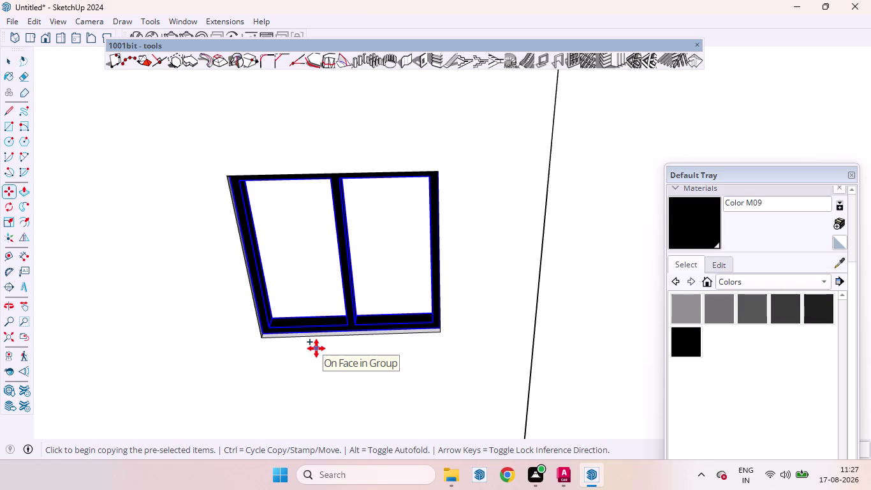
Copy the black-framed window by its bottom corner into another wall opening.
scroll(up, 3)
scroll(up, 3)
scroll(down, 3)
scroll(up, 3)
click(264, 333)
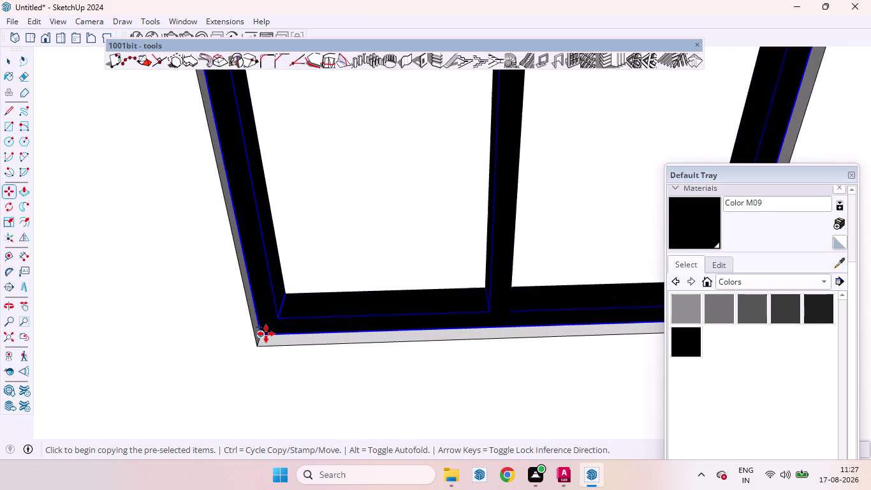
scroll(down, 3)
scroll(down, 3)
scroll(down, 3)
scroll(down, 3)
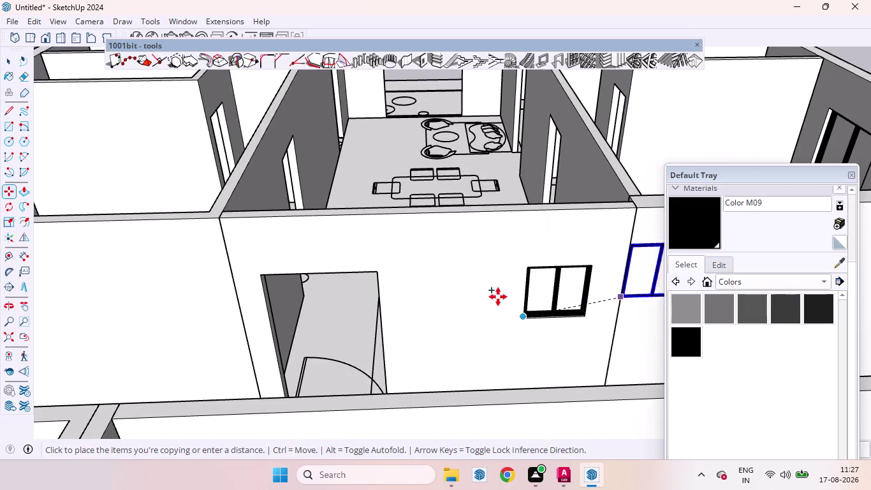
scroll(down, 3)
scroll(down, 3)
scroll(down, 3)
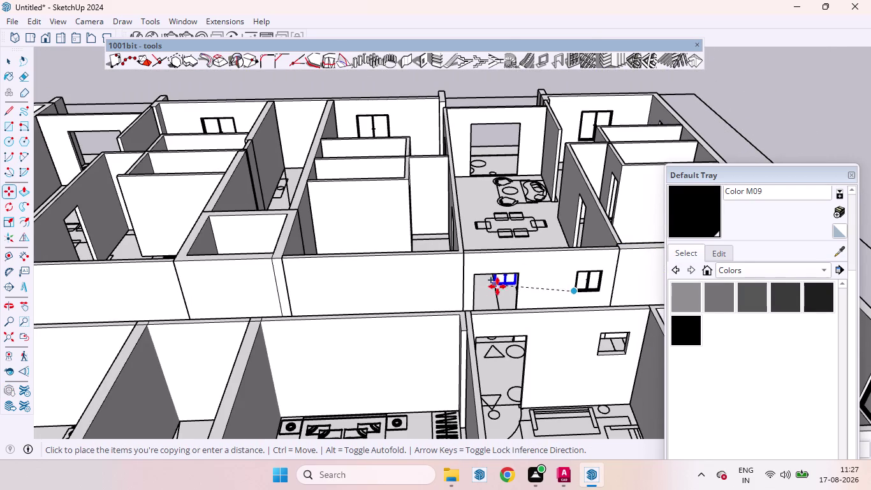
scroll(down, 3)
scroll(down, 3)
scroll(up, 3)
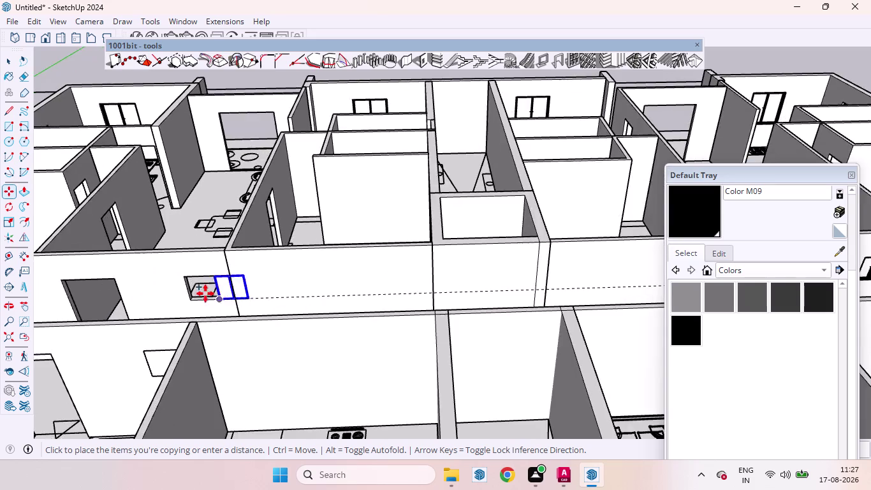
scroll(up, 3)
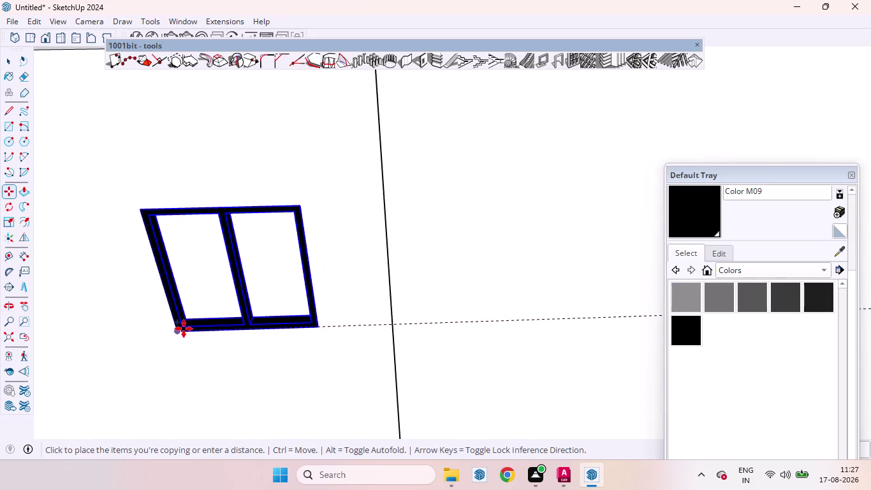
scroll(up, 3)
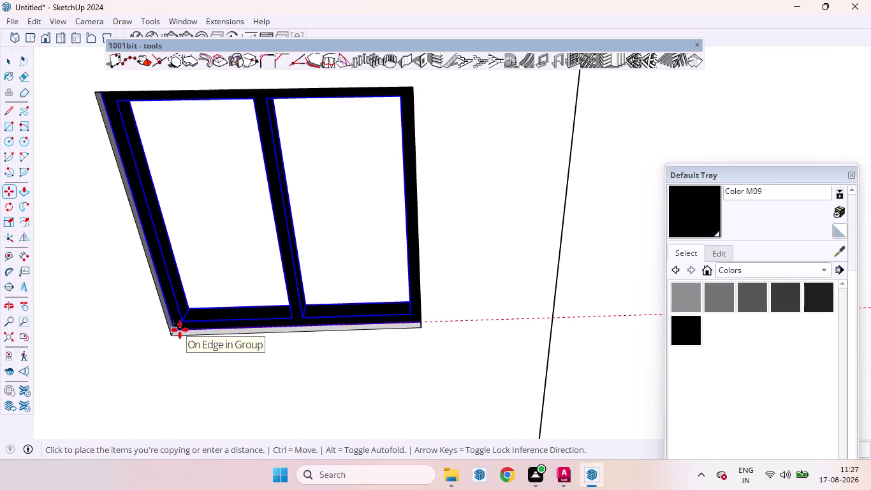
click(180, 329)
Orbit out to view the whole house model.
scroll(down, 3)
scroll(down, 3)
scroll(down, 3)
scroll(down, 3)
scroll(down, 3)
scroll(up, 3)
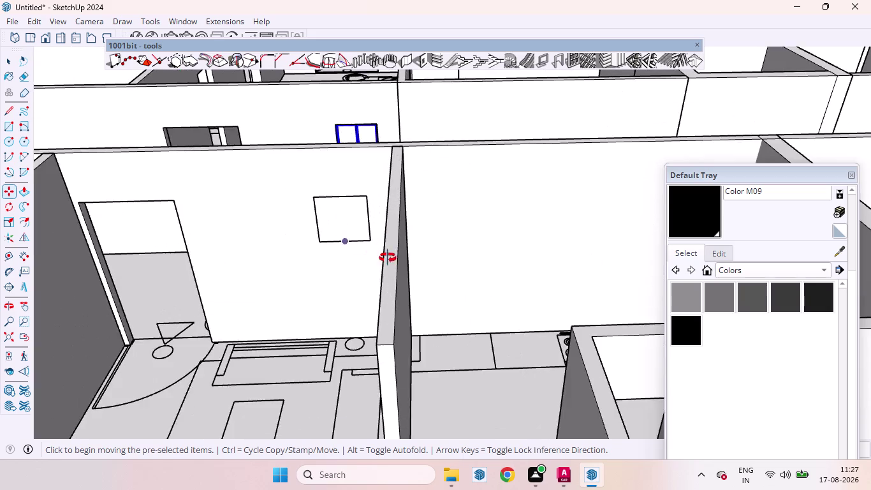
middle_drag(373, 251, 710, 331)
scroll(up, 3)
scroll(down, 3)
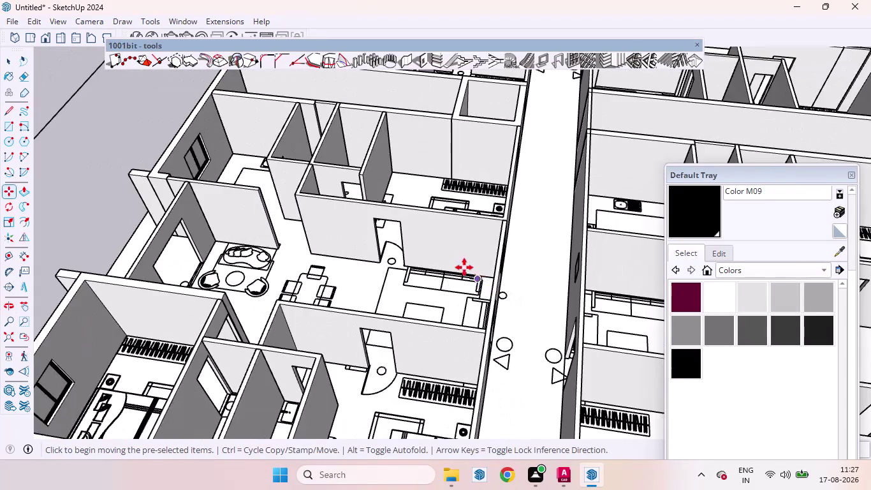
scroll(down, 3)
middle_drag(441, 271, 611, 249)
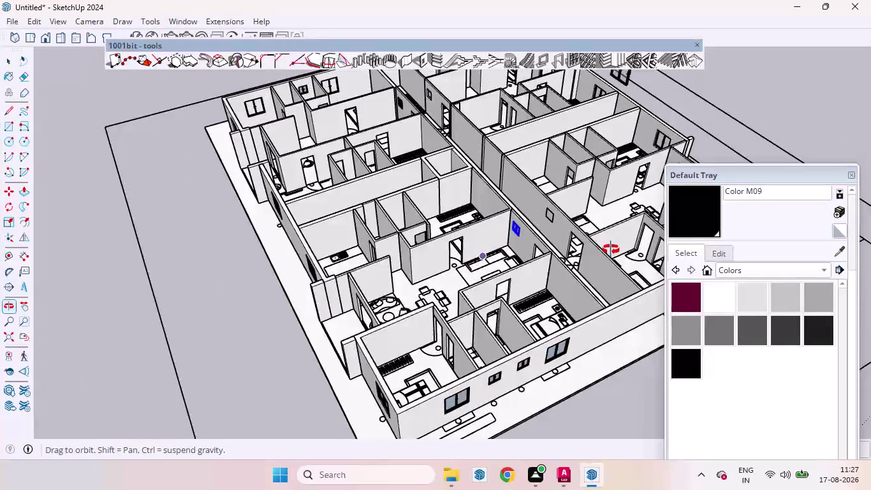
middle_drag(611, 250, 616, 248)
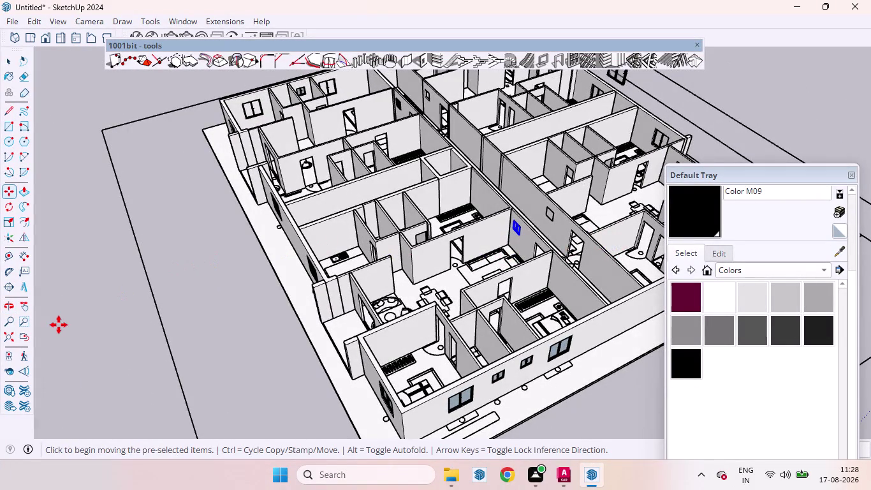
Enter the wall group near the new window and select its drawn small rectangle.
key(space)
scroll(up, 3)
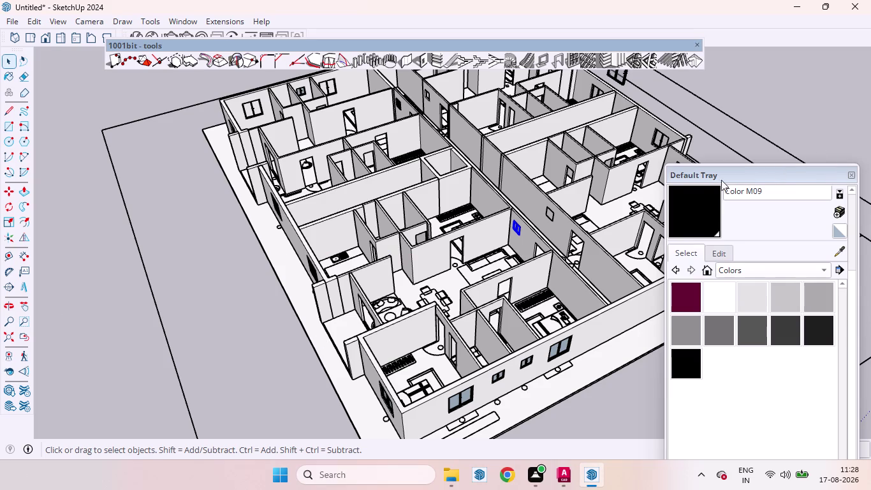
scroll(up, 3)
scroll(up, 3)
middle_drag(600, 215, 691, 197)
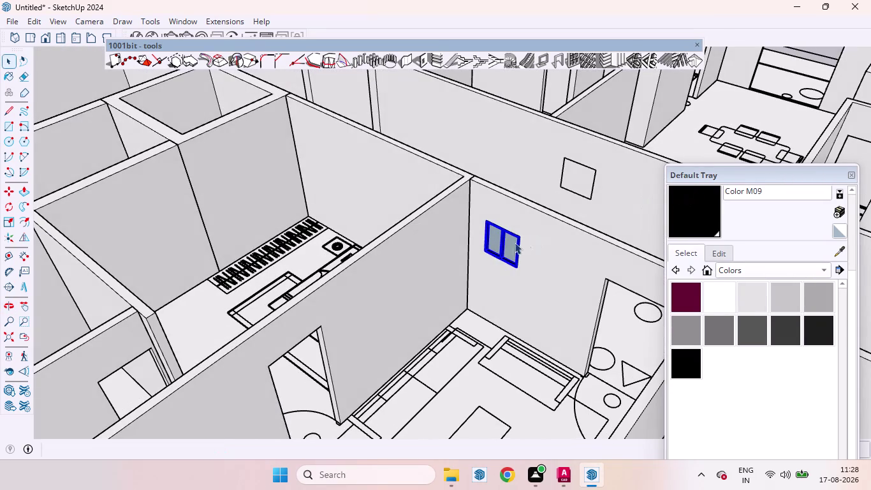
key(p)
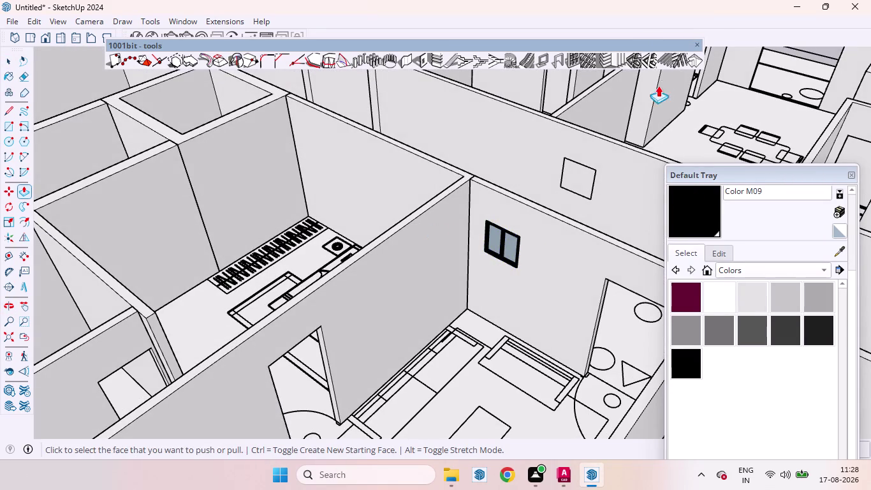
key(space)
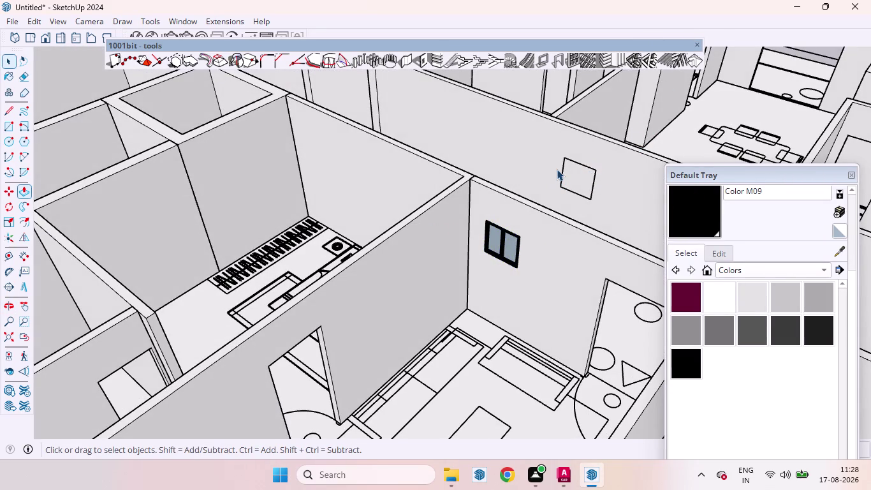
click(572, 176)
double_click(583, 174)
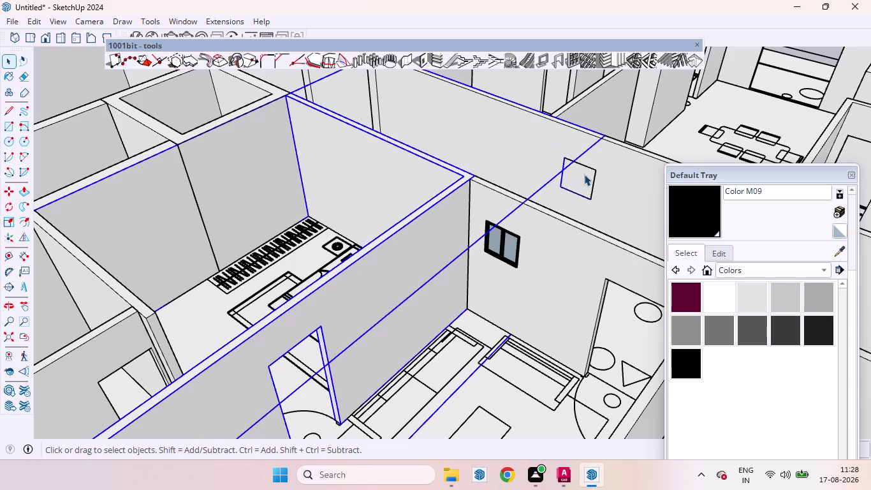
click(581, 176)
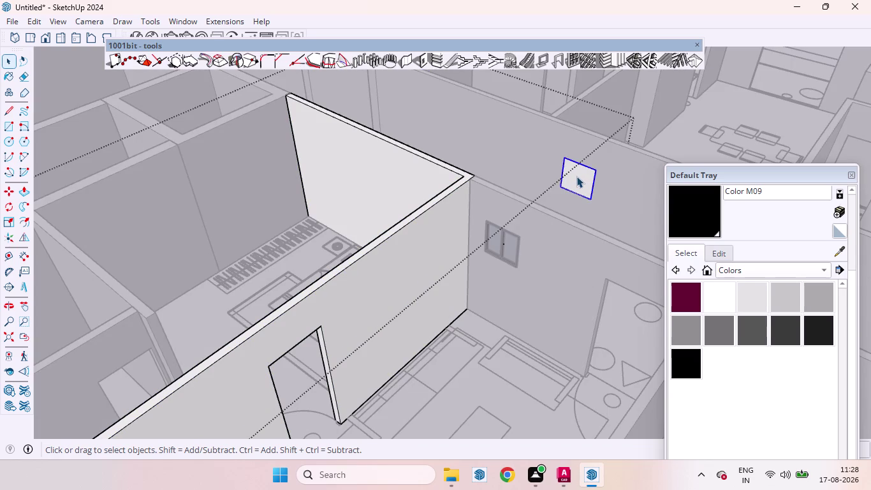
Select the wall rectangle and try pushing it into the wall, undoing the last attempt.
triple_click(576, 176)
click(573, 178)
key(p)
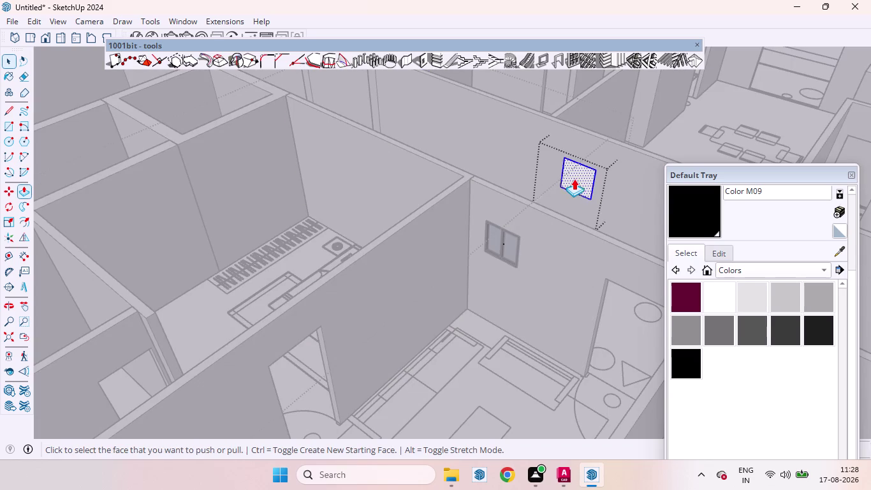
drag(568, 180, 569, 179)
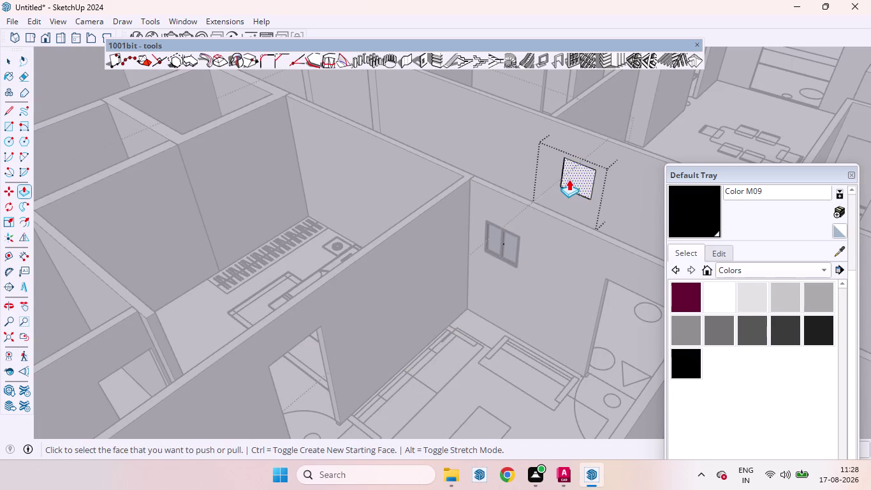
drag(569, 179, 579, 170)
scroll(down, 3)
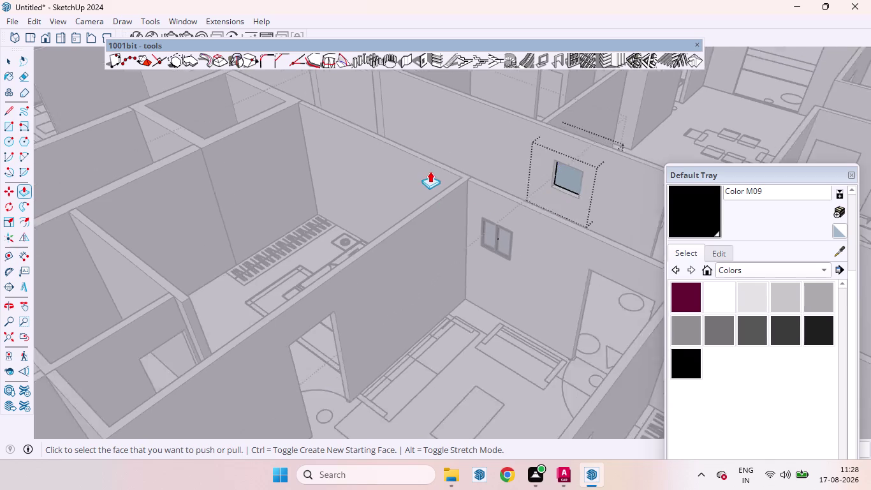
scroll(down, 3)
scroll(up, 3)
drag(533, 175, 539, 174)
key(ctrl+z)
key(ctrl+z)
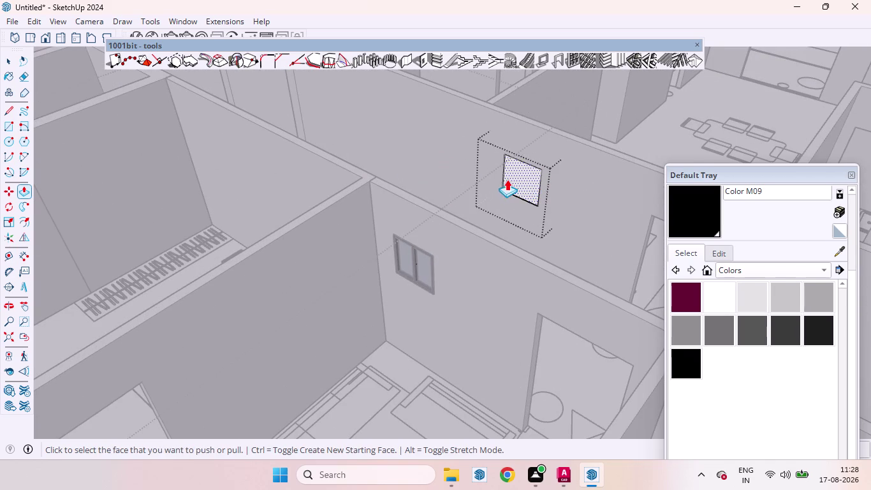
Push the rectangle 4.5 into the wall to cut the window opening.
drag(510, 178, 516, 176)
key(4)
key(period)
key(5)
key(Return)
key(space)
scroll(down, 3)
scroll(down, 3)
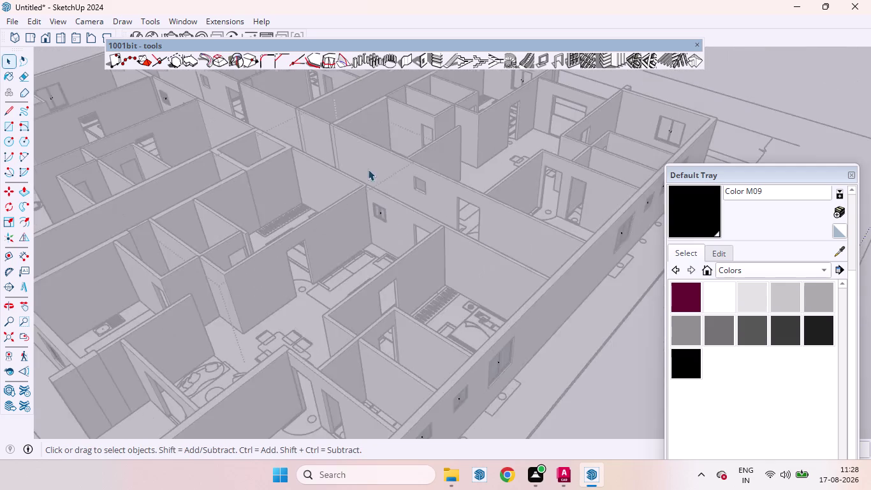
Close the wall group and orbit to look across the house.
scroll(down, 3)
click(529, 258)
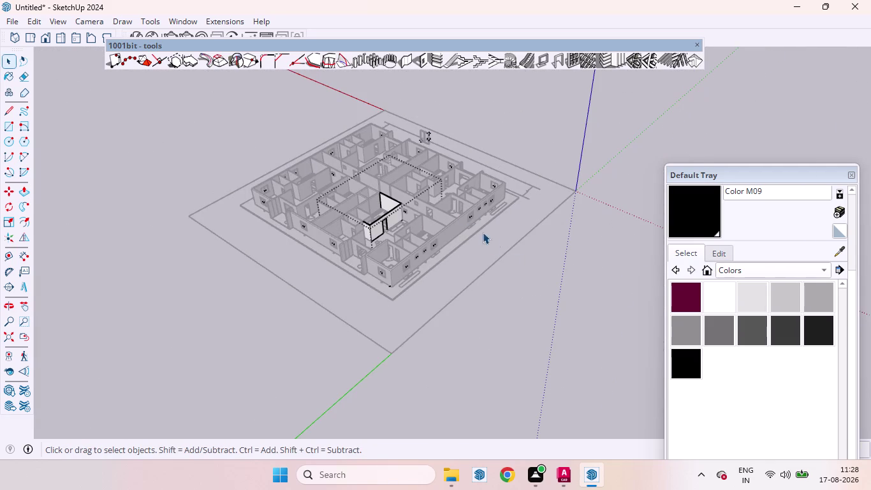
click(500, 246)
scroll(up, 3)
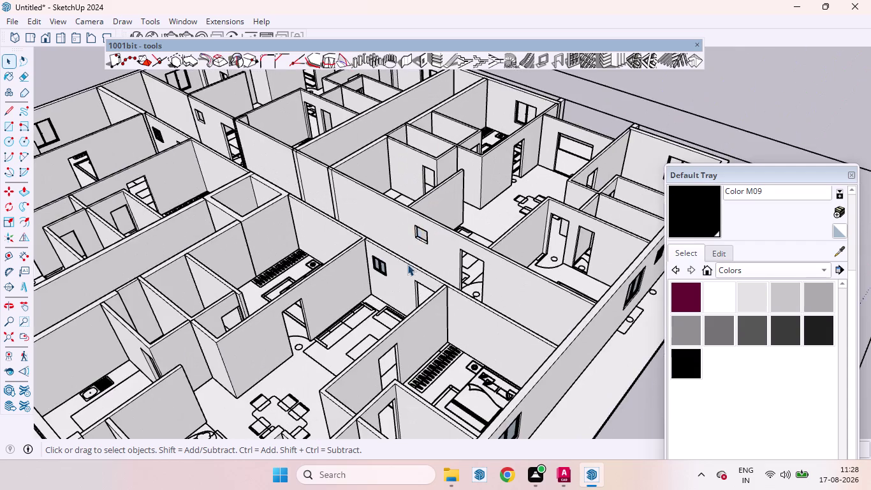
middle_drag(408, 264, 616, 248)
scroll(down, 3)
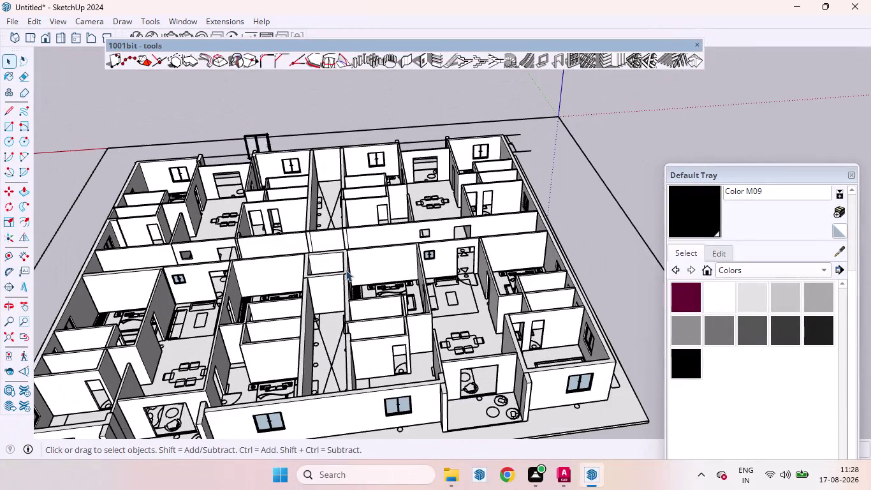
scroll(up, 3)
Move-copy an existing black-framed window from its corner and drop it at a corner point.
click(171, 306)
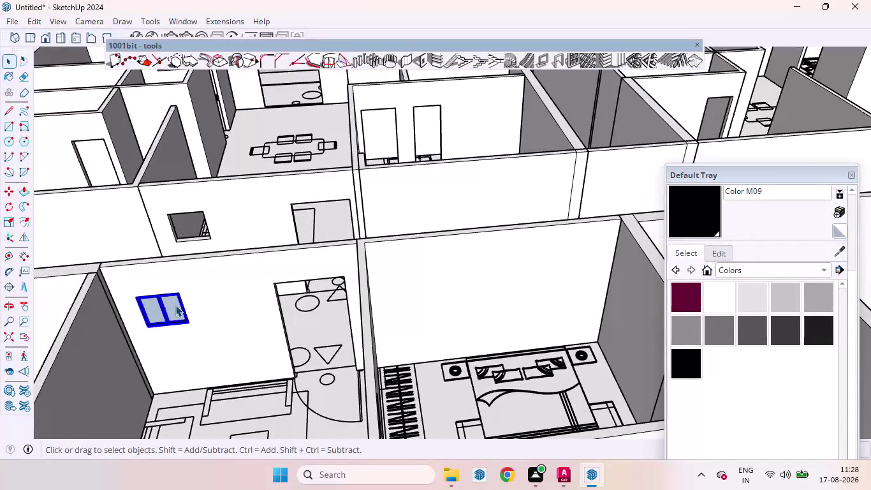
key(m)
scroll(up, 3)
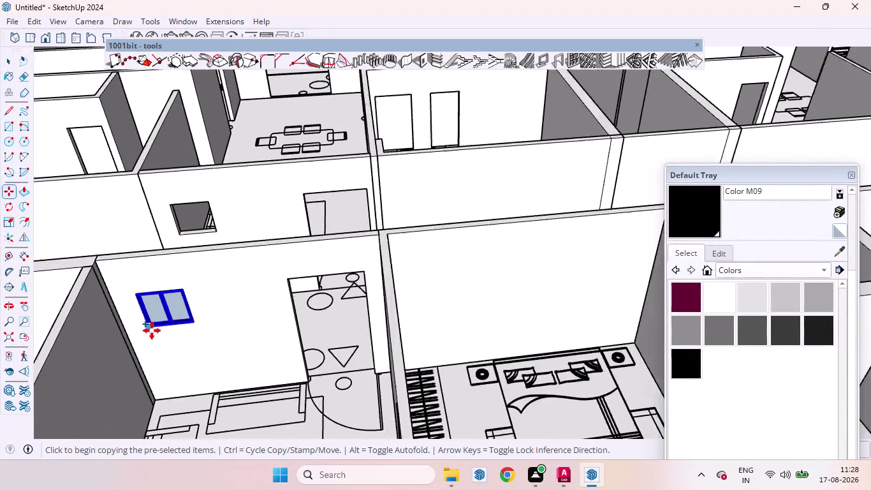
scroll(up, 3)
click(122, 320)
scroll(down, 3)
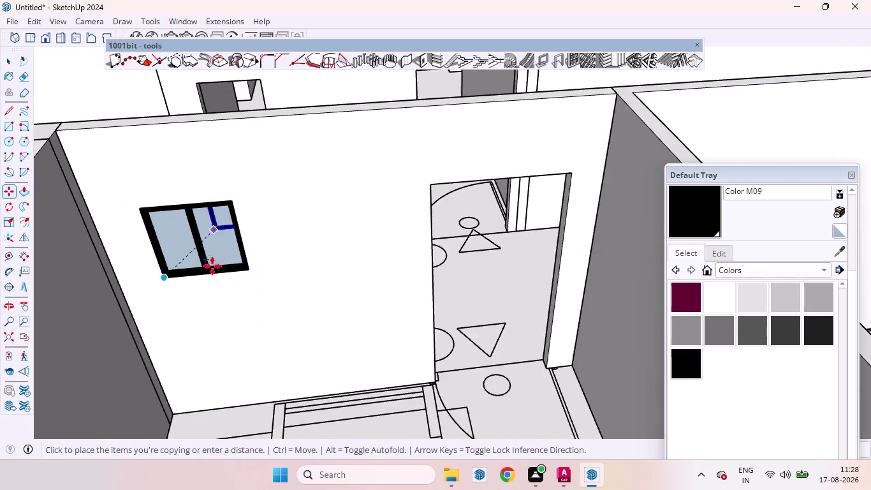
scroll(down, 3)
scroll(up, 3)
scroll(up, 3)
scroll(up, 3)
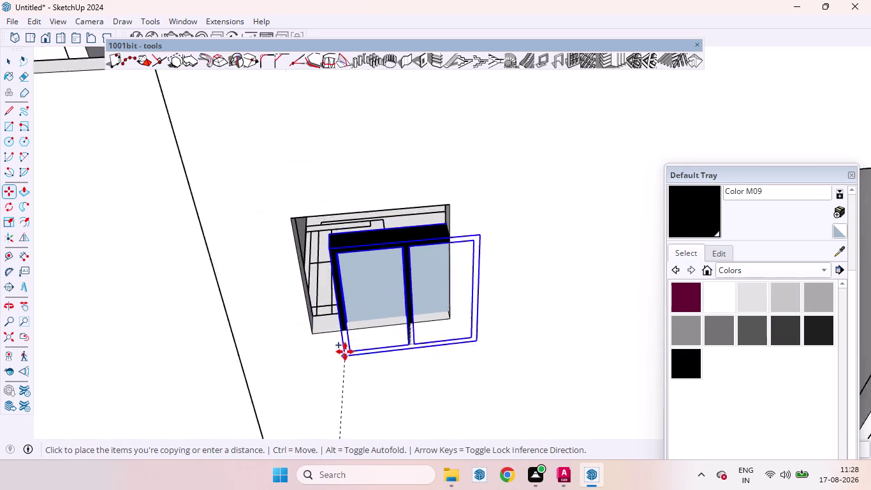
scroll(up, 3)
middle_drag(334, 337, 222, 303)
scroll(up, 3)
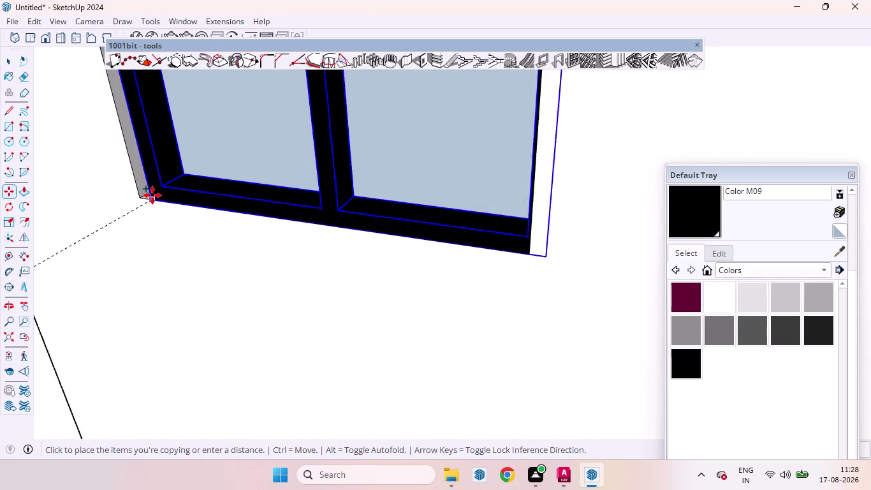
scroll(up, 3)
click(142, 194)
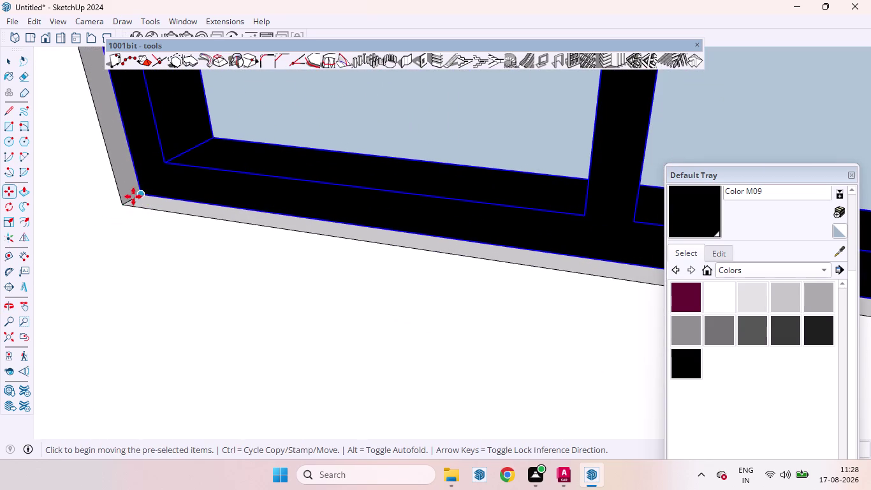
scroll(up, 3)
middle_drag(139, 202, 208, 233)
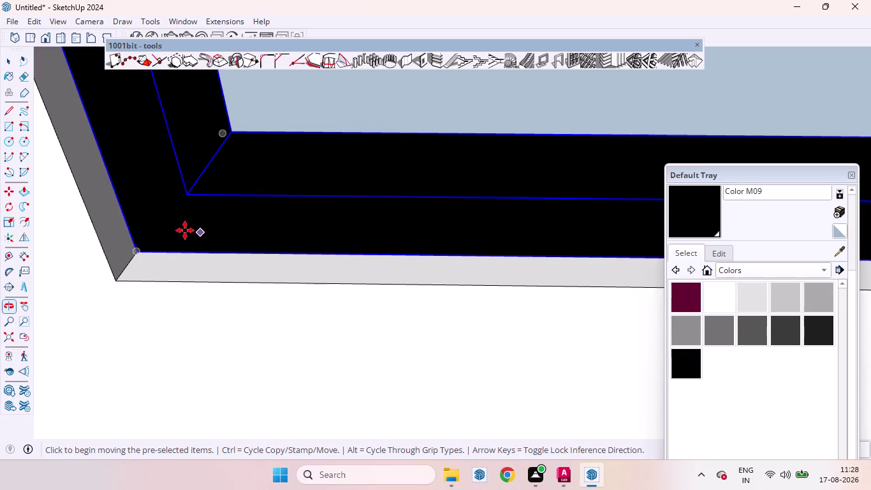
scroll(down, 3)
scroll(down, 3)
scroll(down, 3)
scroll(down, 3)
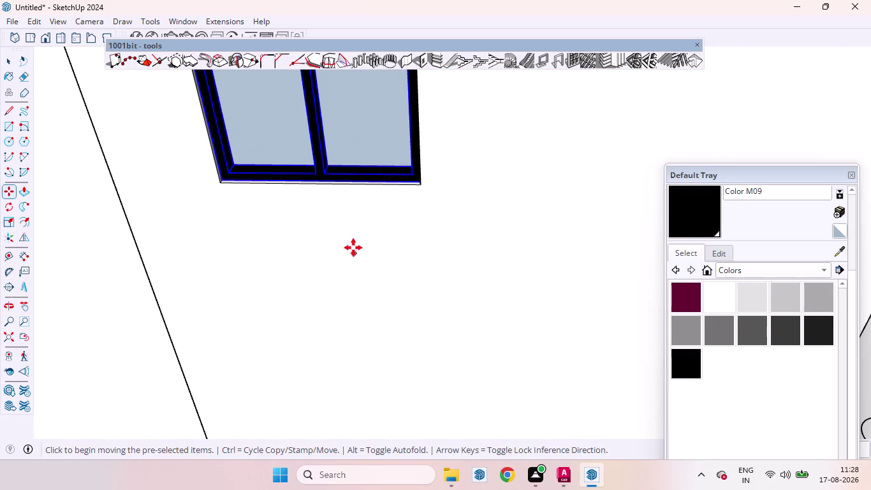
Copy the window again from its bottom corner into the newly cut wall opening.
key(m)
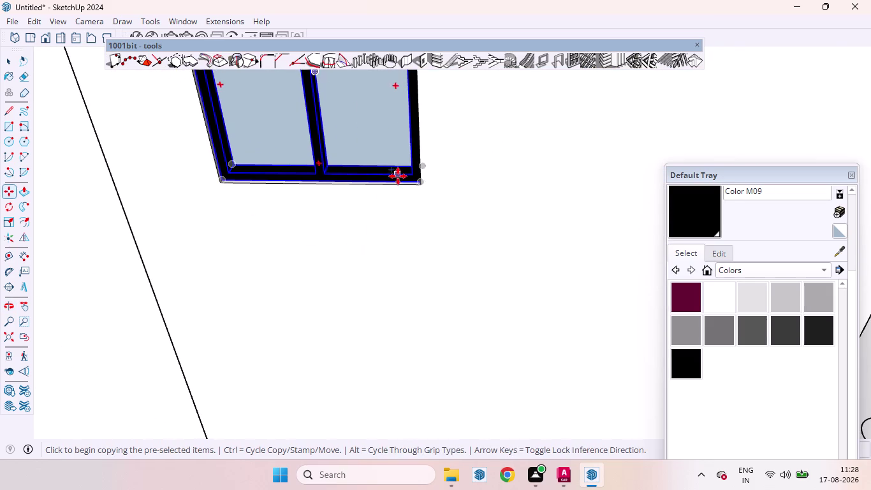
scroll(up, 3)
middle_drag(452, 193, 527, 189)
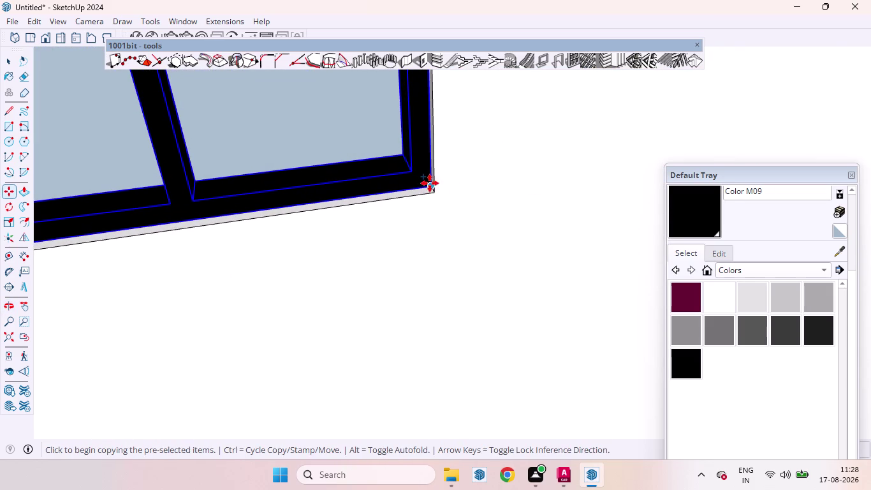
click(437, 193)
scroll(down, 3)
scroll(down, 3)
scroll(down, 3)
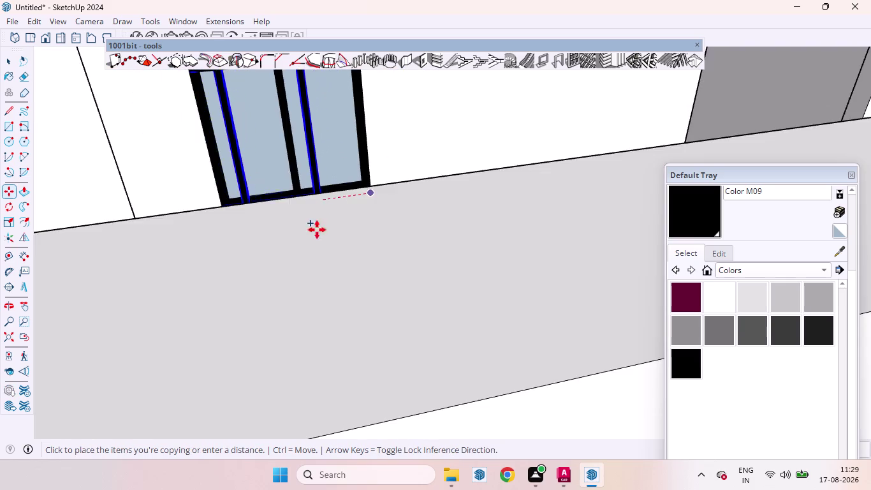
scroll(down, 3)
scroll(up, 3)
scroll(down, 3)
scroll(down, 3)
scroll(down, 3)
scroll(down, 3)
scroll(down, 3)
scroll(down, 3)
scroll(up, 3)
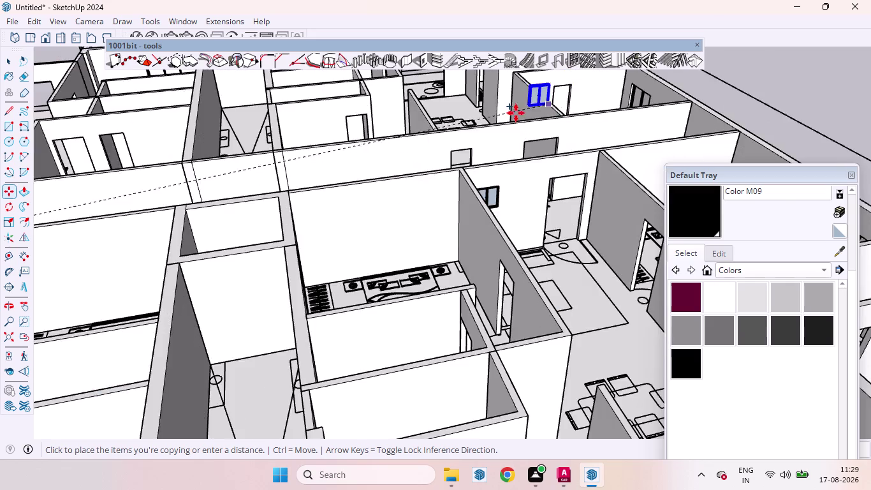
scroll(up, 3)
scroll(up, 3)
scroll(up, 3)
scroll(up, 3)
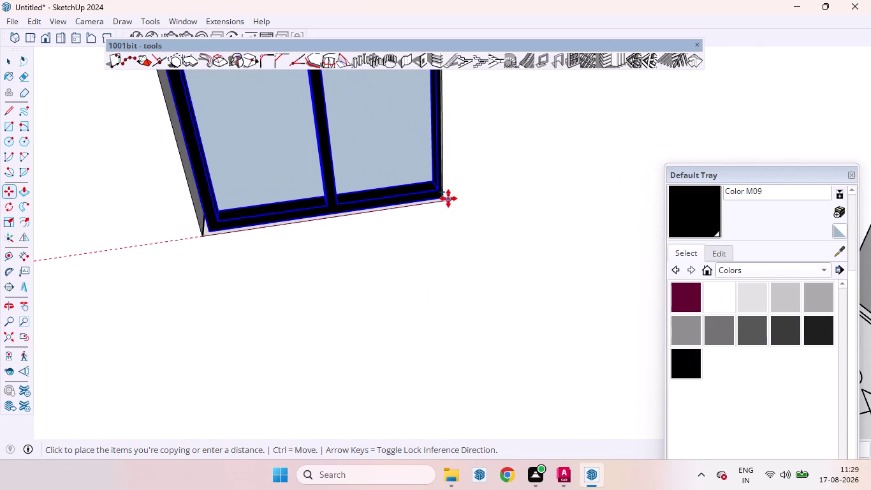
click(442, 202)
scroll(down, 3)
scroll(down, 3)
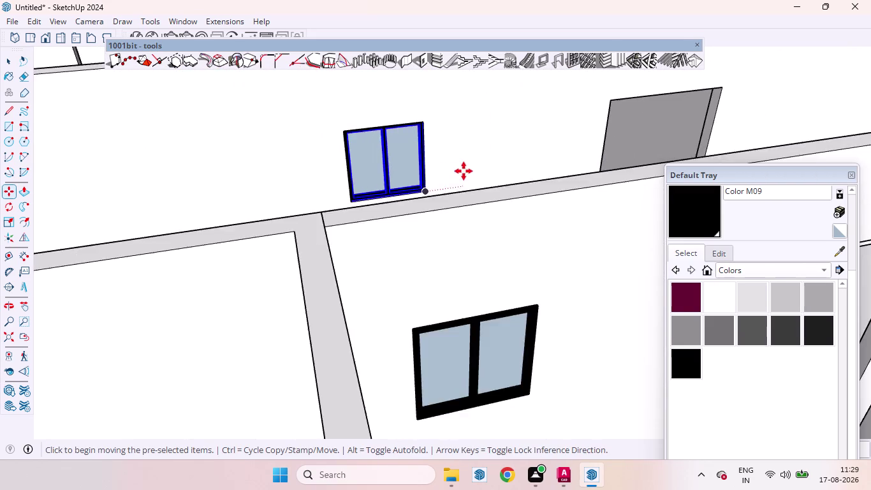
scroll(down, 3)
scroll(up, 3)
scroll(down, 3)
scroll(down, 3)
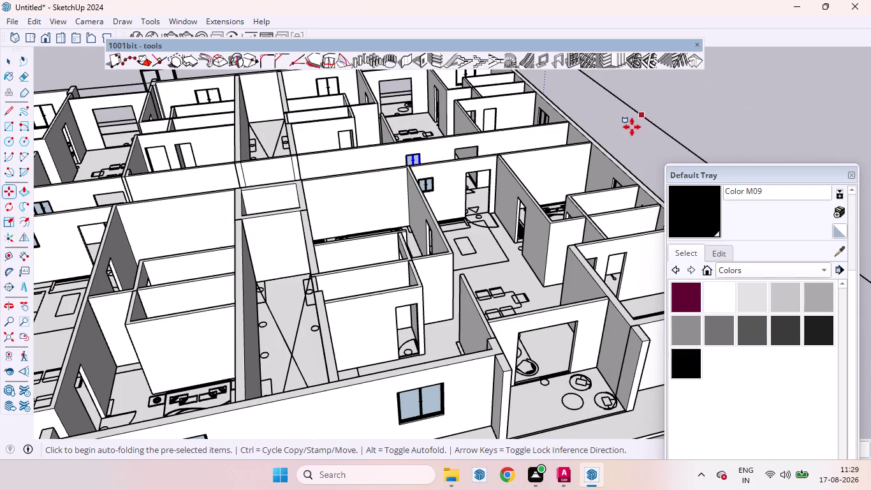
Deselect everything and orbit to check the placed window.
key(space)
click(630, 141)
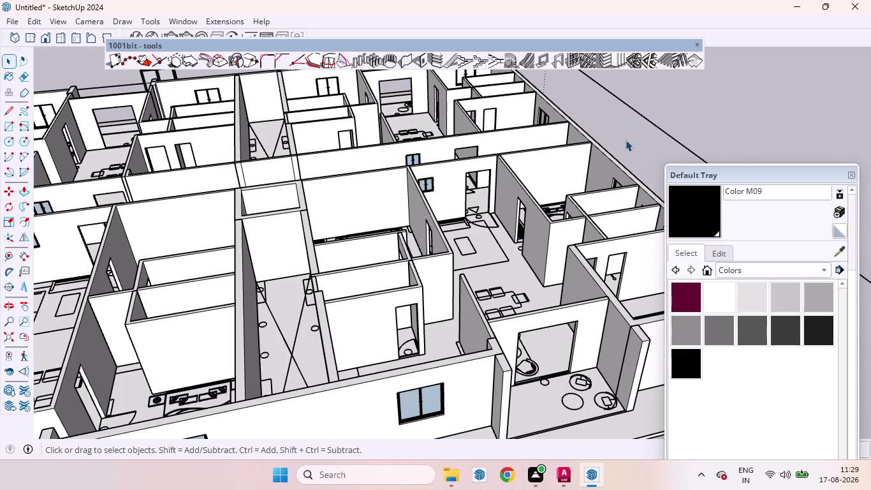
scroll(down, 3)
scroll(up, 3)
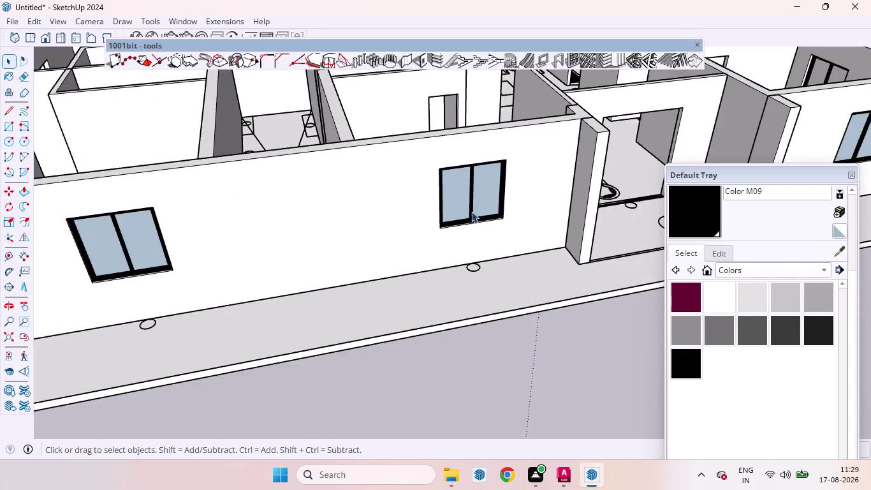
scroll(up, 3)
middle_drag(475, 190, 405, 131)
Enter the newly placed window's group and select its glass pane.
scroll(up, 3)
click(388, 133)
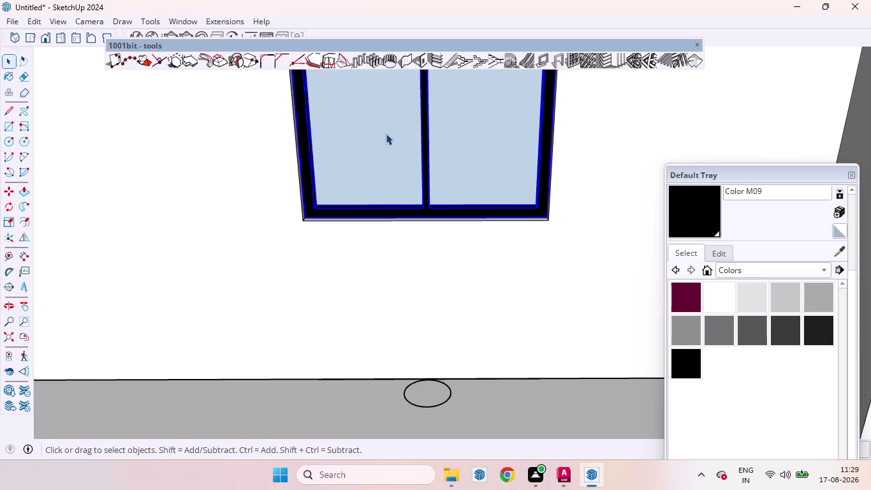
double_click(386, 133)
click(362, 136)
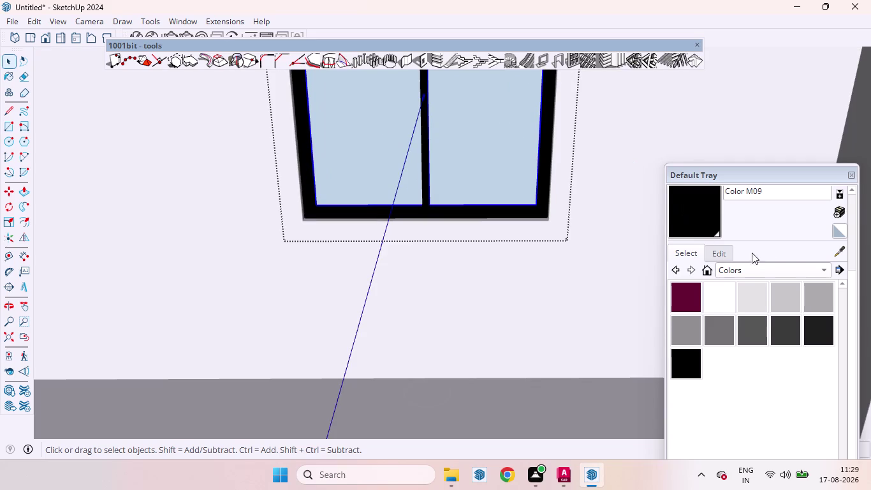
Paint both panes Translucent Glass Gray from the Glass and Mirrors collection.
click(824, 268)
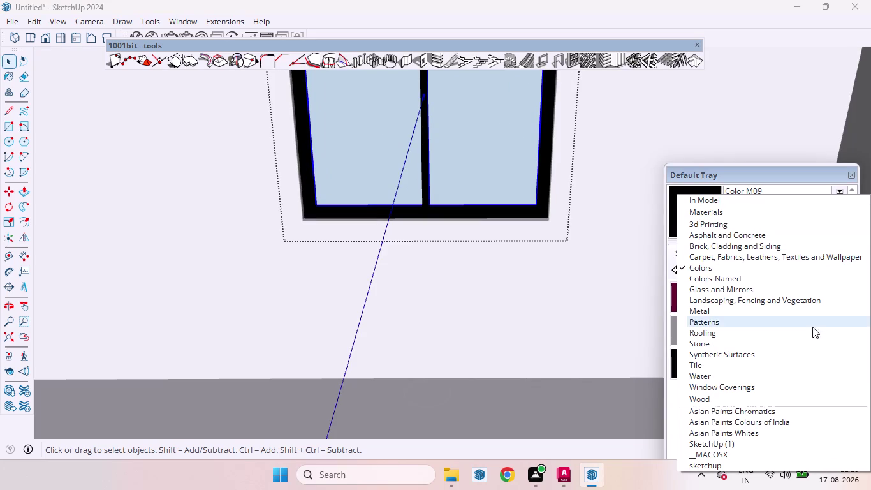
click(719, 293)
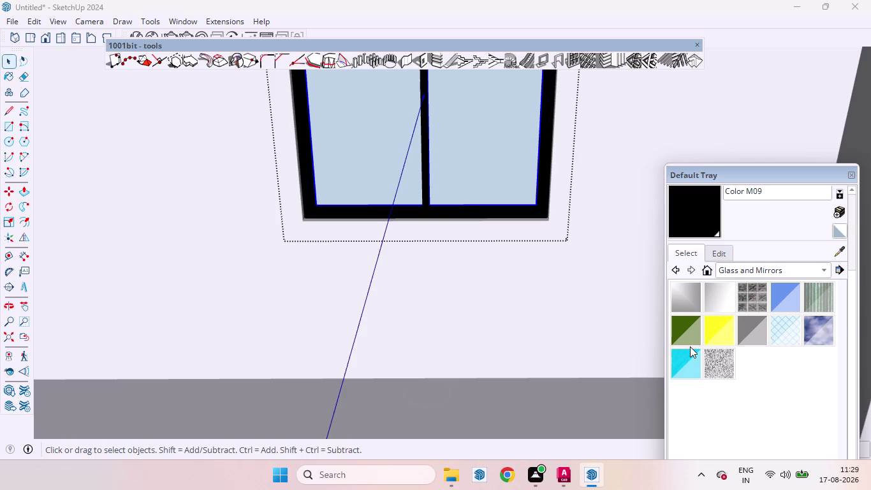
click(753, 332)
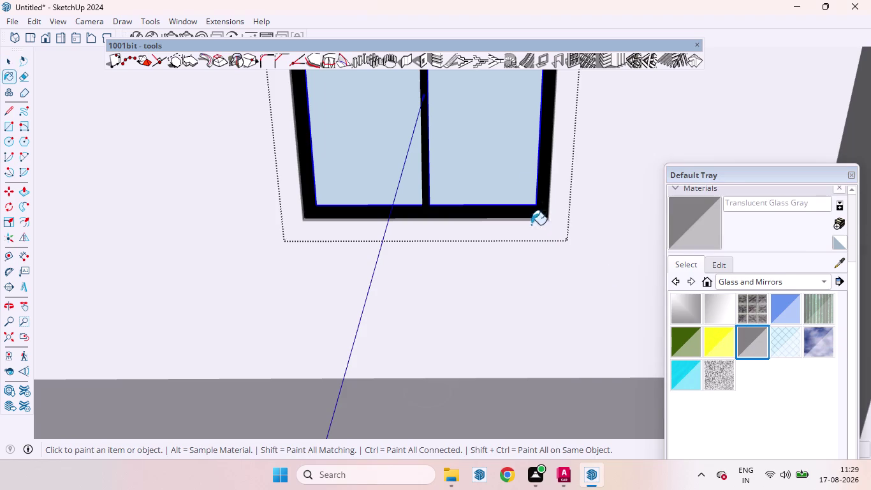
click(473, 138)
scroll(down, 3)
scroll(down, 3)
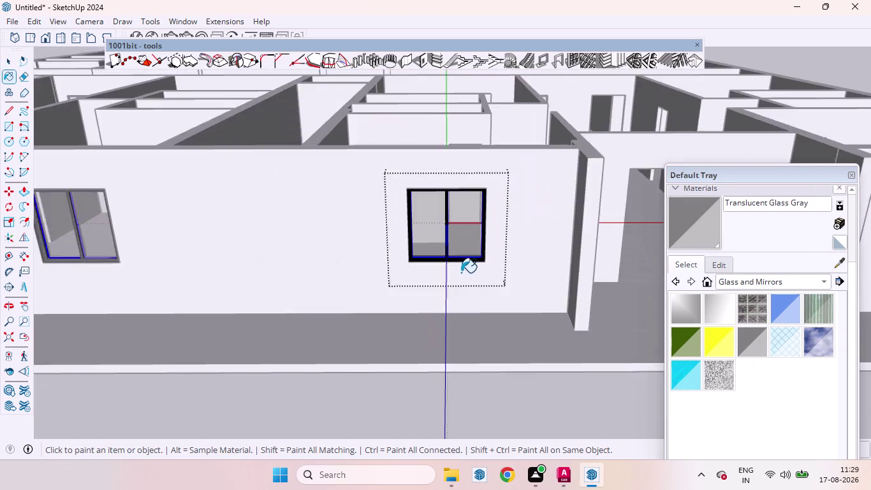
scroll(down, 3)
scroll(up, 3)
scroll(down, 3)
scroll(down, 3)
key(space)
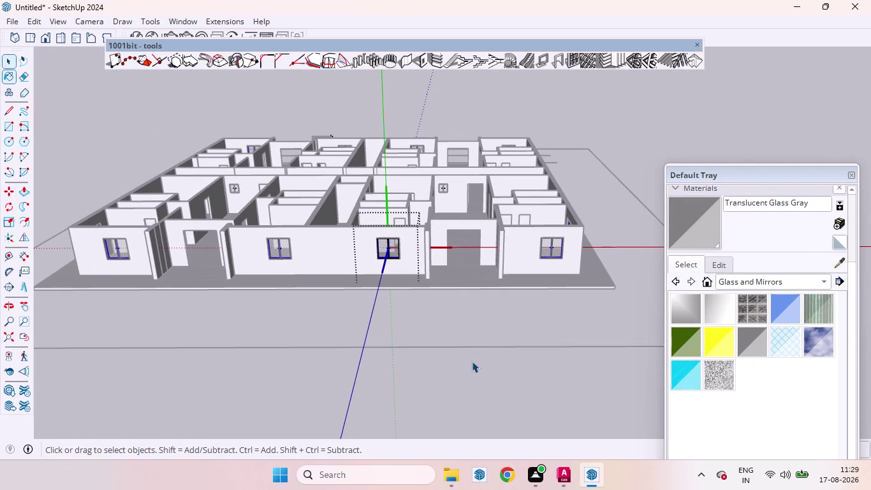
Close the painted window and orbit toward the small white-paned window.
click(477, 359)
scroll(up, 3)
scroll(up, 3)
middle_drag(359, 281, 476, 181)
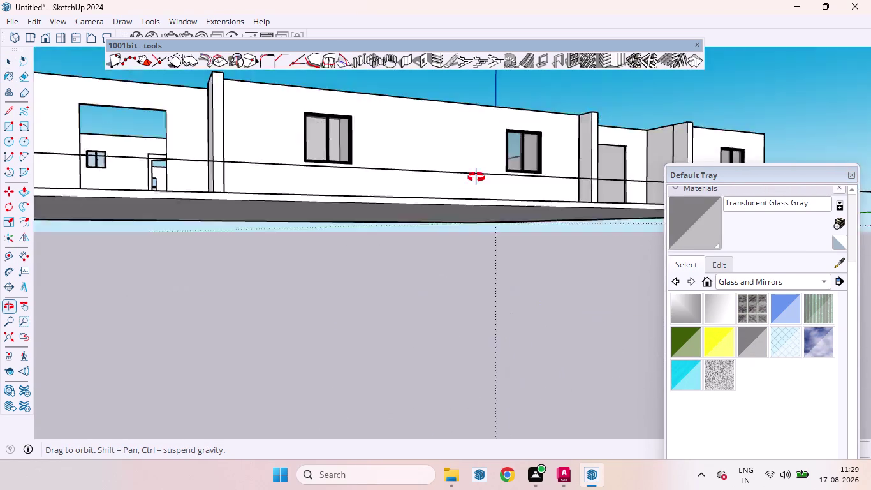
middle_drag(476, 181, 613, 389)
scroll(down, 3)
scroll(down, 3)
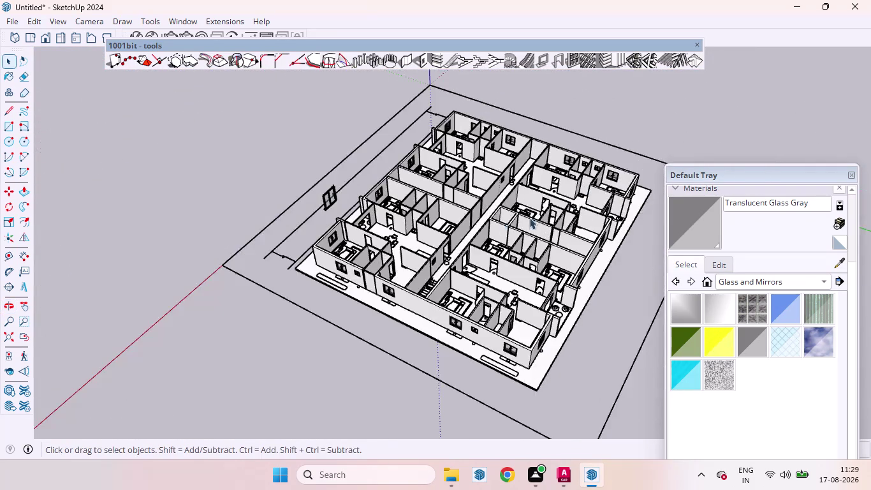
scroll(down, 3)
scroll(up, 3)
scroll(up, 3)
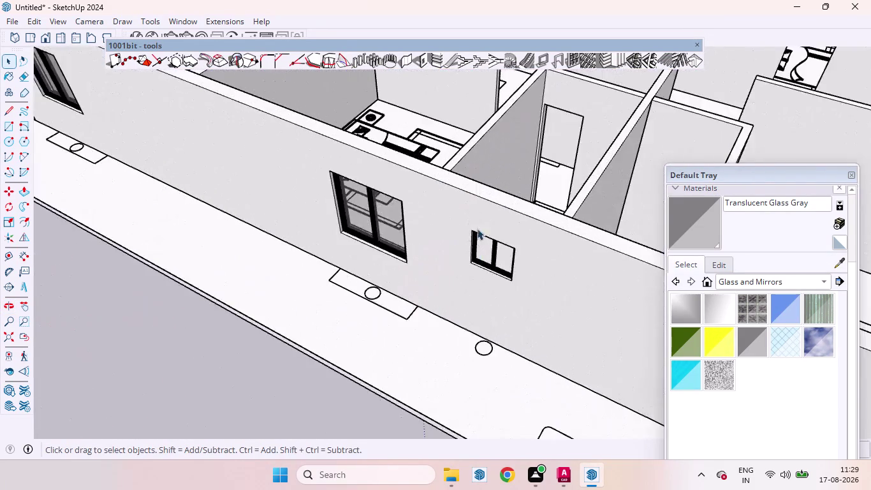
scroll(up, 3)
middle_drag(485, 287, 528, 234)
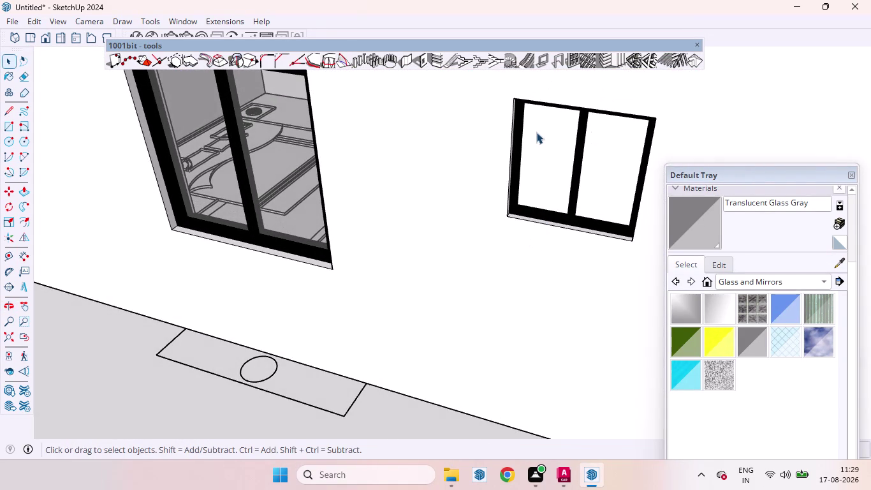
Paint the small window's white panes Translucent Glass Gray, then close its group.
click(541, 140)
double_click(543, 142)
click(553, 147)
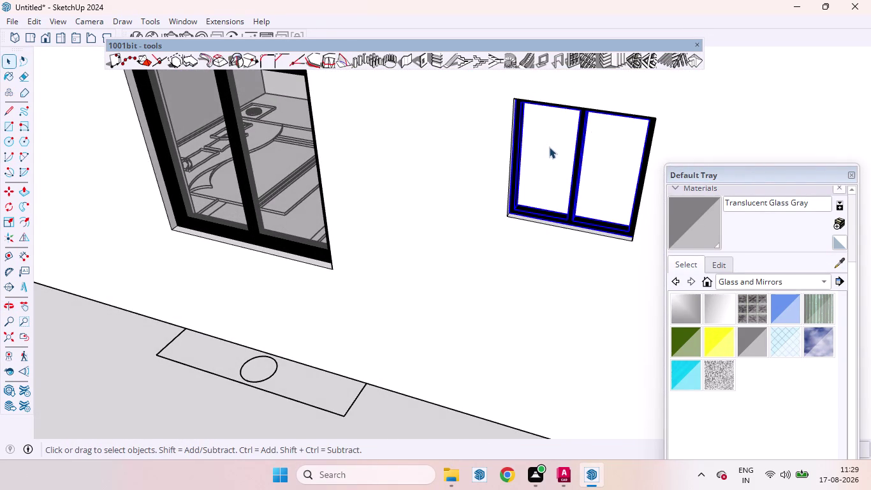
double_click(549, 147)
click(547, 146)
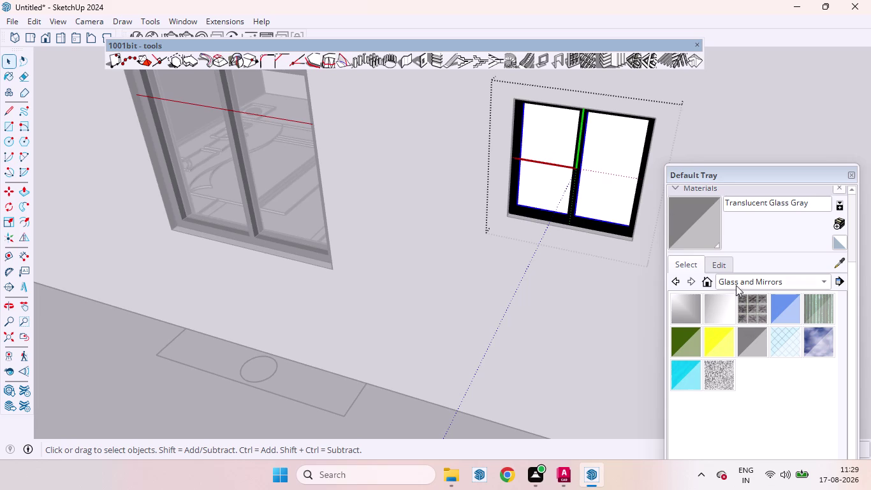
click(708, 229)
click(551, 157)
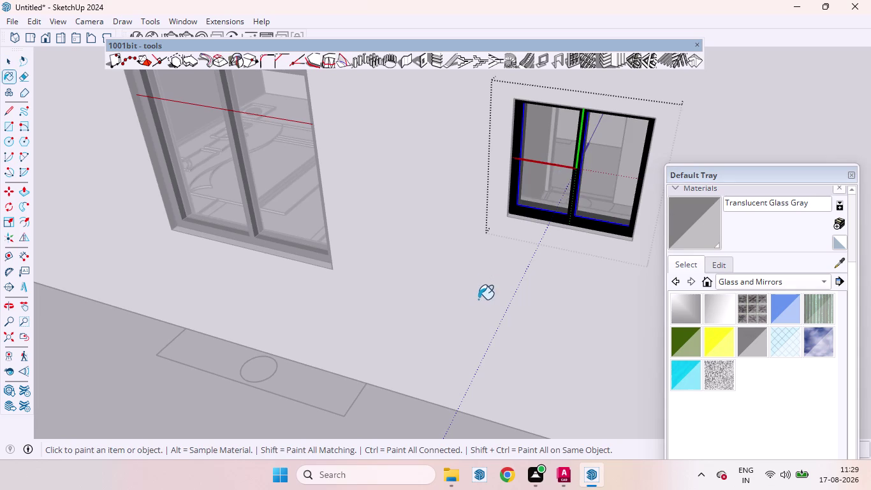
key(space)
scroll(down, 3)
scroll(down, 3)
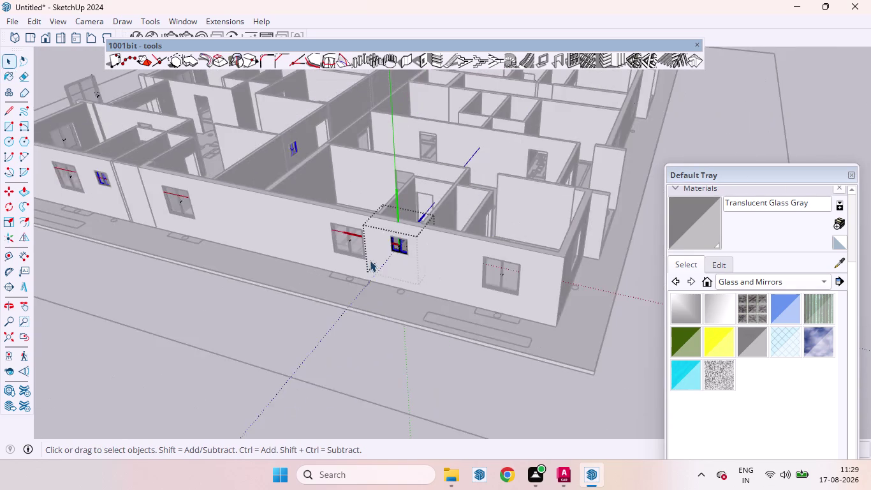
scroll(down, 3)
click(576, 303)
Orbit along the outer wall, inspecting the windows, to the sliding door frame.
scroll(up, 3)
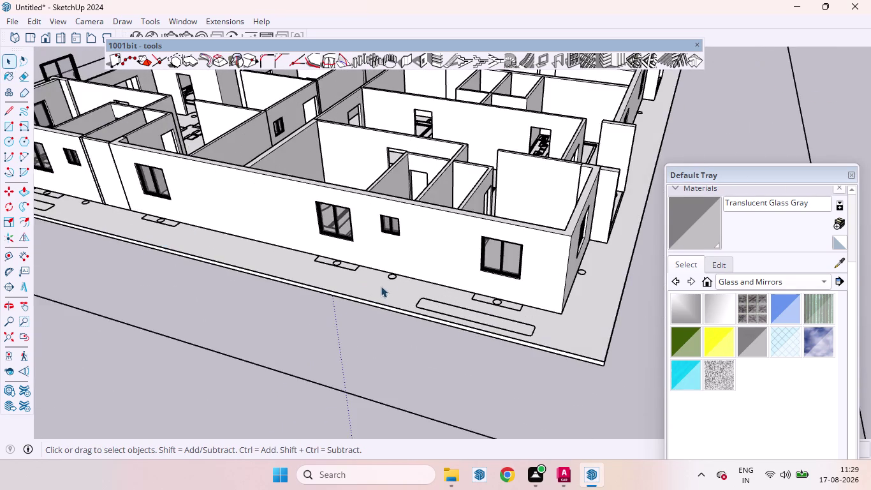
middle_drag(381, 286, 688, 199)
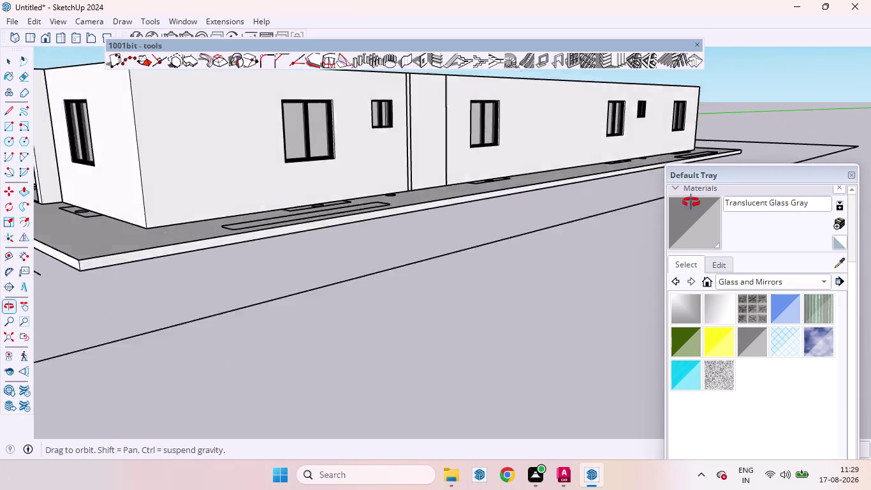
middle_drag(688, 199, 579, 185)
scroll(up, 3)
scroll(up, 3)
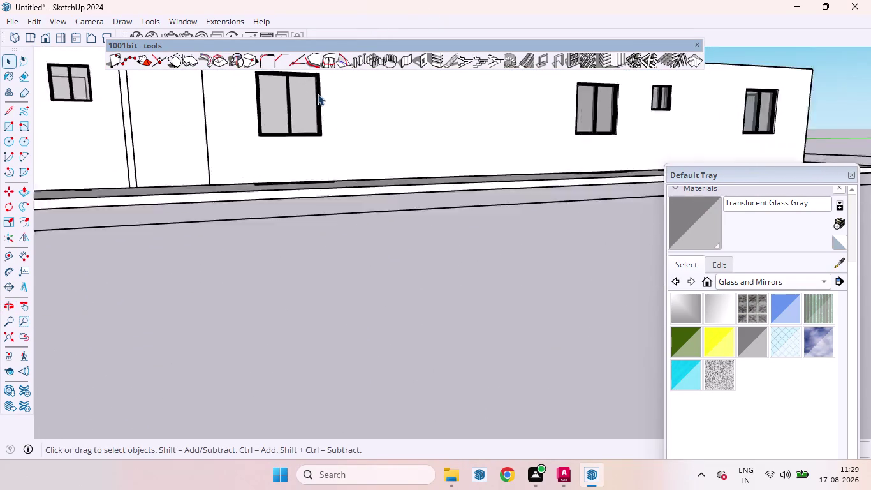
scroll(up, 3)
scroll(down, 3)
scroll(up, 3)
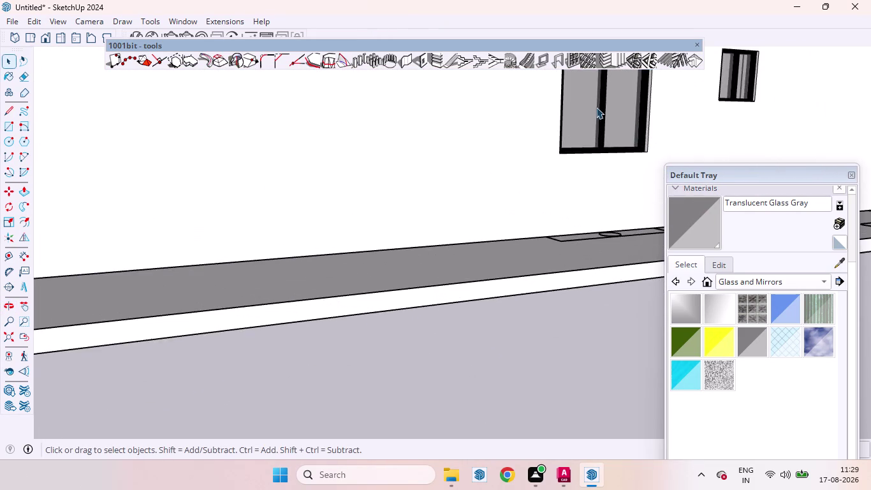
middle_drag(592, 113, 574, 141)
scroll(up, 3)
scroll(down, 3)
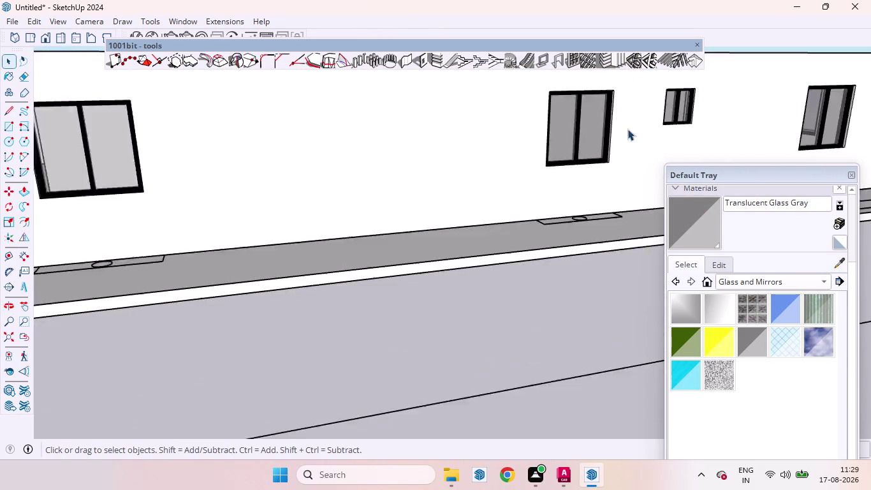
scroll(up, 3)
middle_drag(243, 130, 374, 157)
scroll(down, 3)
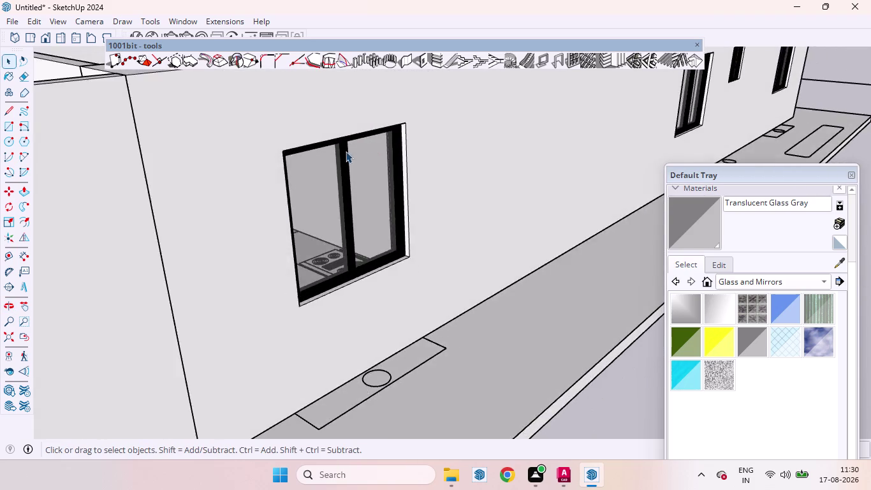
scroll(down, 3)
scroll(down, 3)
scroll(down, 3)
scroll(down, 3)
scroll(up, 3)
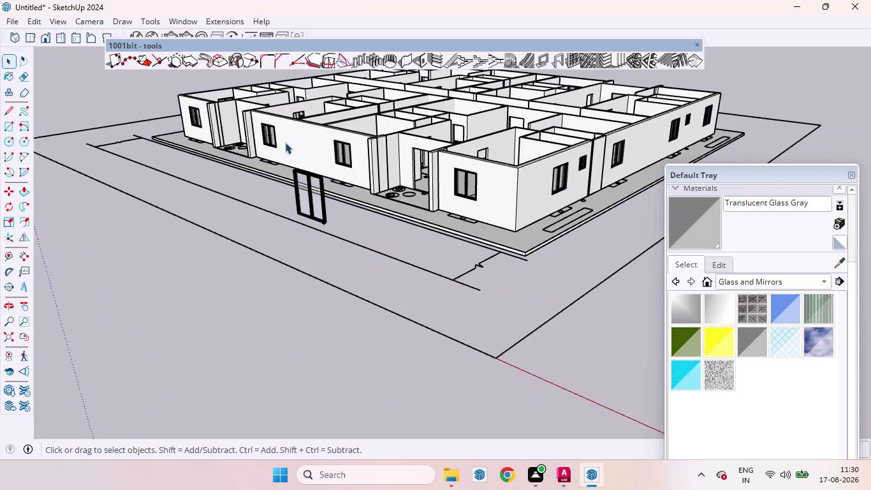
middle_drag(338, 164, 475, 169)
scroll(up, 3)
scroll(up, 3)
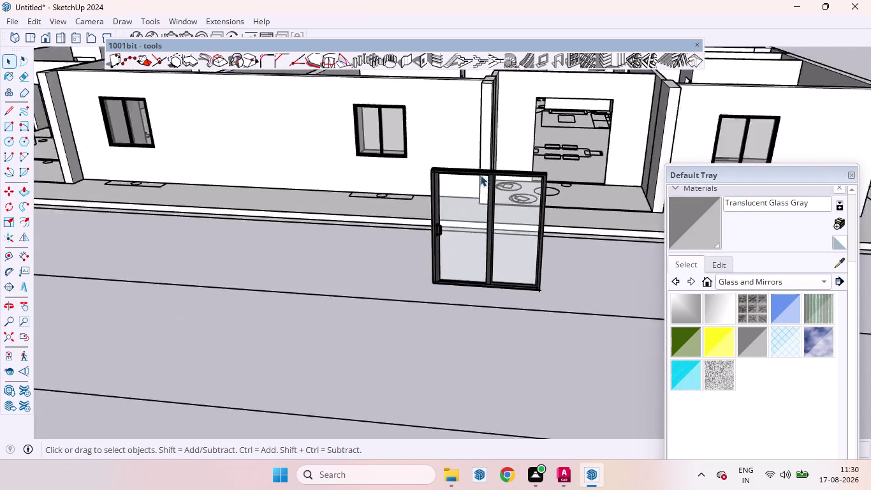
scroll(up, 3)
scroll(up, 3)
middle_drag(492, 184, 487, 155)
scroll(up, 3)
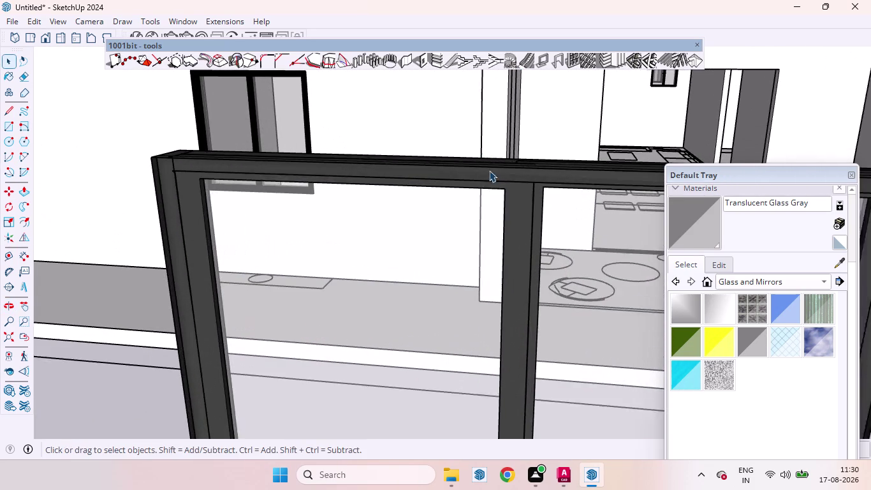
Open the sliding door assembly and bring up the Glass and Mirrors materials collection.
click(496, 175)
double_click(495, 174)
click(496, 175)
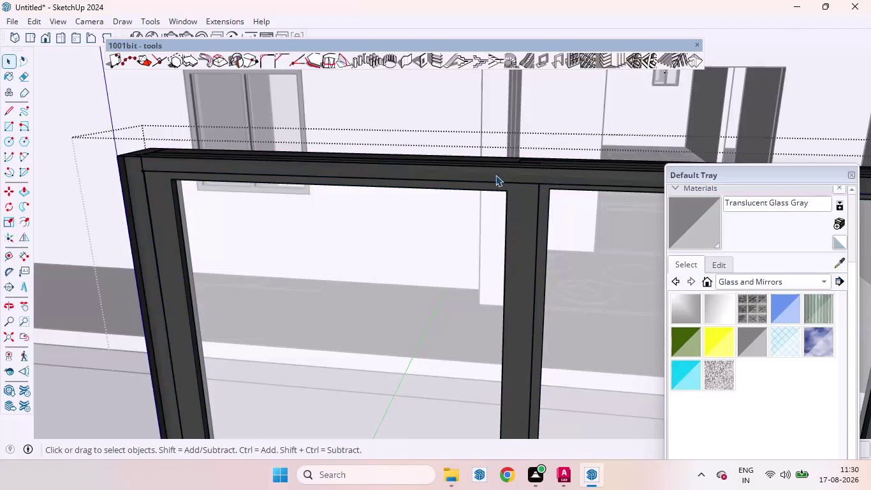
scroll(down, 3)
scroll(up, 3)
scroll(down, 3)
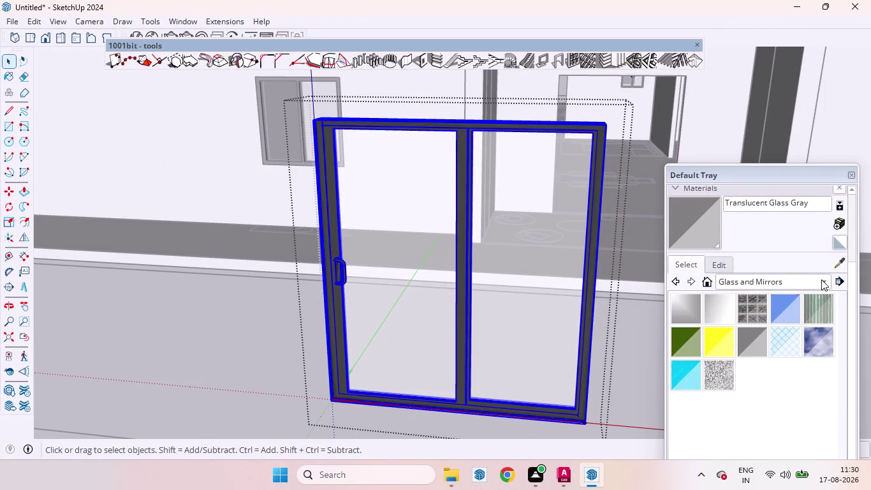
click(822, 280)
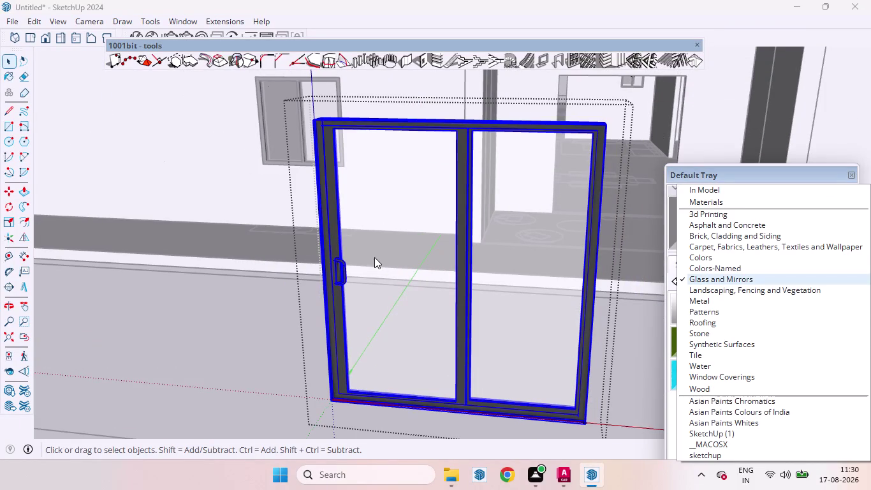
click(380, 246)
double_click(382, 247)
click(381, 246)
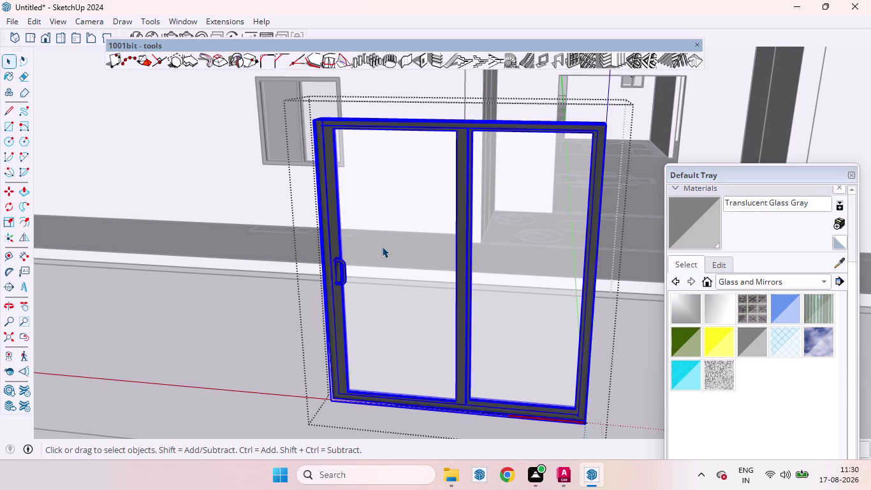
double_click(382, 246)
Paint the left sliding panel's glass Translucent Glass Gray.
triple_click(383, 246)
click(383, 246)
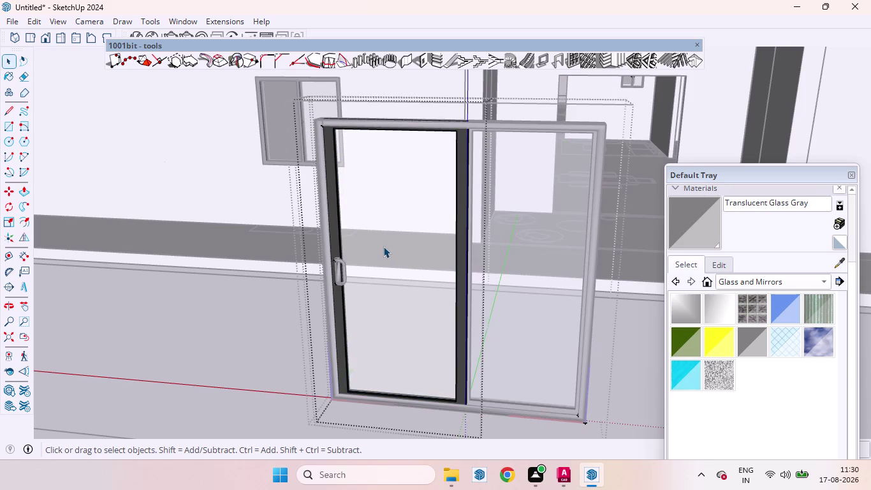
click(383, 246)
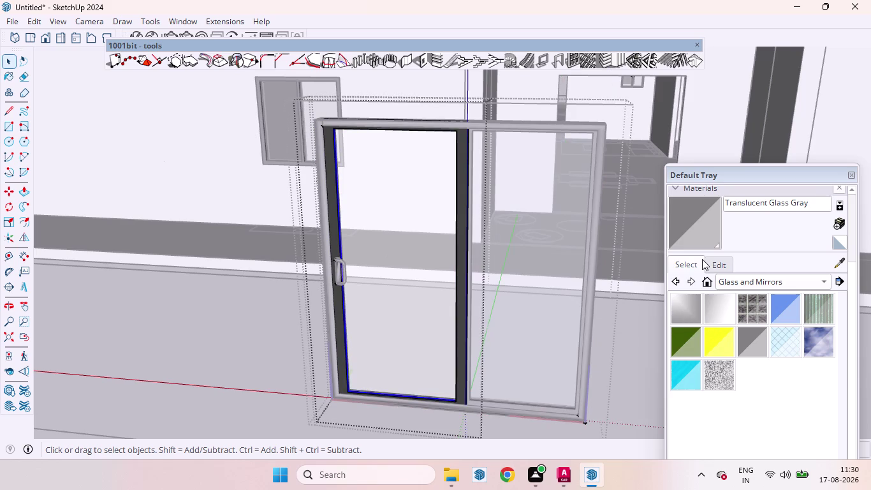
click(704, 227)
click(392, 255)
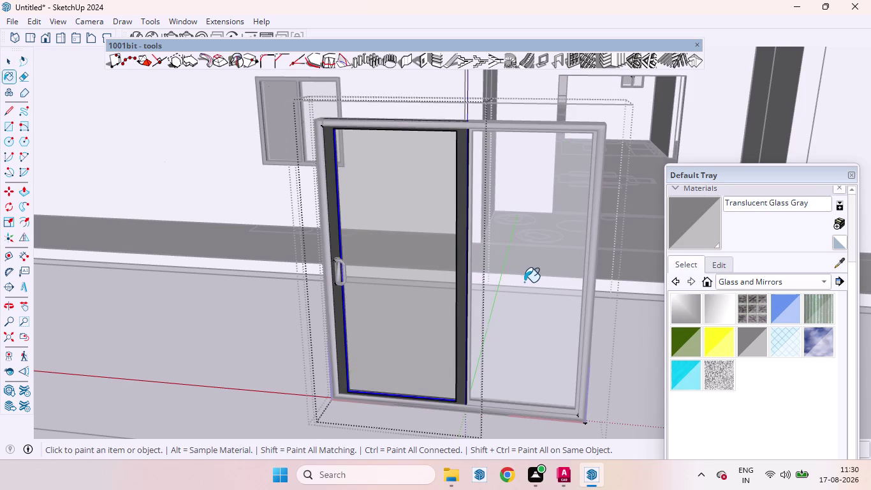
key(space)
click(530, 283)
click(624, 326)
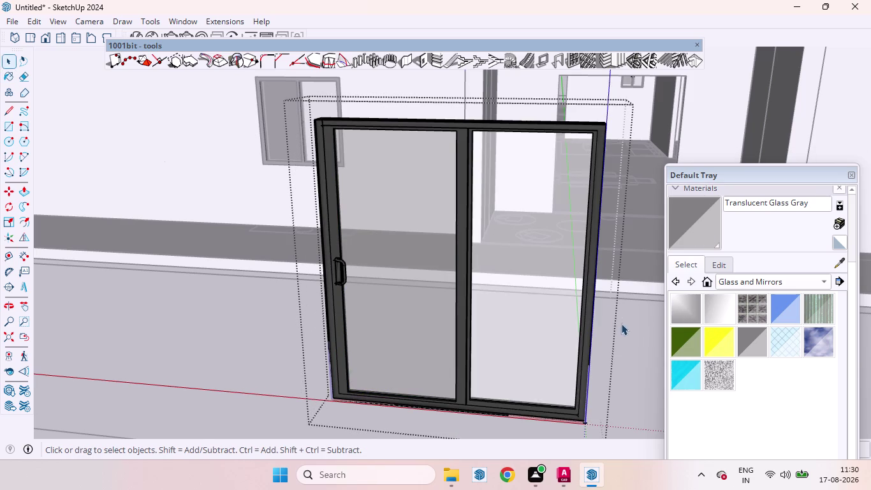
Paint the right sliding panel's glass Translucent Glass Gray.
click(538, 281)
triple_click(538, 280)
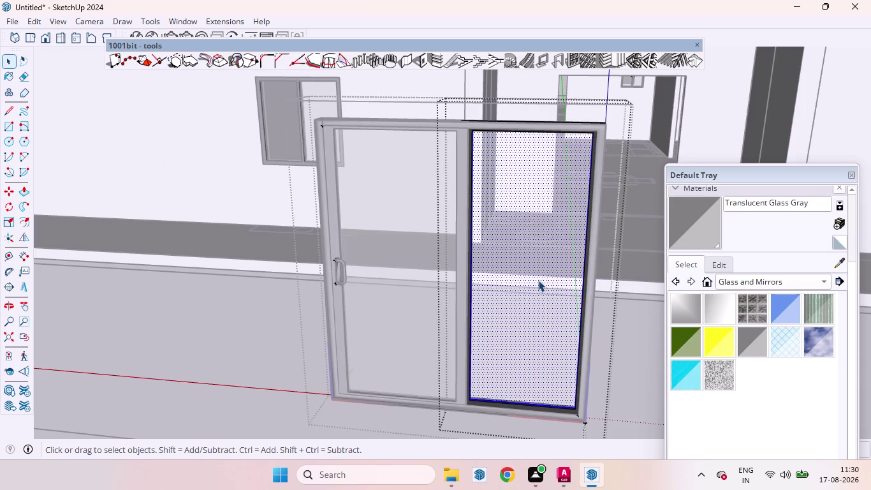
click(729, 226)
click(706, 232)
click(547, 243)
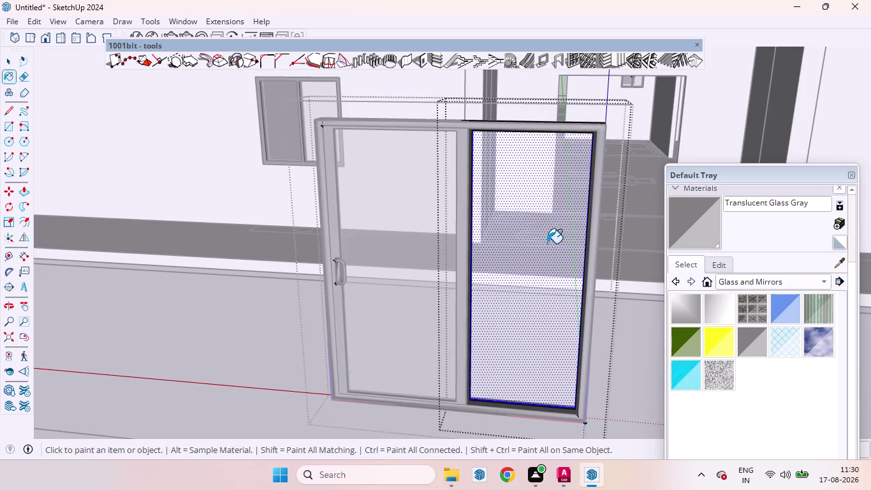
key(space)
click(266, 321)
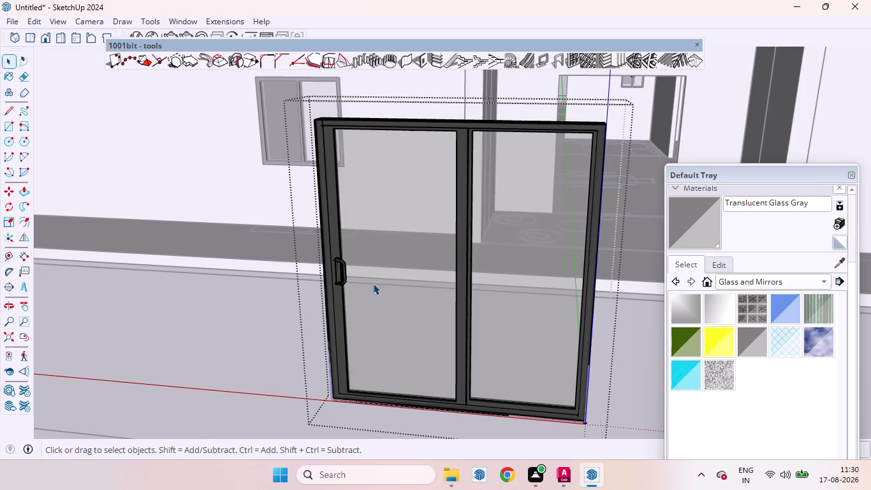
scroll(up, 3)
Enter the sliding door group and select its outer frame.
click(467, 123)
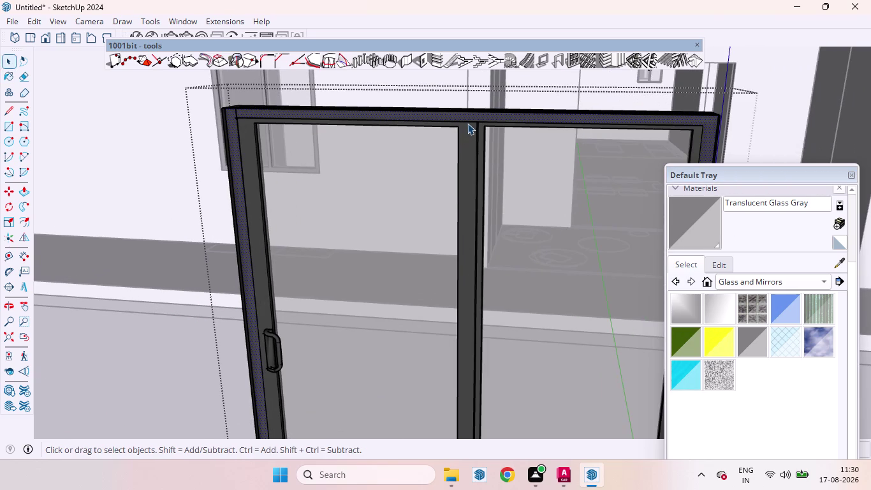
double_click(468, 123)
scroll(down, 3)
scroll(up, 3)
scroll(down, 3)
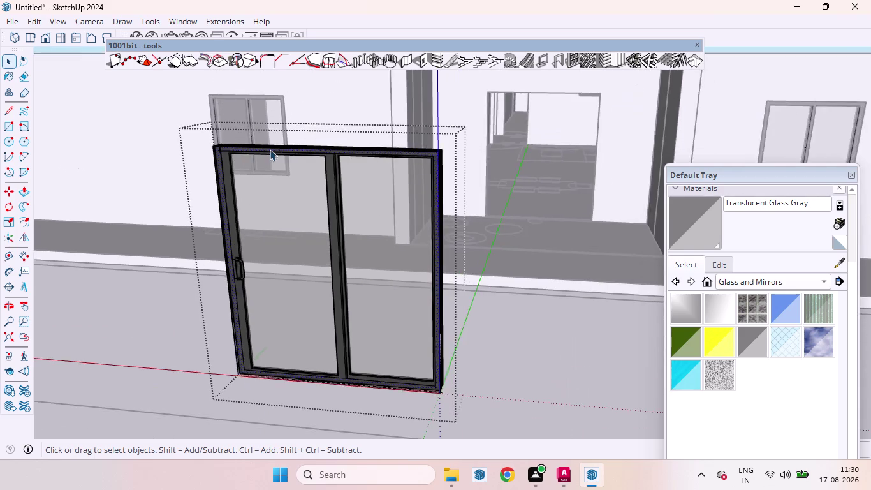
scroll(down, 3)
click(504, 320)
click(499, 315)
click(463, 306)
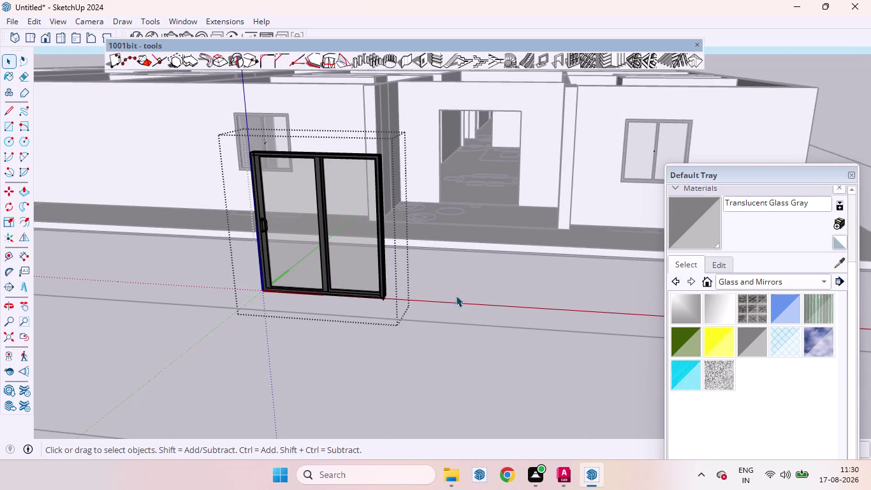
triple_click(492, 297)
scroll(up, 3)
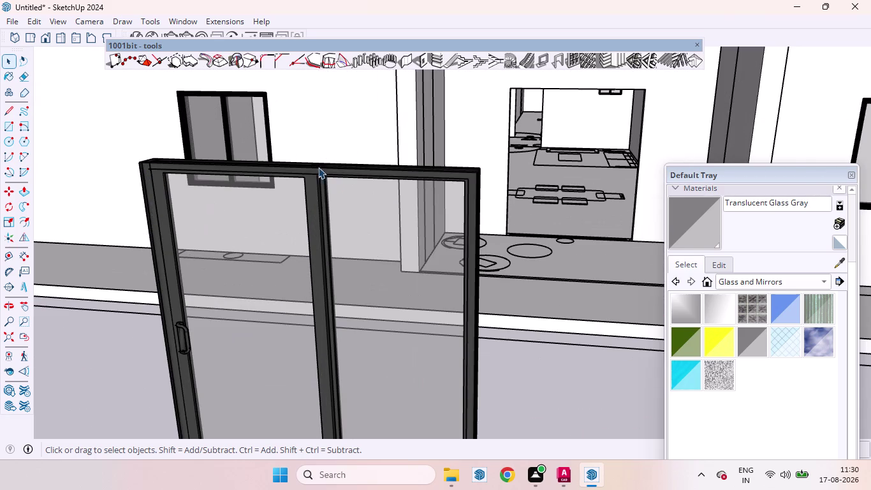
click(319, 173)
double_click(319, 172)
click(318, 172)
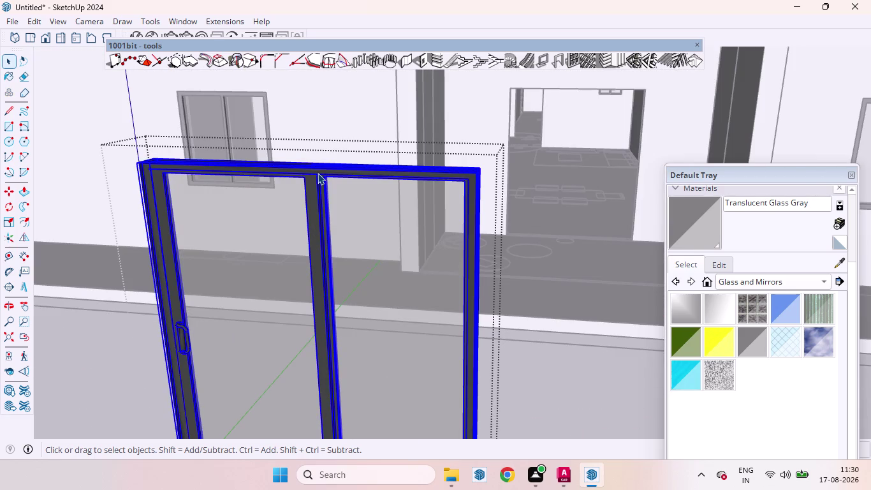
Paint the door's outer frame with black Color M09 from the Colors collection.
click(822, 282)
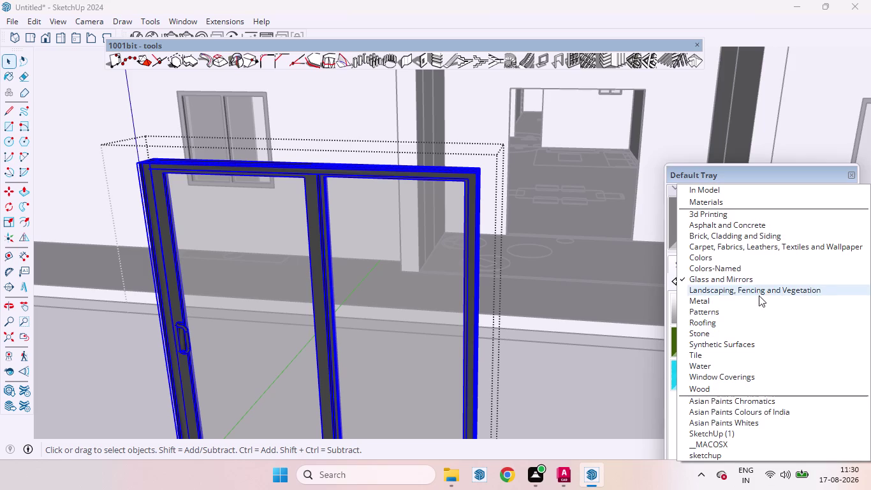
click(708, 259)
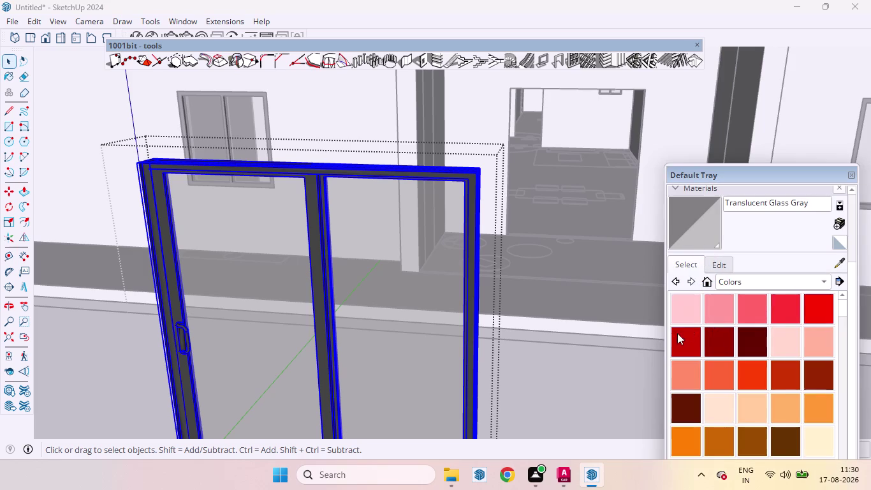
scroll(down, 3)
scroll(up, 3)
scroll(down, 3)
scroll(down, 3)
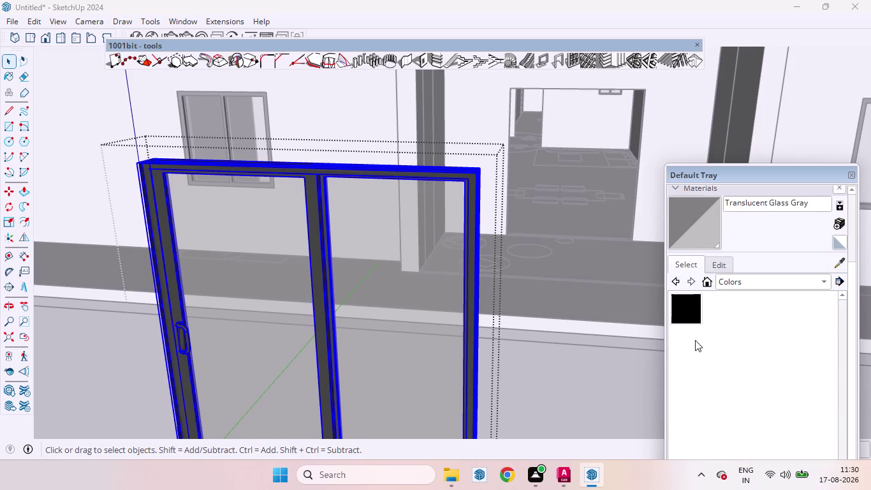
click(694, 317)
click(315, 177)
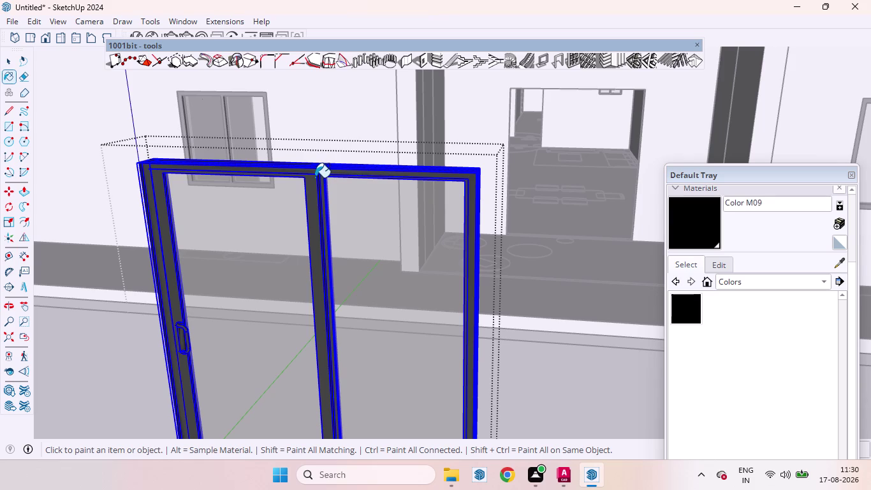
click(313, 202)
drag(313, 202, 317, 208)
drag(324, 206, 329, 210)
click(329, 210)
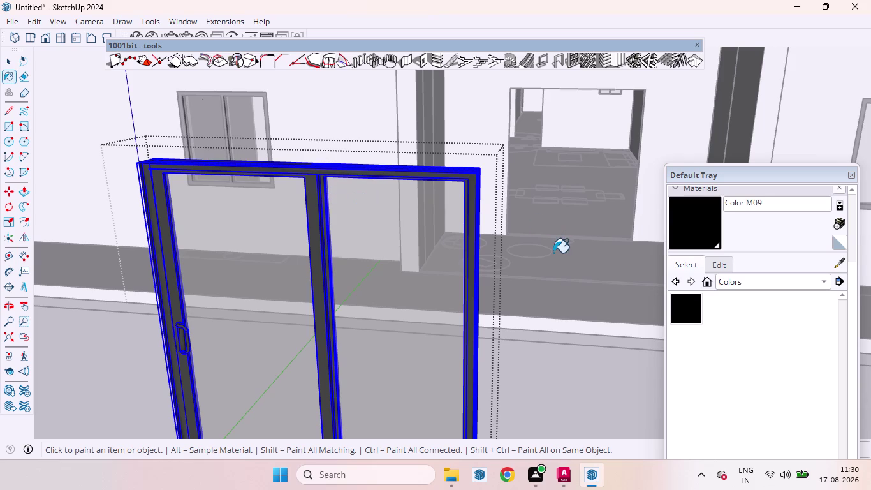
key(space)
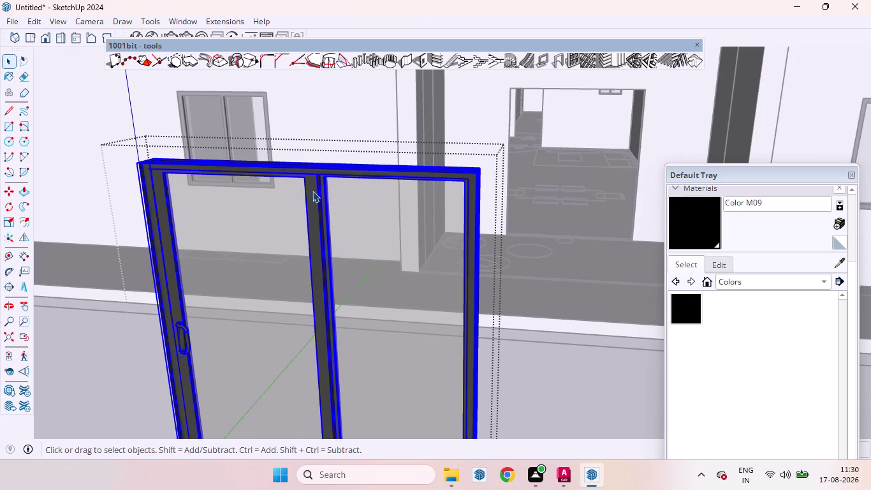
Paint the sliding panel's frame black as well and clear the selection.
double_click(312, 191)
double_click(313, 191)
click(312, 191)
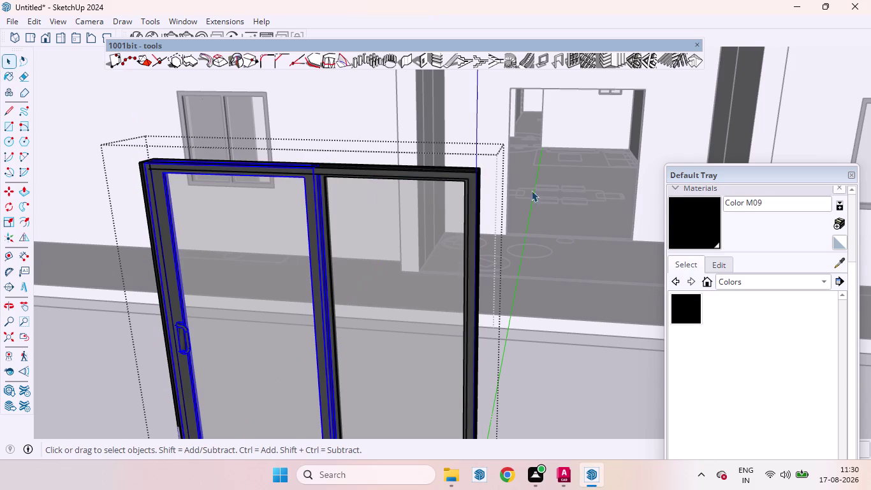
click(695, 224)
click(310, 192)
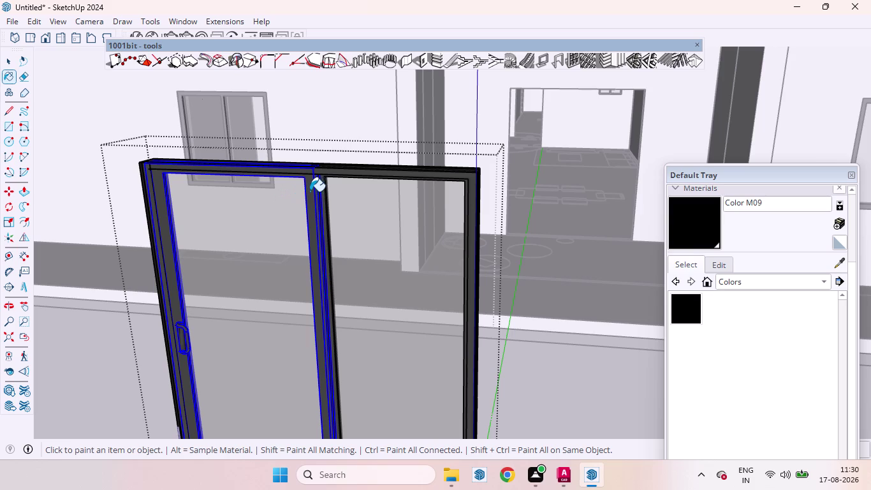
click(310, 191)
key(space)
click(563, 377)
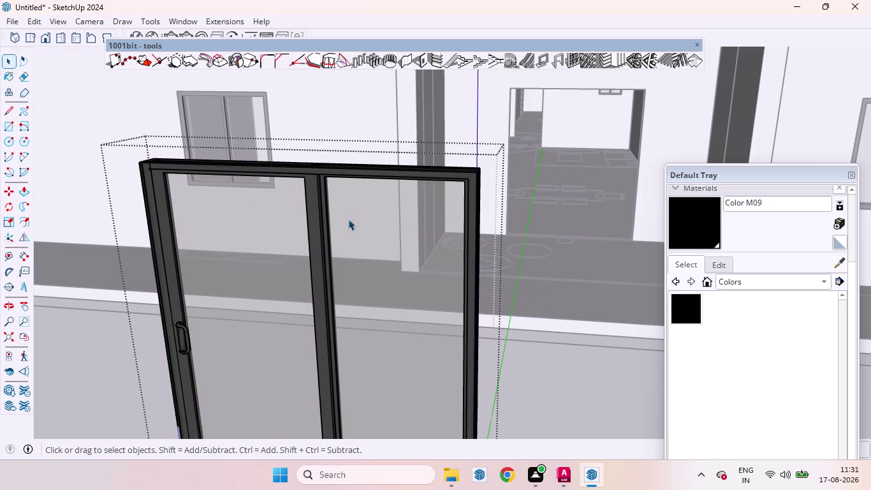
scroll(down, 3)
click(405, 291)
Orbit around the house to bring the sliding door's base into view.
triple_click(392, 271)
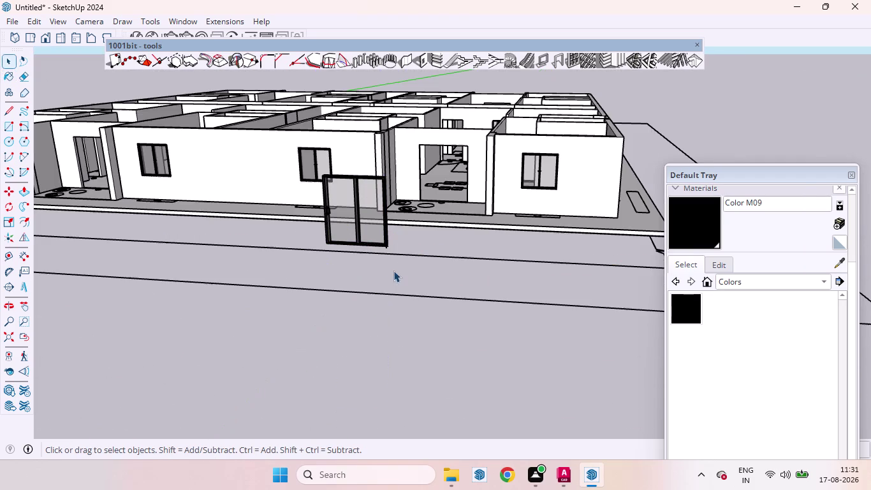
scroll(up, 3)
middle_drag(347, 218, 396, 265)
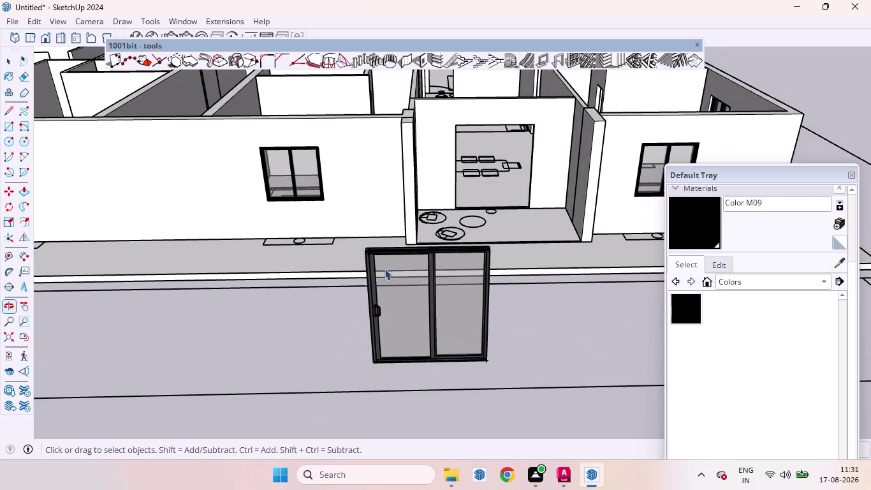
scroll(up, 3)
scroll(down, 3)
middle_drag(321, 268, 529, 298)
scroll(up, 3)
scroll(down, 3)
scroll(up, 3)
scroll(up, 3)
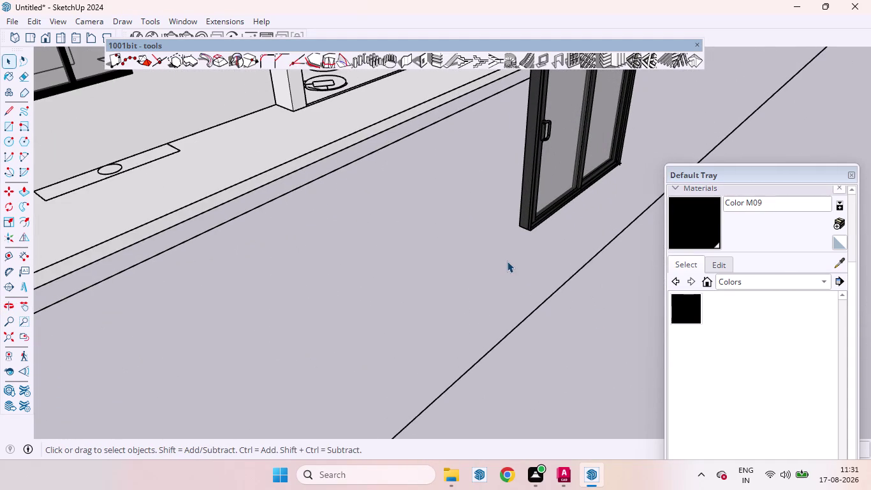
Move the door by its bottom corner onto the wall opening's corner.
key(m)
scroll(up, 3)
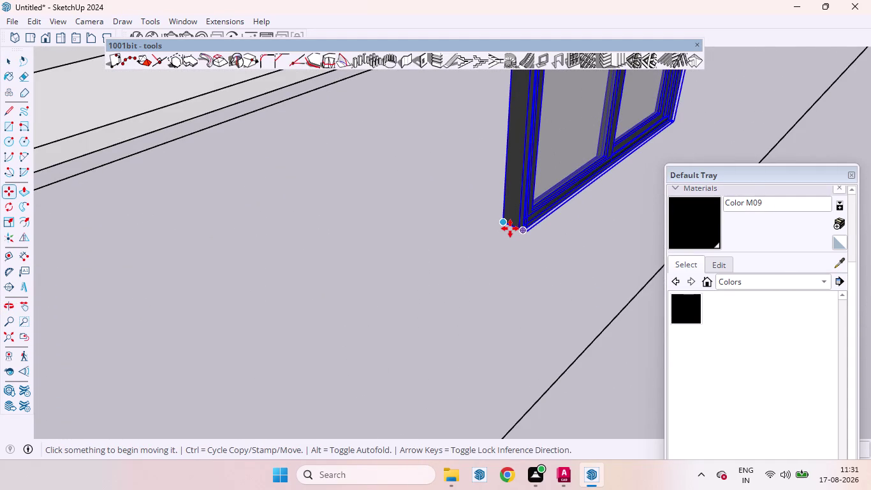
click(522, 231)
scroll(down, 3)
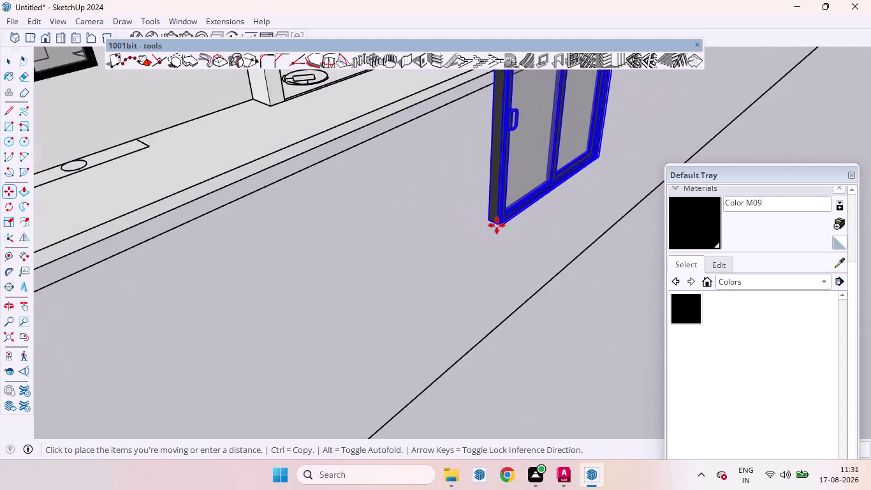
scroll(down, 3)
scroll(down, 3)
scroll(up, 3)
middle_drag(437, 158, 412, 200)
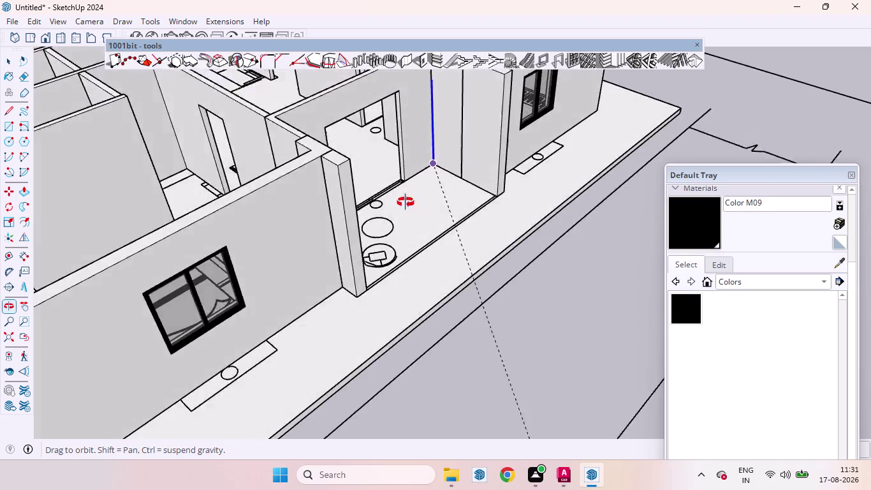
middle_drag(412, 200, 303, 206)
scroll(up, 3)
middle_drag(324, 221, 239, 271)
scroll(up, 3)
scroll(up, 3)
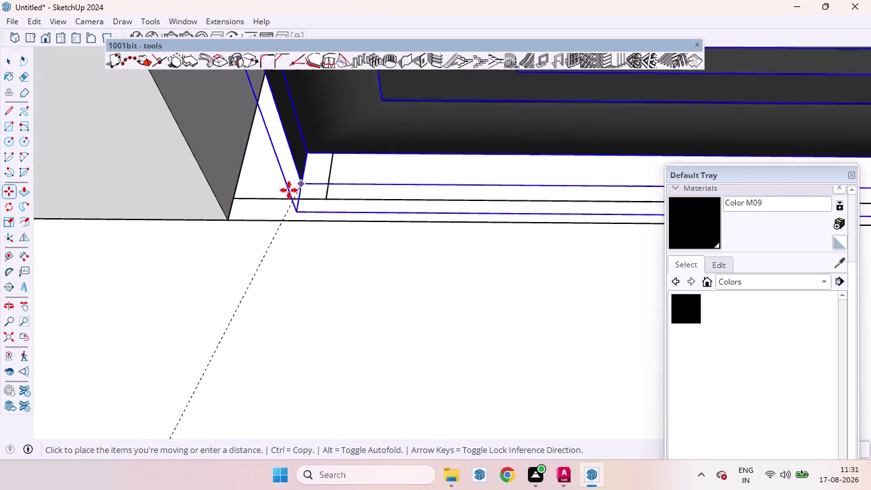
click(237, 200)
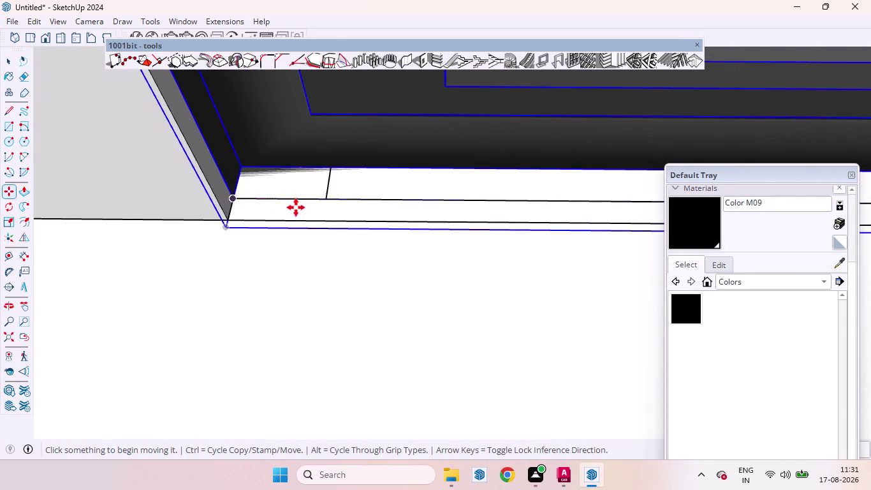
Orbit around the door's bottom corner to check its fit, then clear the selection.
scroll(down, 3)
scroll(down, 3)
scroll(up, 3)
scroll(down, 3)
scroll(up, 3)
middle_drag(322, 189, 265, 154)
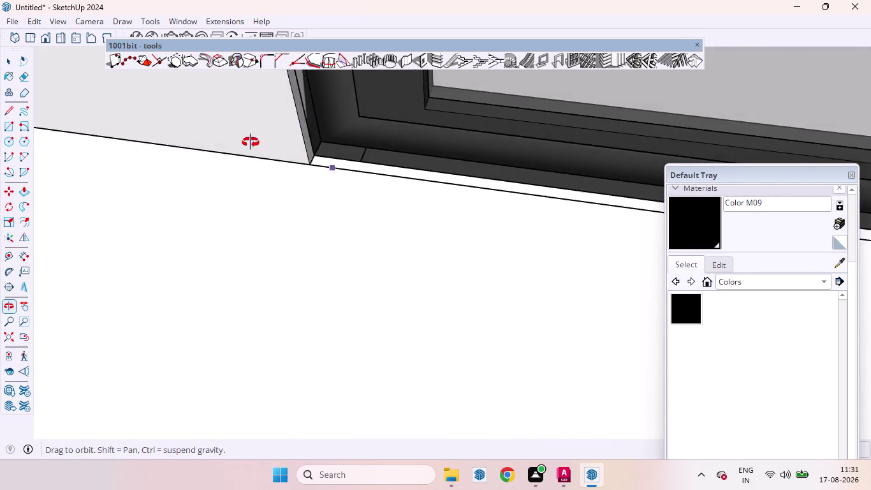
middle_drag(264, 154, 247, 136)
scroll(up, 3)
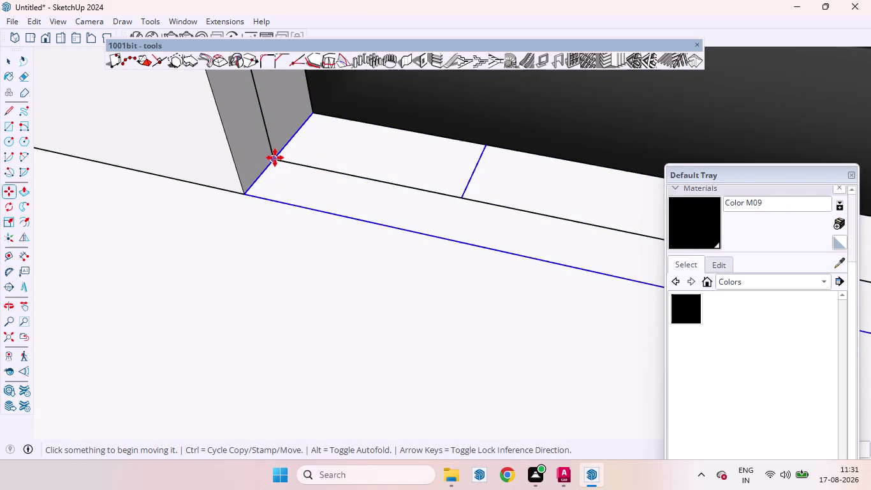
scroll(down, 3)
scroll(down, 3)
scroll(down, 3)
scroll(up, 3)
scroll(down, 3)
scroll(down, 3)
scroll(down, 3)
scroll(up, 3)
scroll(down, 3)
scroll(down, 3)
scroll(down, 3)
scroll(down, 3)
scroll(down, 3)
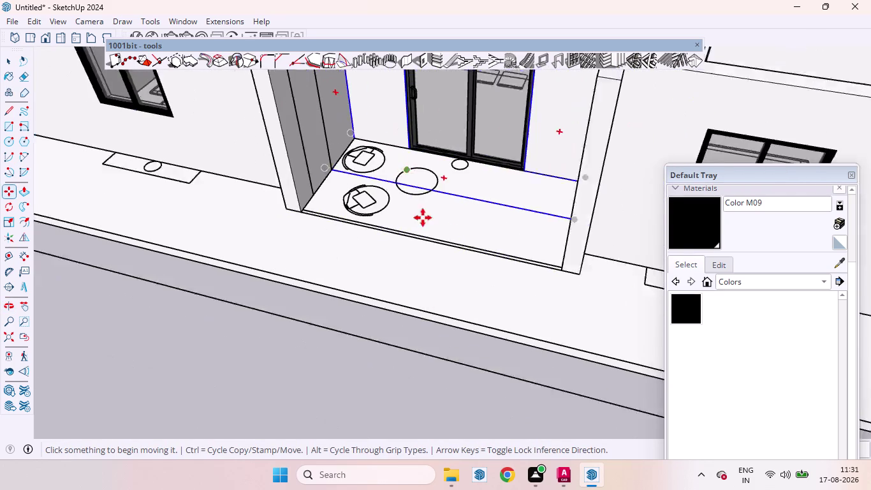
scroll(down, 3)
key(space)
click(402, 361)
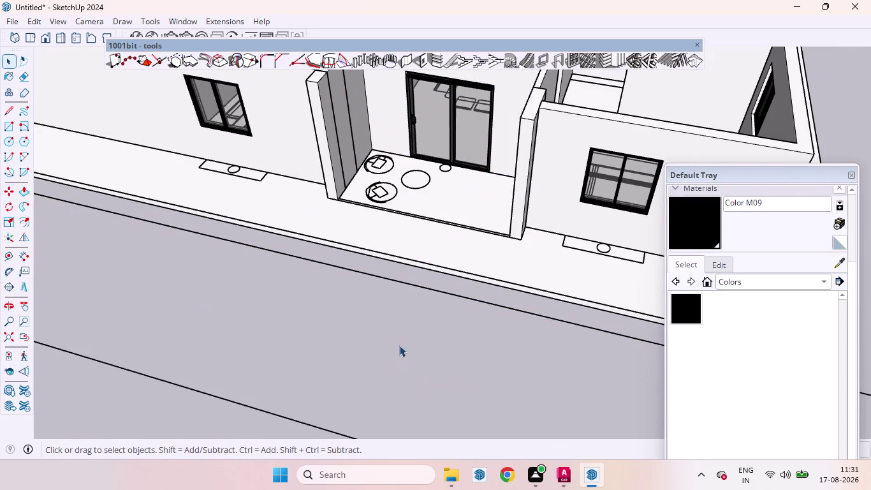
Zoom in on the porch opening and select the black-framed sliding door.
scroll(up, 3)
middle_drag(471, 177, 492, 132)
scroll(up, 3)
scroll(down, 3)
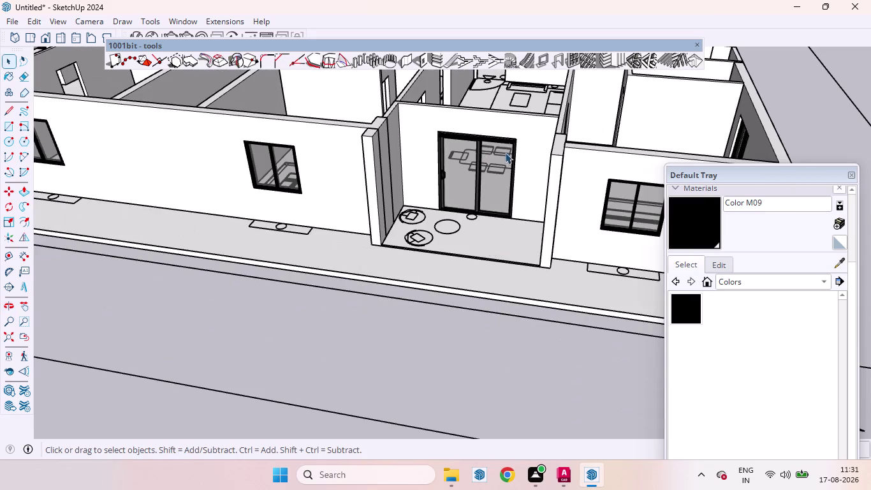
scroll(up, 3)
middle_drag(462, 217, 487, 142)
scroll(up, 3)
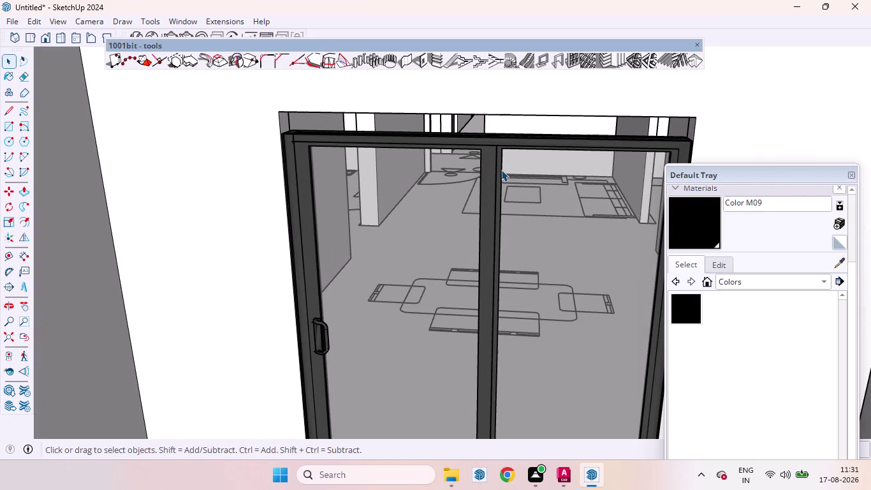
click(486, 170)
scroll(down, 3)
scroll(down, 3)
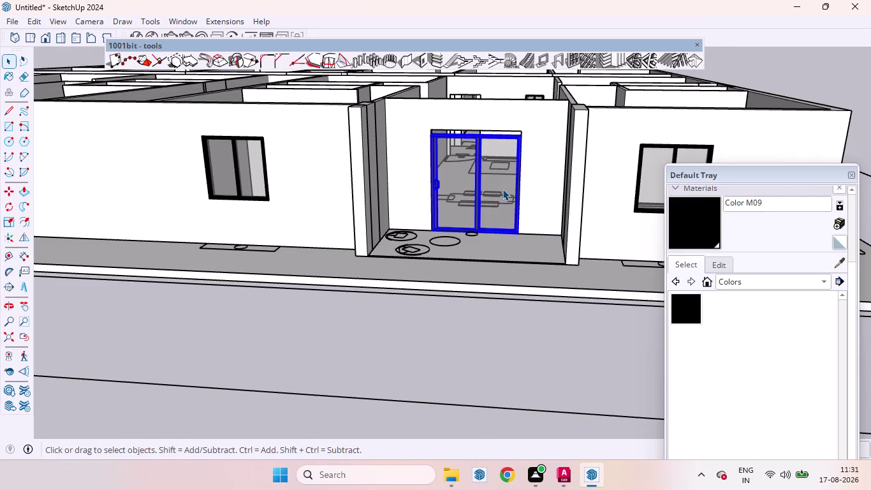
Scale the sliding door's height with the blue-axis grip to match the opening.
key(s)
scroll(up, 3)
scroll(up, 3)
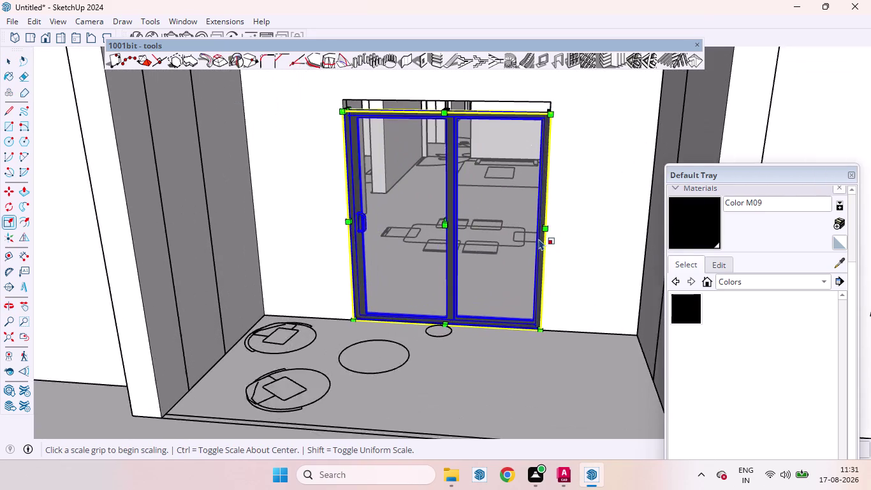
scroll(up, 3)
click(542, 220)
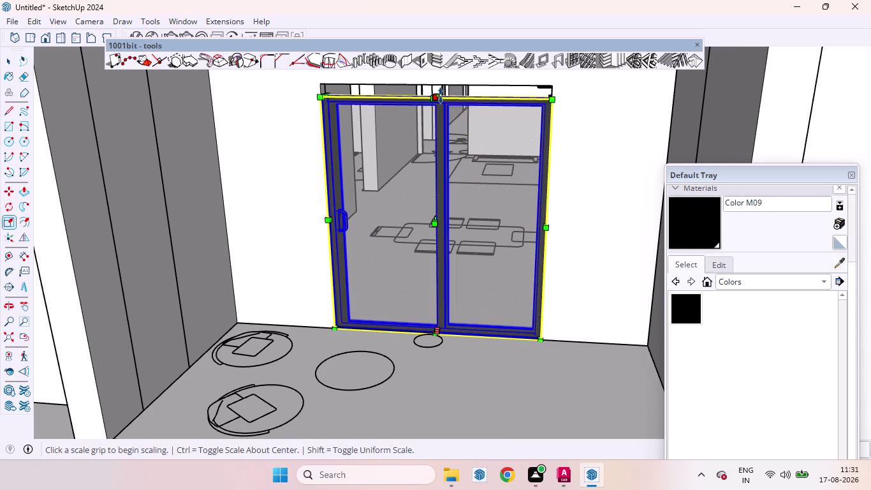
drag(441, 96, 442, 86)
scroll(down, 3)
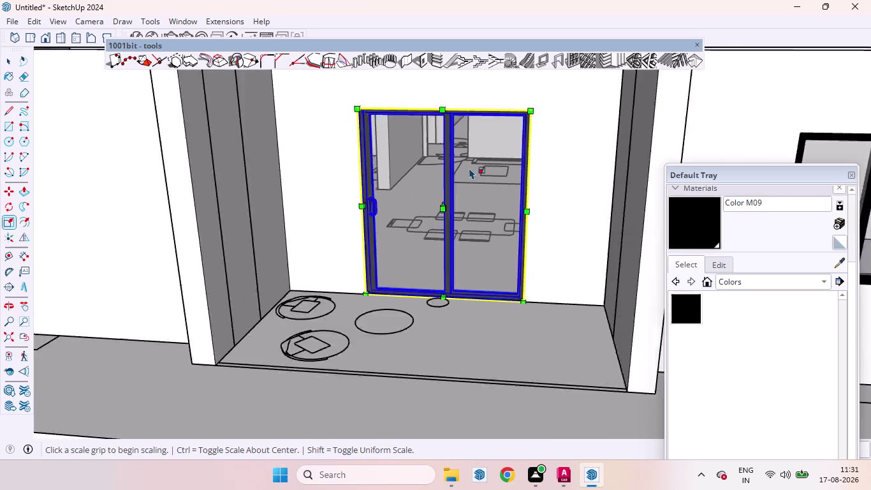
scroll(down, 3)
scroll(up, 3)
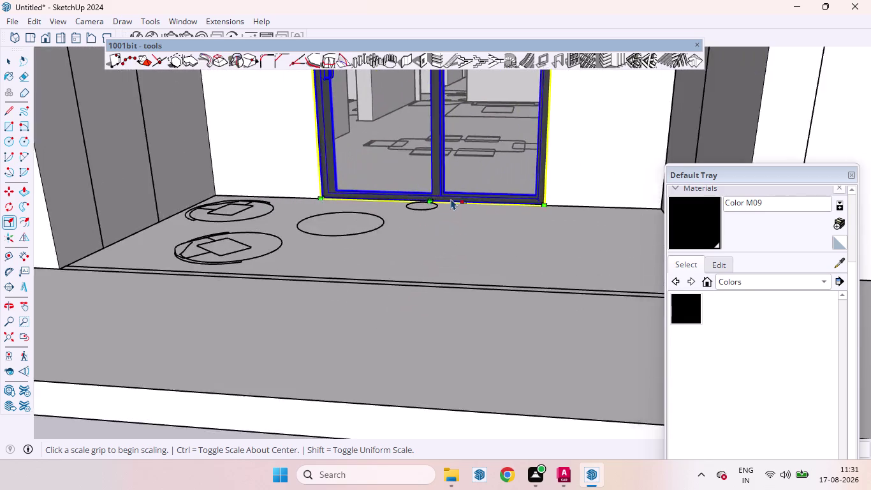
scroll(up, 3)
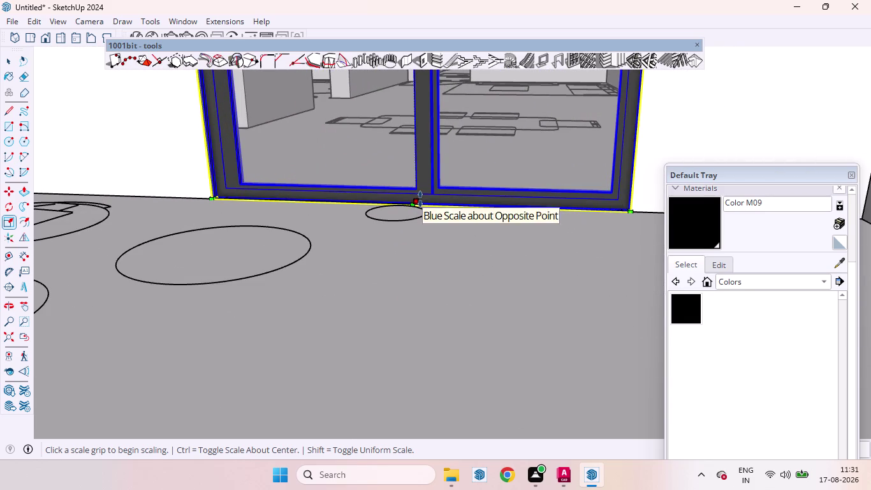
click(421, 199)
Deselect the door and orbit around to check its fit at the sill and from above.
scroll(down, 3)
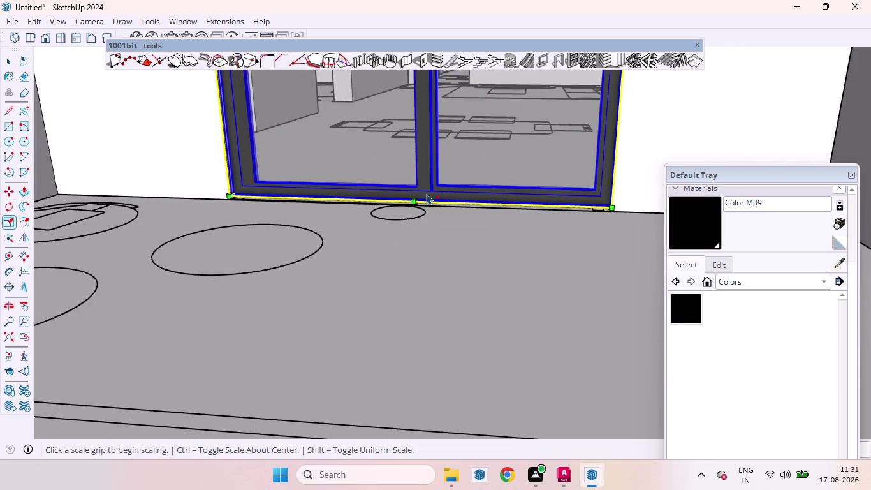
scroll(down, 3)
scroll(down, 3)
scroll(up, 3)
scroll(down, 3)
scroll(down, 3)
key(space)
click(430, 259)
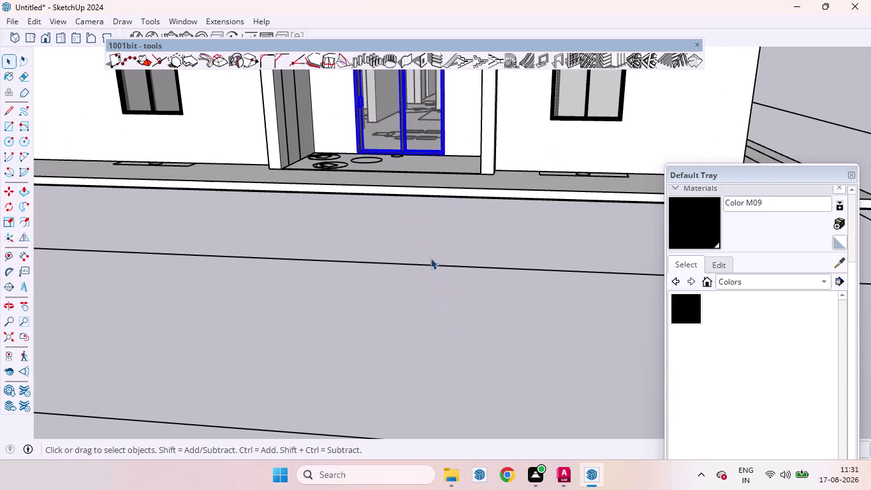
scroll(up, 3)
middle_drag(416, 174, 506, 270)
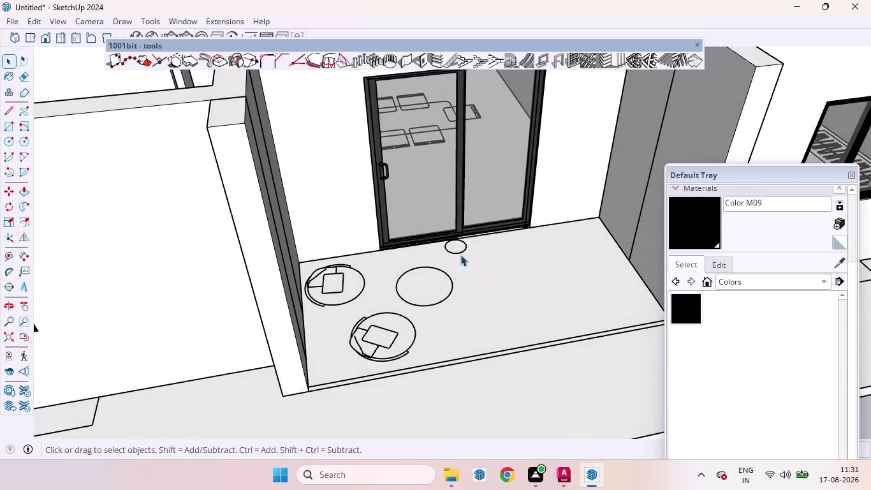
scroll(up, 3)
middle_drag(510, 259, 619, 408)
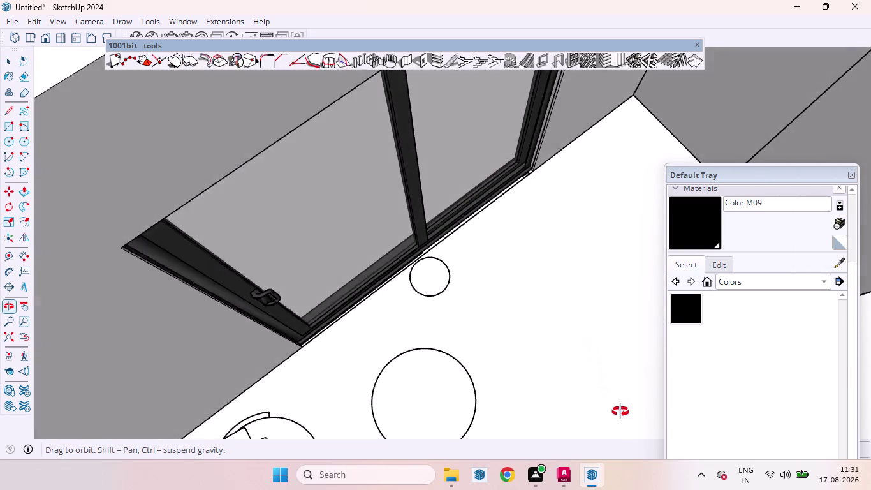
middle_drag(618, 408, 648, 430)
scroll(down, 3)
scroll(up, 3)
scroll(down, 3)
scroll(down, 3)
scroll(up, 3)
middle_drag(463, 210, 529, 241)
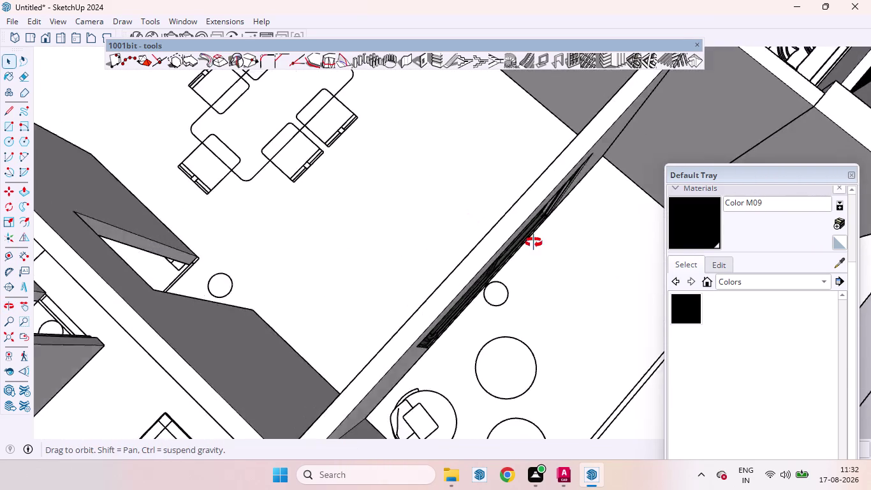
middle_drag(528, 241, 595, 219)
scroll(down, 3)
middle_drag(581, 217, 581, 220)
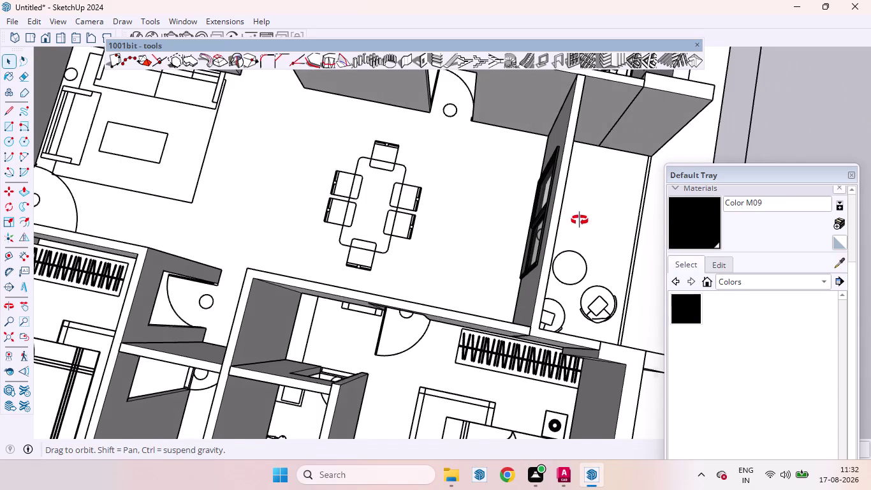
middle_drag(581, 219, 350, 77)
scroll(up, 3)
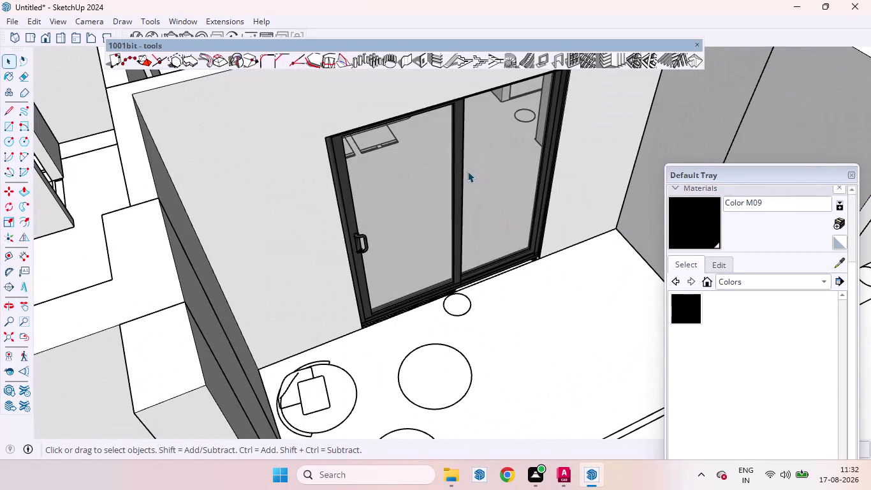
Stretch the selected sliding door with a scale grip to fill the opening.
click(461, 171)
key(s)
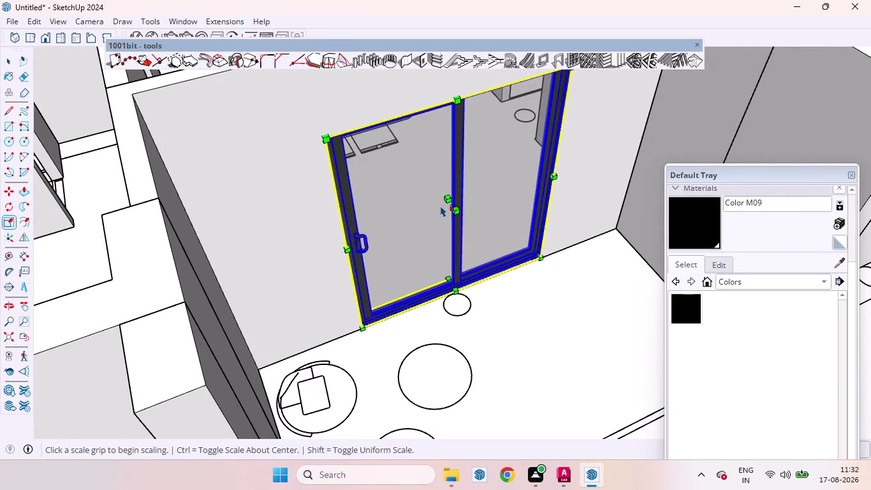
scroll(up, 3)
drag(449, 186, 453, 189)
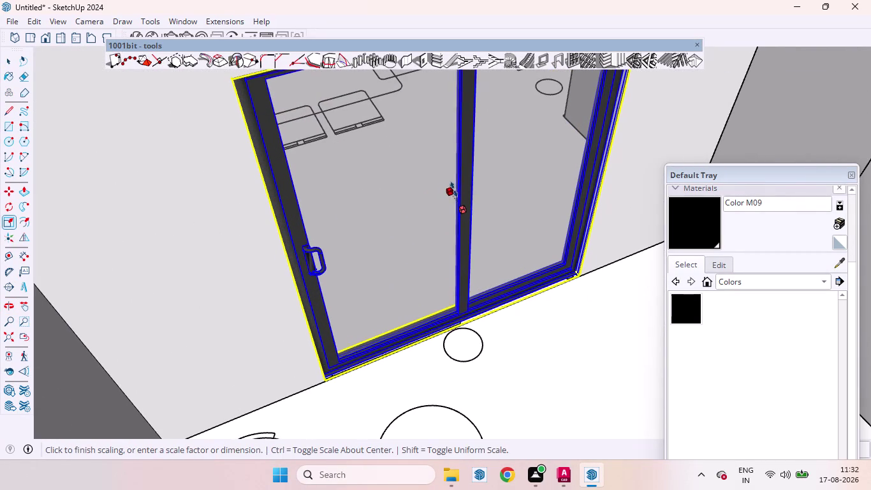
drag(453, 189, 454, 195)
scroll(down, 3)
scroll(up, 3)
scroll(down, 3)
scroll(down, 3)
scroll(down, 3)
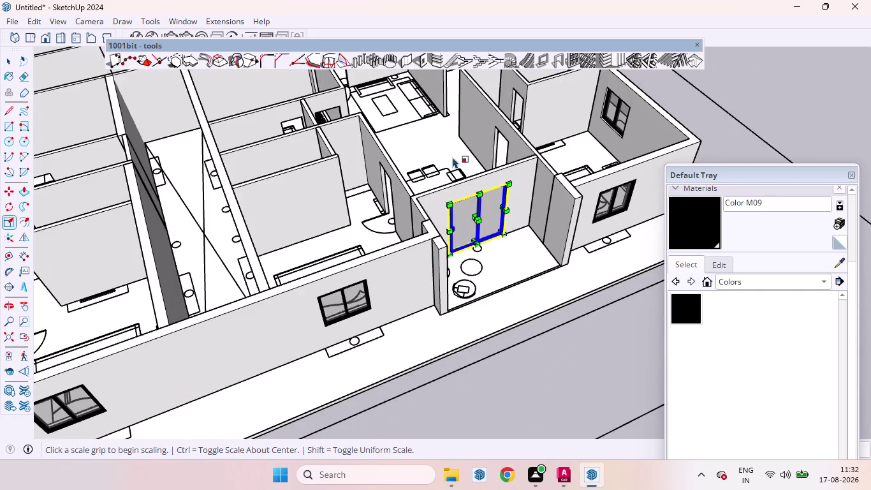
scroll(up, 3)
Deselect the door and orbit out to view the house front.
middle_drag(493, 217, 515, 240)
scroll(down, 3)
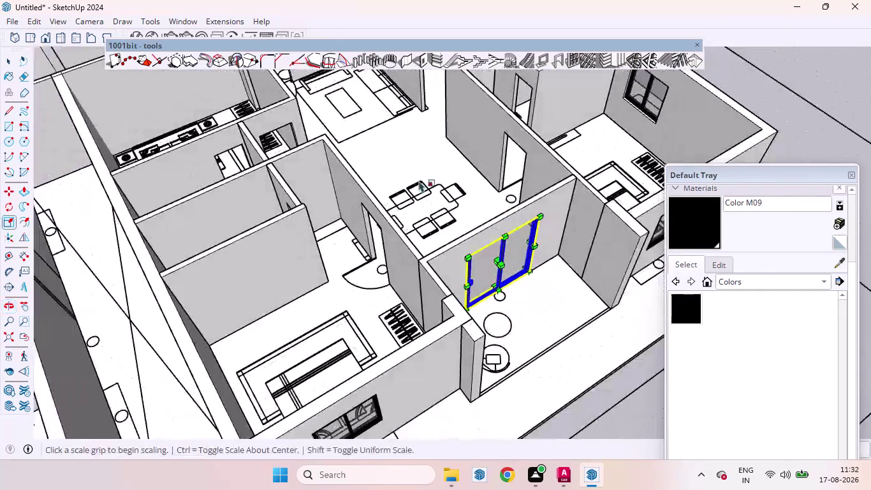
scroll(down, 3)
key(space)
click(558, 280)
scroll(up, 3)
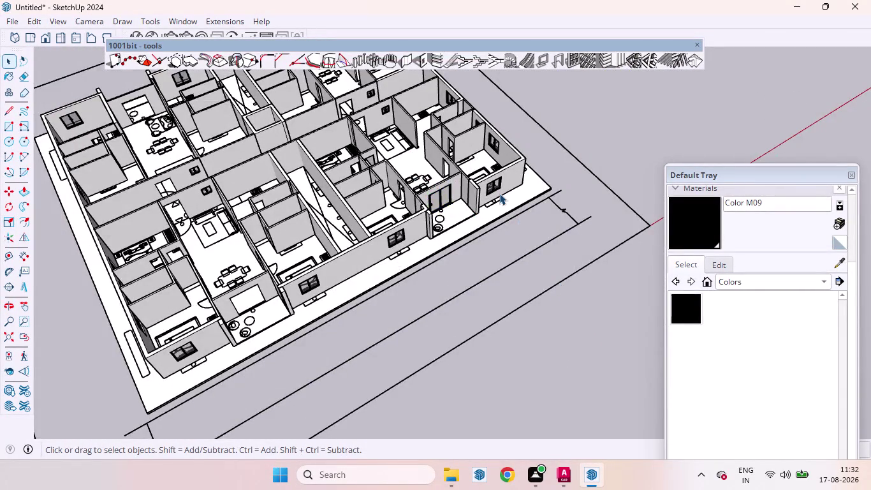
scroll(up, 3)
scroll(down, 3)
middle_drag(492, 215, 379, 77)
scroll(up, 3)
scroll(up, 3)
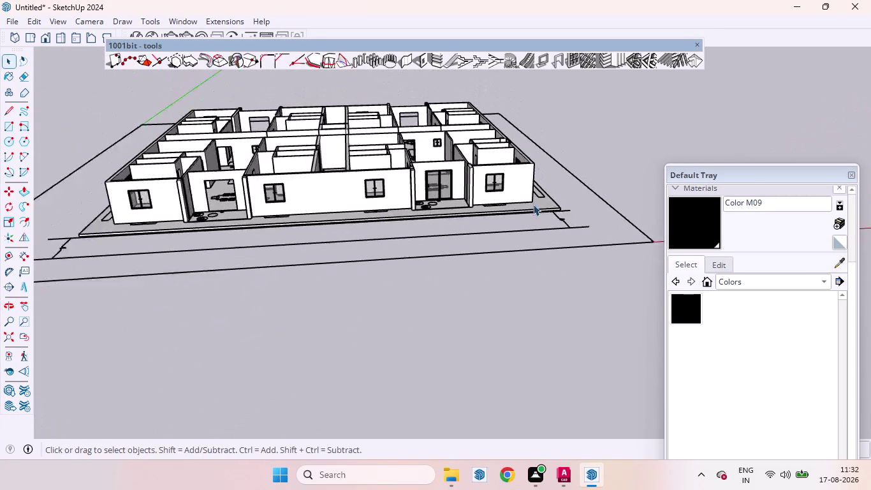
scroll(up, 3)
scroll(up, 3)
Select the sliding glass door again and zoom around it.
click(390, 127)
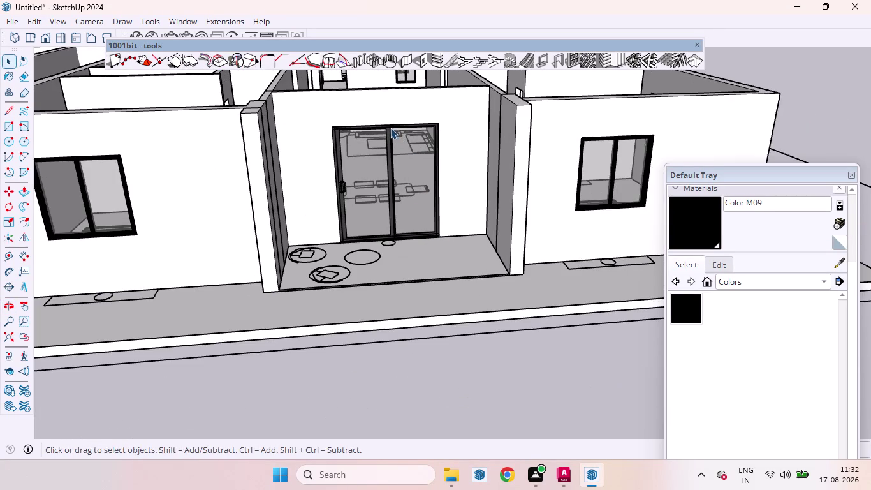
scroll(down, 3)
scroll(up, 3)
scroll(down, 3)
scroll(down, 3)
scroll(up, 3)
scroll(down, 3)
scroll(down, 3)
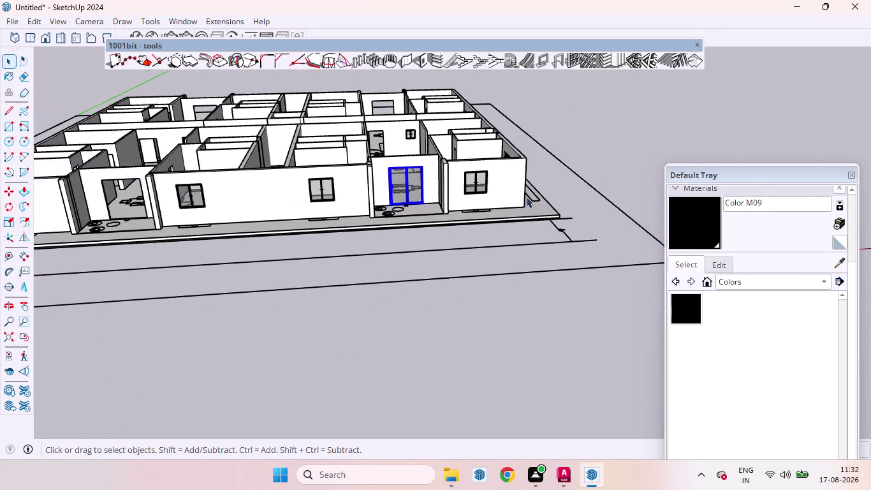
scroll(down, 3)
Abandon a first move attempt and orbit to view the door's corner at the wall.
key(m)
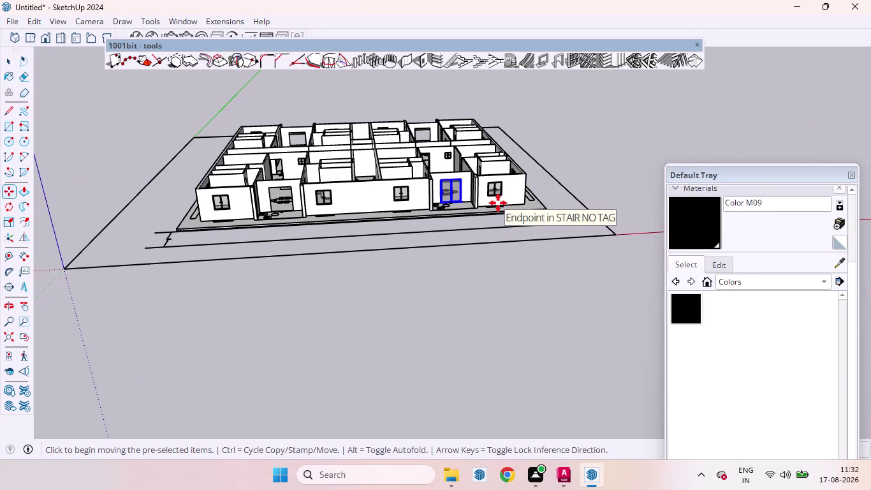
scroll(up, 3)
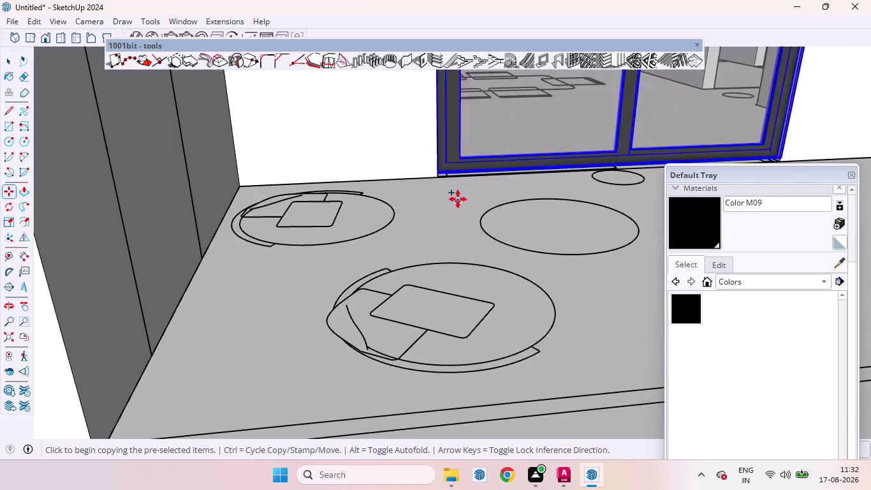
scroll(up, 3)
middle_drag(446, 173, 314, 223)
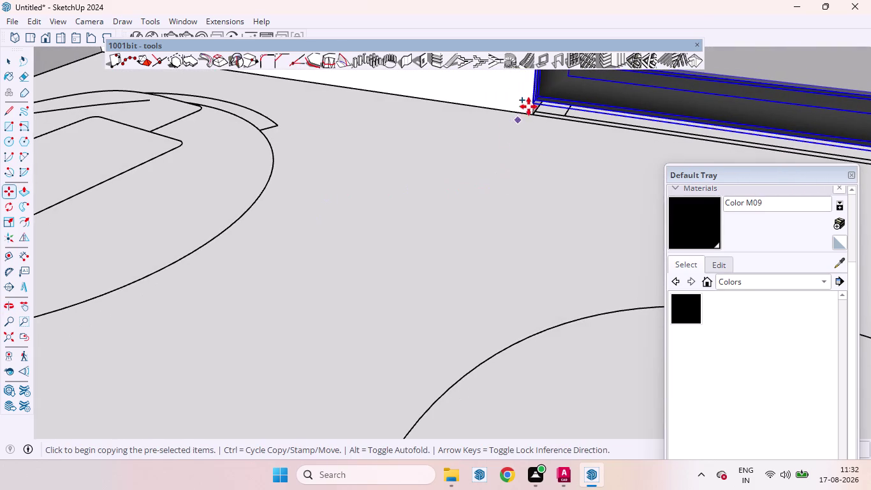
scroll(up, 3)
key(space)
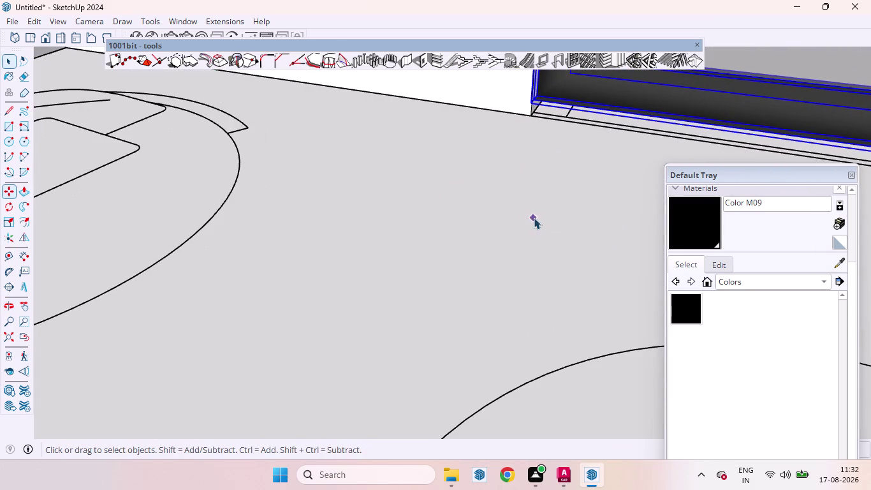
scroll(up, 3)
scroll(down, 3)
middle_drag(551, 177, 572, 127)
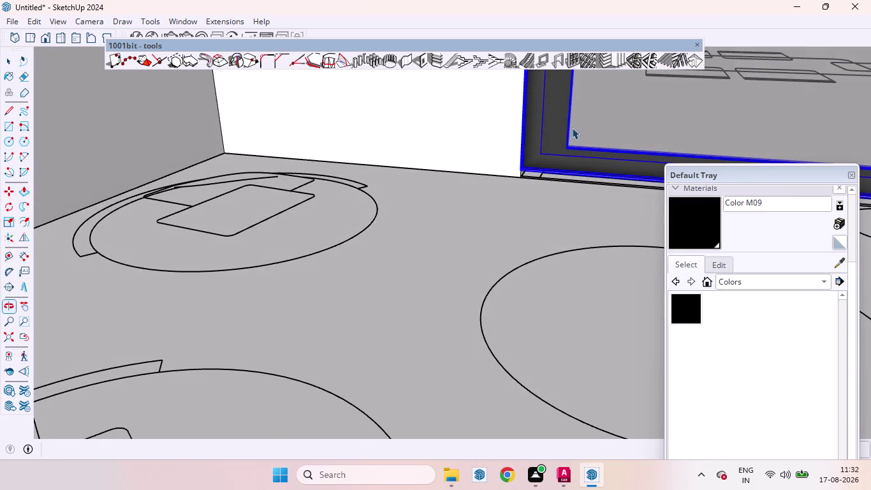
scroll(down, 3)
scroll(up, 3)
middle_drag(578, 200, 569, 125)
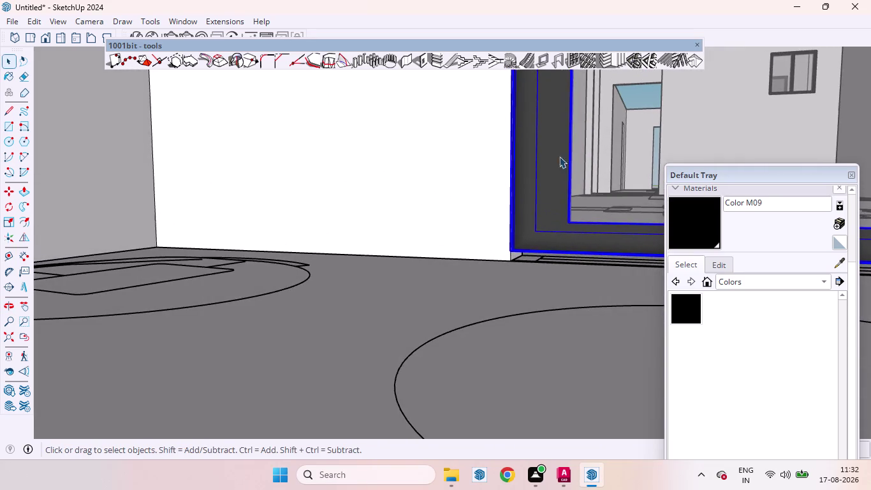
scroll(up, 3)
Move the door from its bottom corner onto the opening's corner.
key(m)
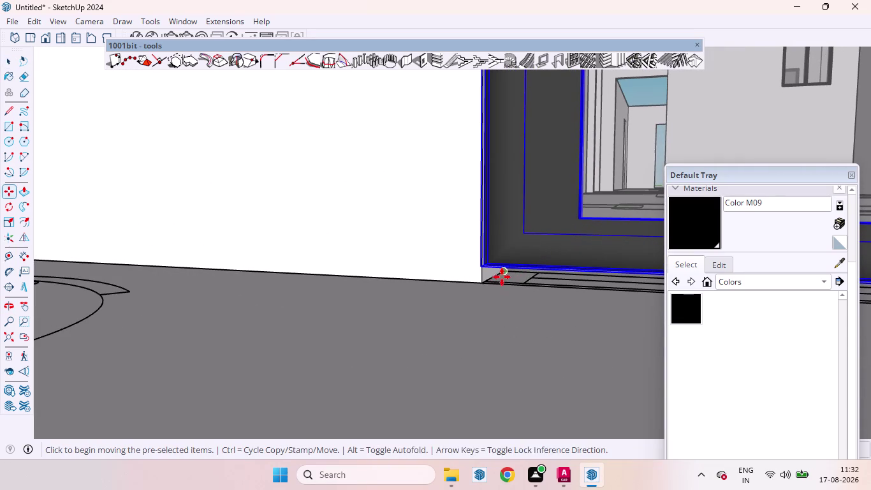
click(486, 267)
click(491, 283)
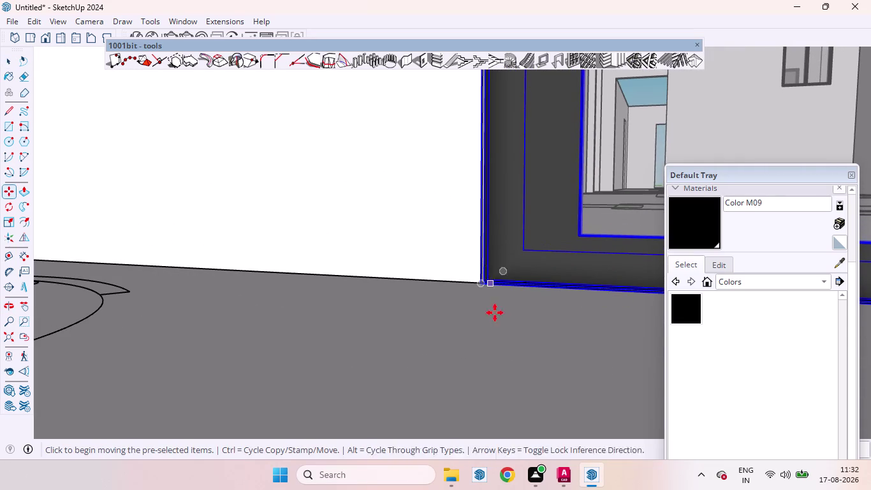
key(space)
scroll(down, 3)
scroll(down, 3)
scroll(down, 3)
scroll(up, 3)
scroll(down, 3)
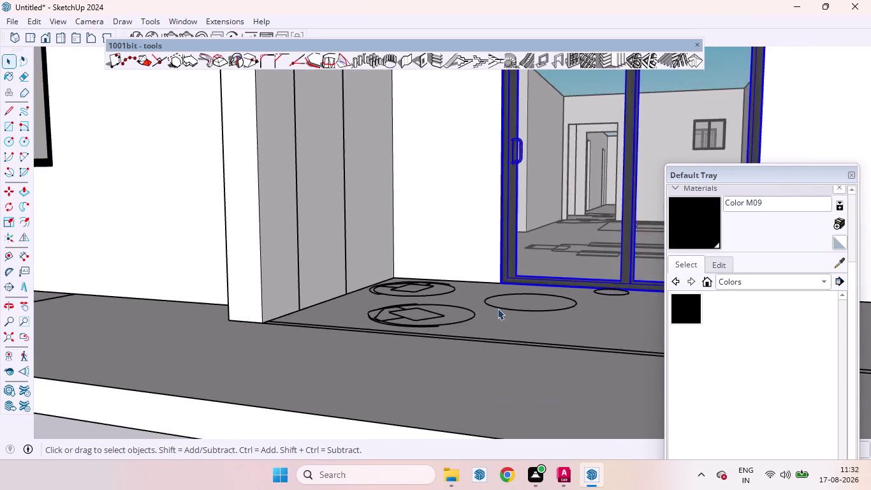
scroll(down, 3)
scroll(up, 3)
scroll(up, 3)
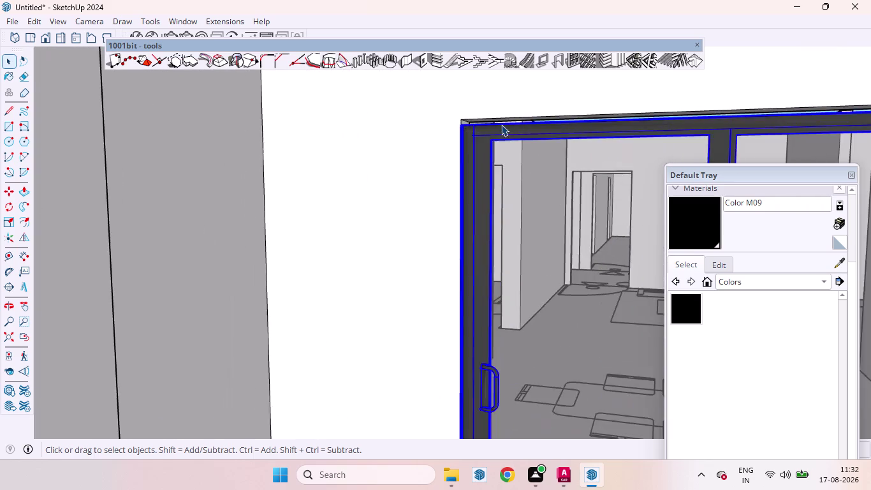
Begin scaling the door from its top edge, then undo that attempt.
scroll(up, 3)
middle_drag(505, 163, 532, 184)
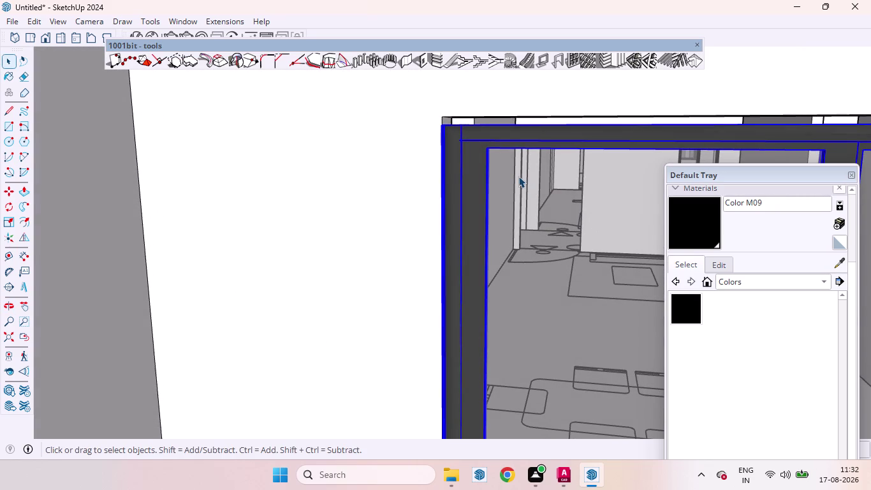
key(s)
scroll(down, 3)
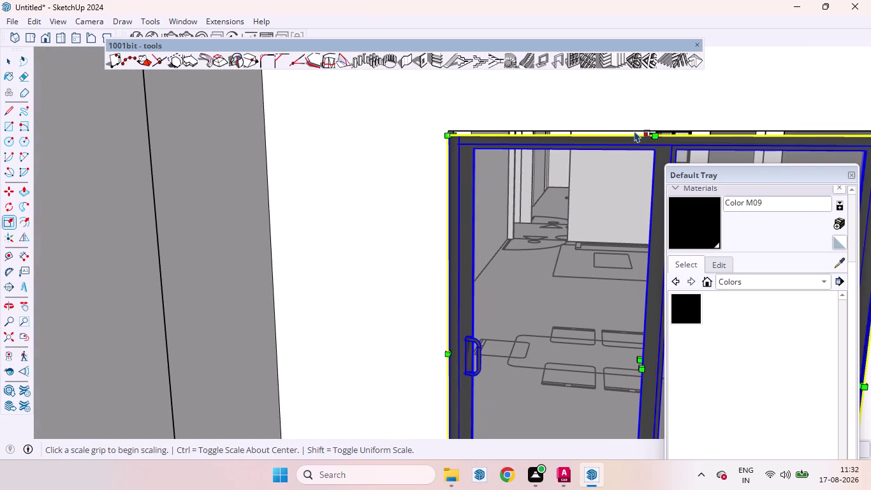
click(655, 132)
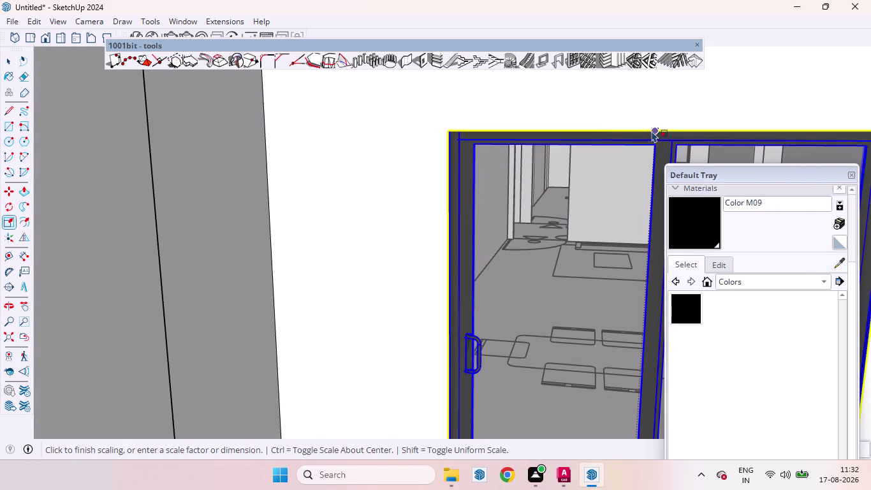
scroll(down, 3)
scroll(up, 3)
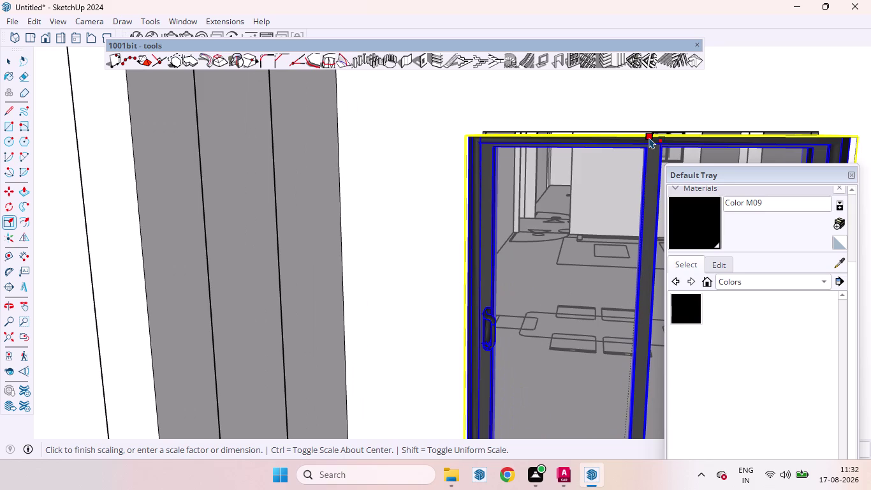
key(ctrl+z)
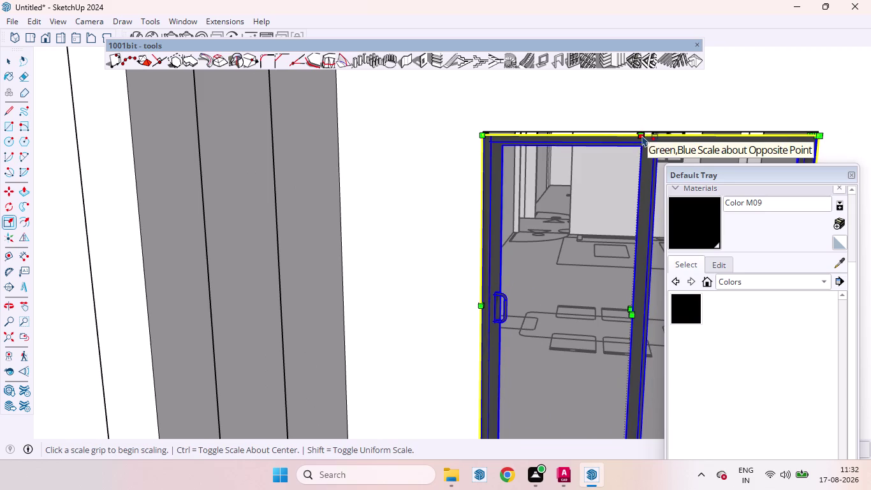
Drag the door's top scale grip up to the opening's top edge.
middle_drag(644, 135, 648, 146)
scroll(up, 3)
drag(648, 166, 643, 151)
scroll(down, 3)
scroll(down, 3)
scroll(down, 3)
scroll(down, 3)
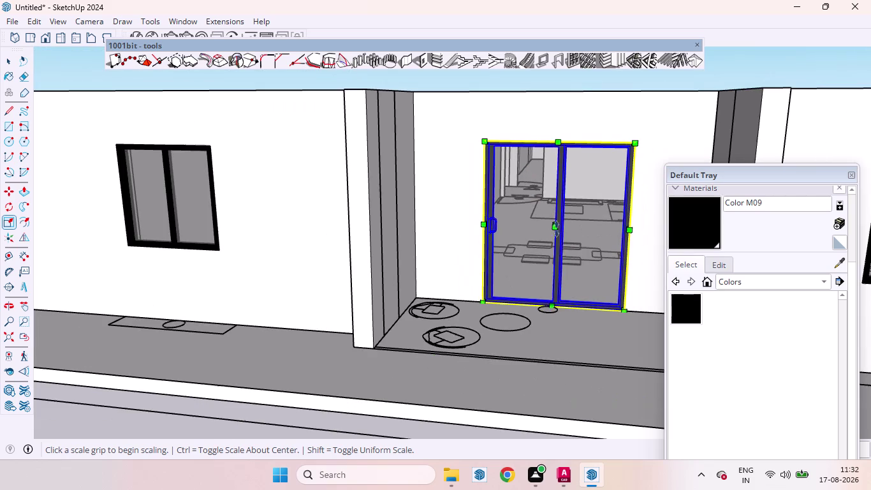
Copy the sliding door by its bottom corner and set the copy down at a corner.
key(space)
scroll(up, 3)
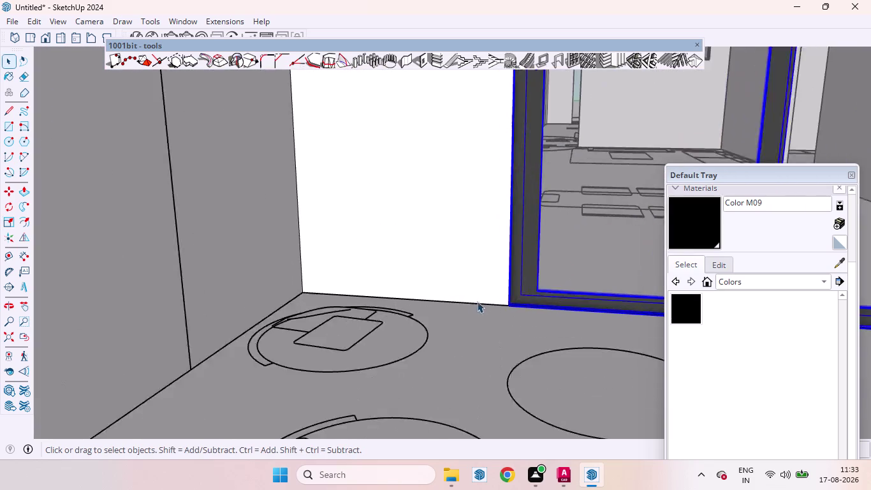
scroll(up, 3)
middle_drag(543, 299, 409, 290)
scroll(up, 3)
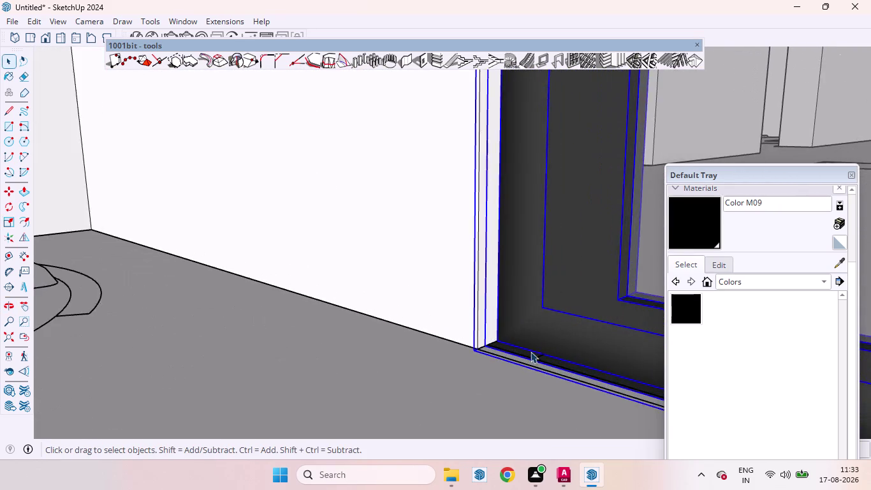
scroll(up, 3)
middle_drag(516, 358, 544, 315)
scroll(up, 3)
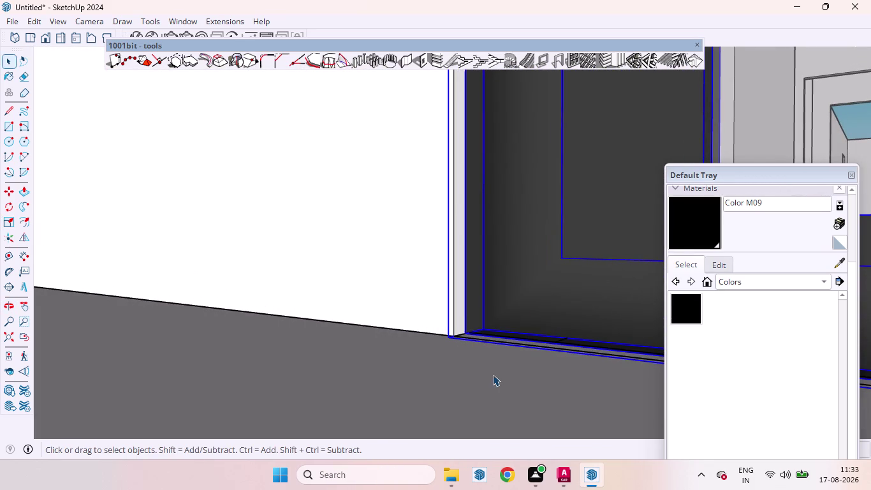
key(m)
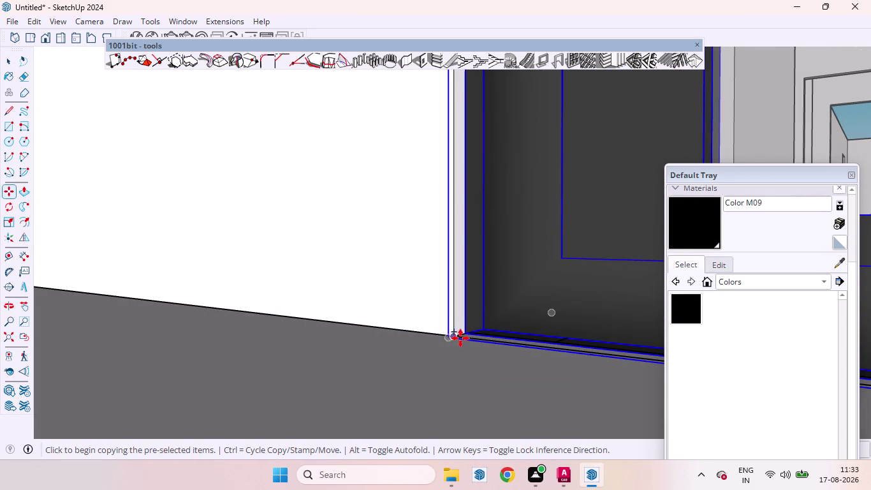
click(467, 332)
scroll(down, 3)
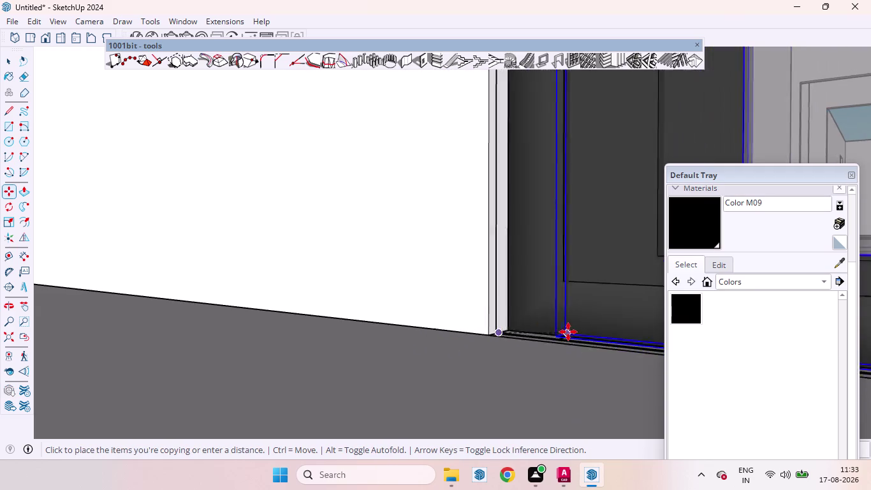
scroll(down, 3)
scroll(up, 3)
scroll(down, 3)
scroll(down, 3)
scroll(down, 3)
scroll(up, 3)
scroll(down, 3)
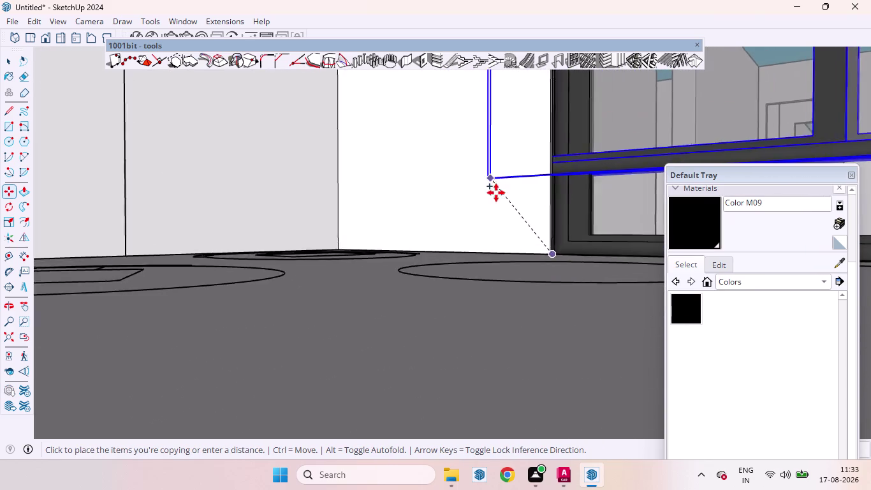
scroll(down, 3)
middle_drag(399, 197, 432, 350)
scroll(down, 3)
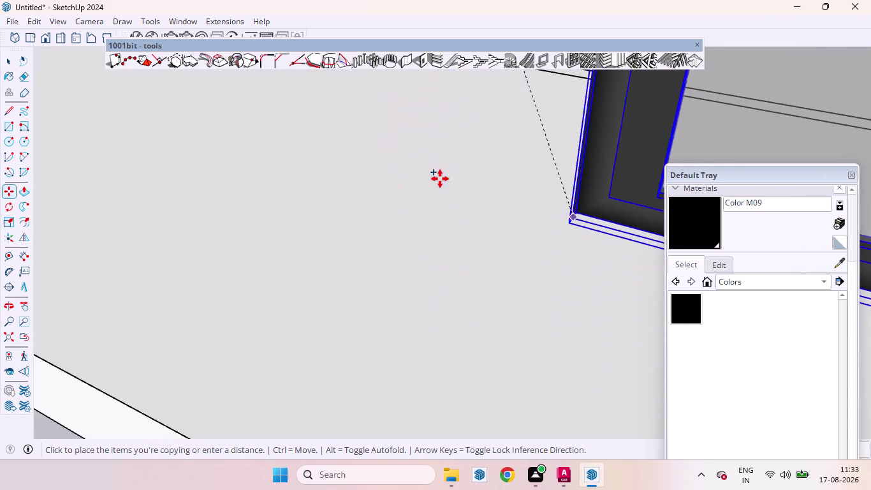
scroll(down, 3)
scroll(down, 3)
scroll(up, 3)
scroll(down, 3)
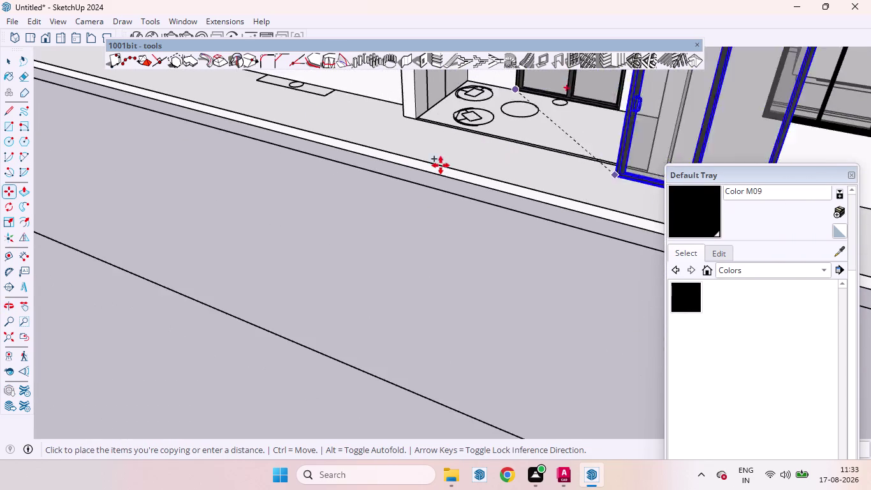
scroll(down, 3)
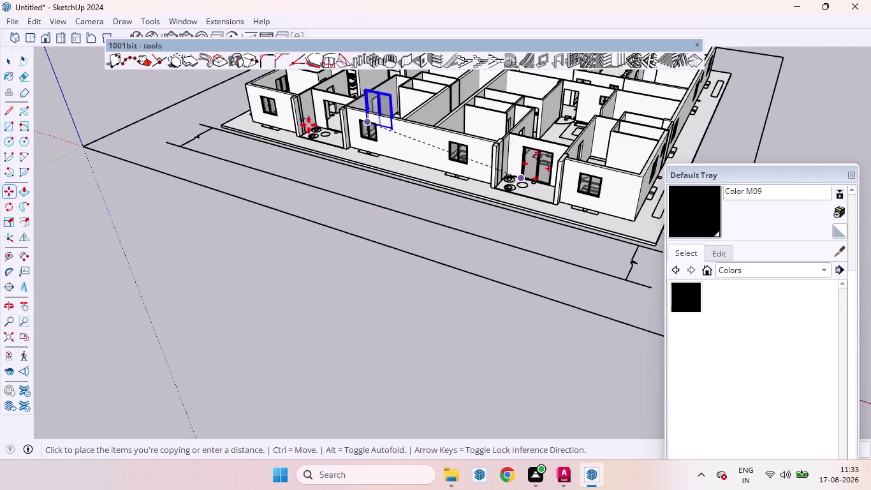
scroll(up, 3)
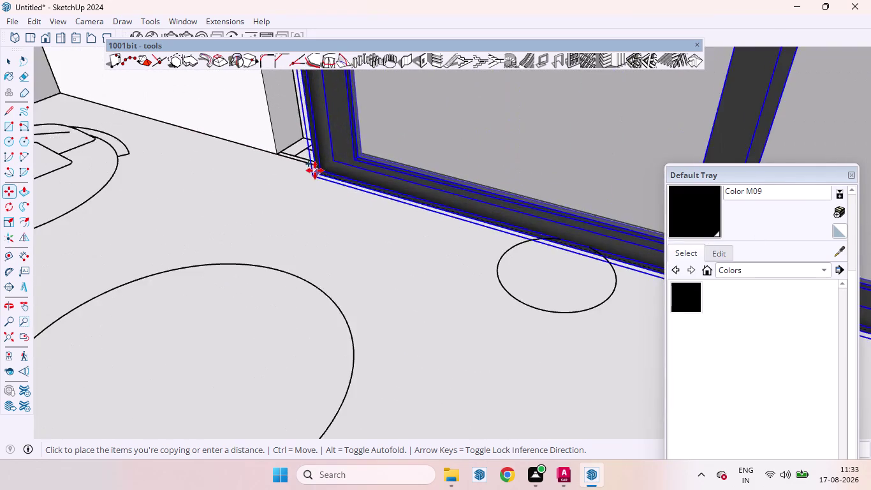
scroll(up, 3)
scroll(up, 3)
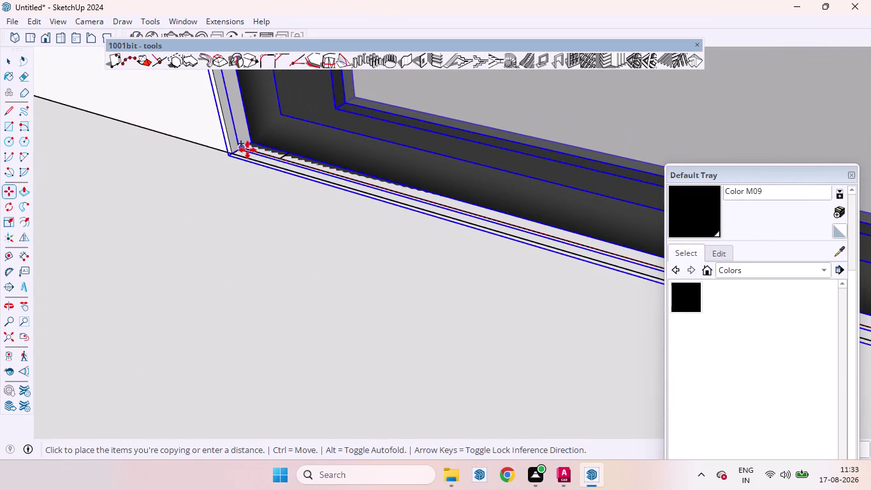
click(245, 147)
Place a fresh door copy at the other opening's bottom corner.
scroll(down, 3)
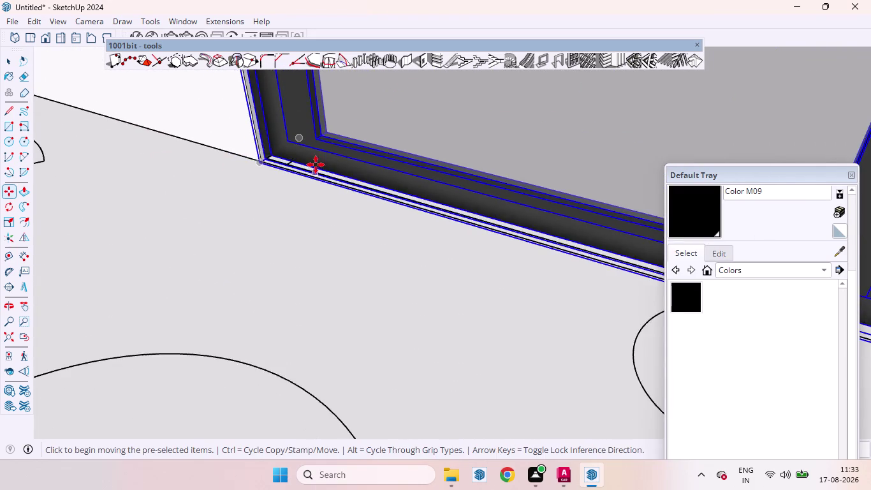
scroll(down, 3)
scroll(down, 3)
scroll(down, 3)
scroll(down, 3)
scroll(down, 3)
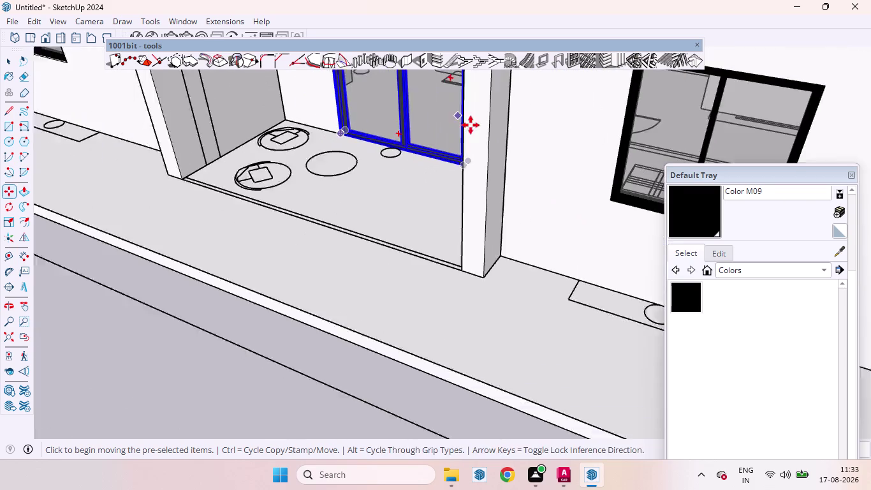
click(357, 130)
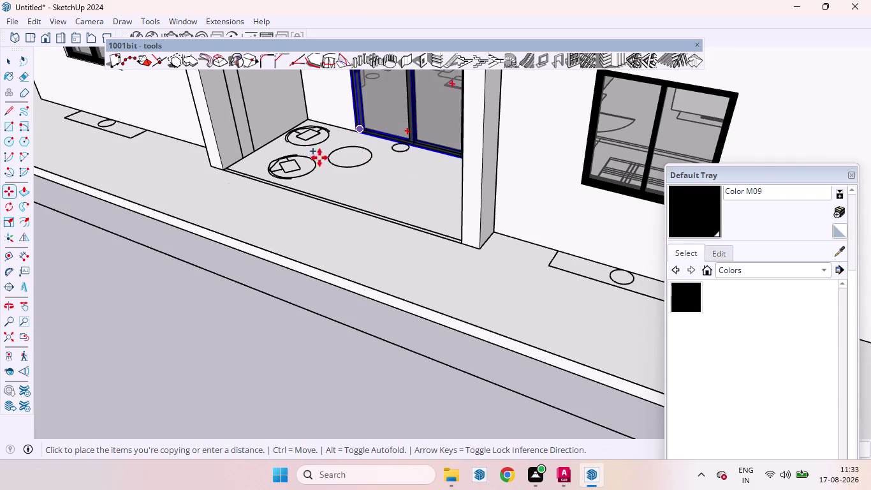
scroll(down, 3)
scroll(down, 3)
scroll(down, 3)
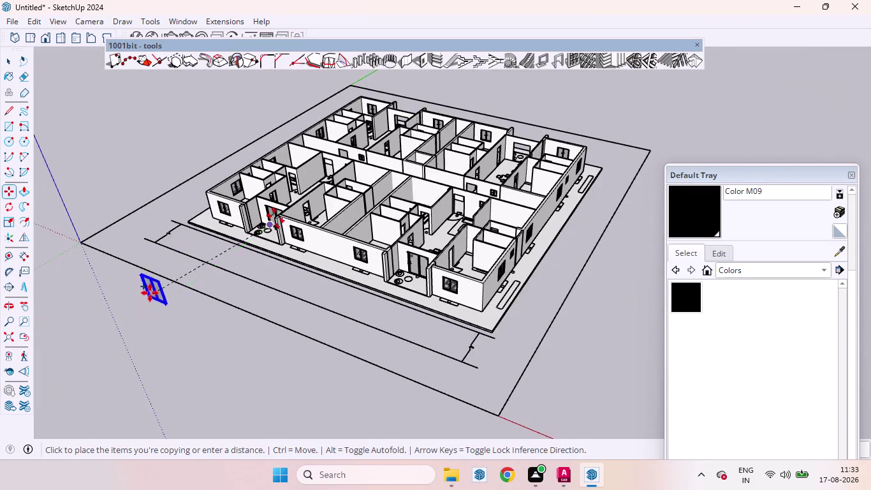
scroll(down, 3)
scroll(up, 3)
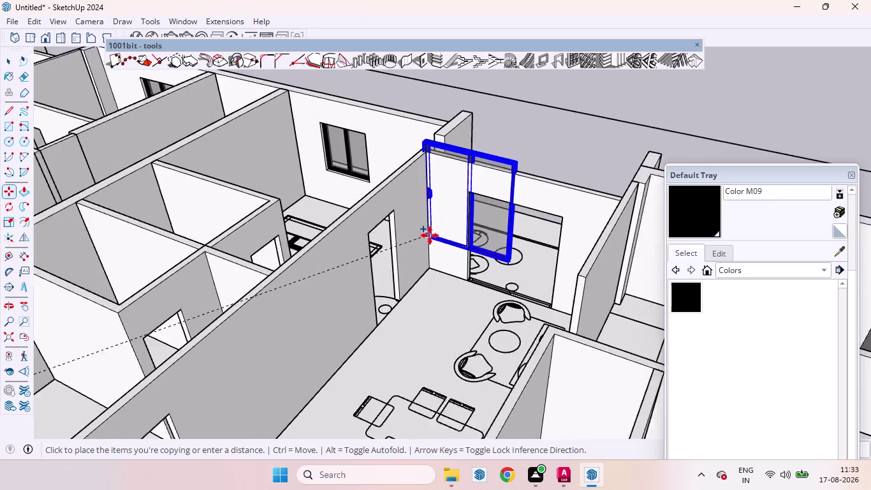
scroll(down, 3)
scroll(up, 3)
scroll(up, 3)
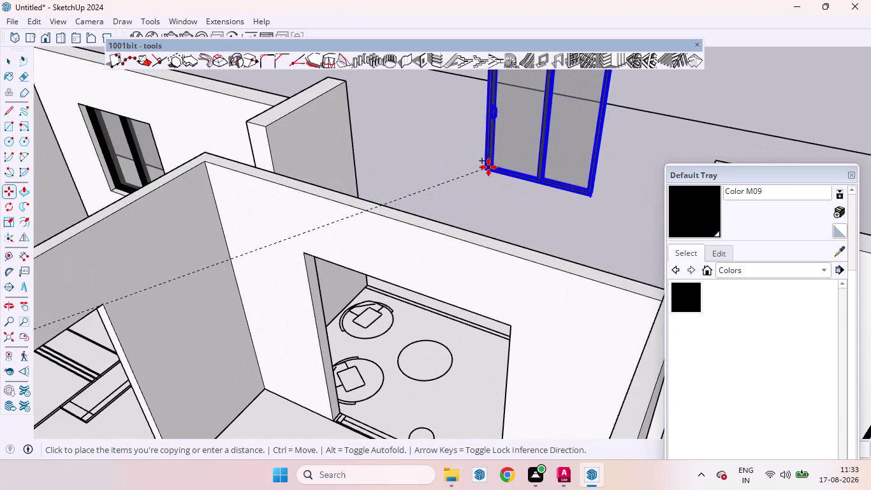
scroll(down, 3)
scroll(up, 3)
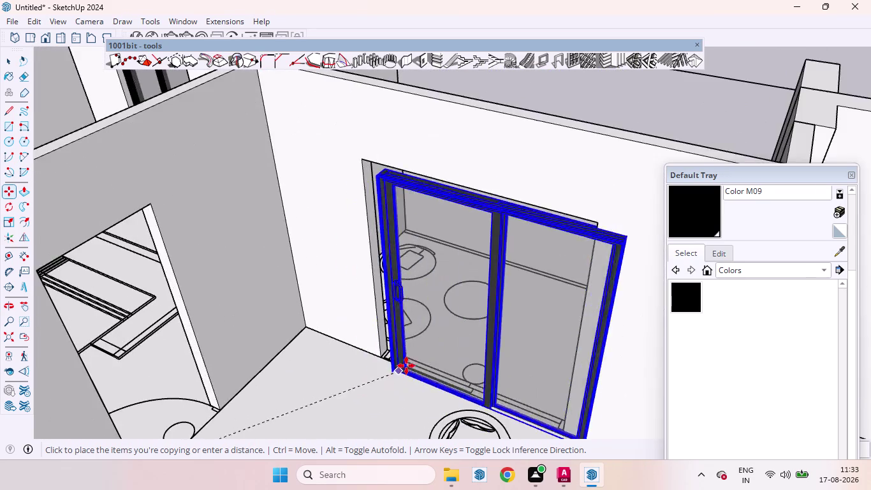
scroll(up, 3)
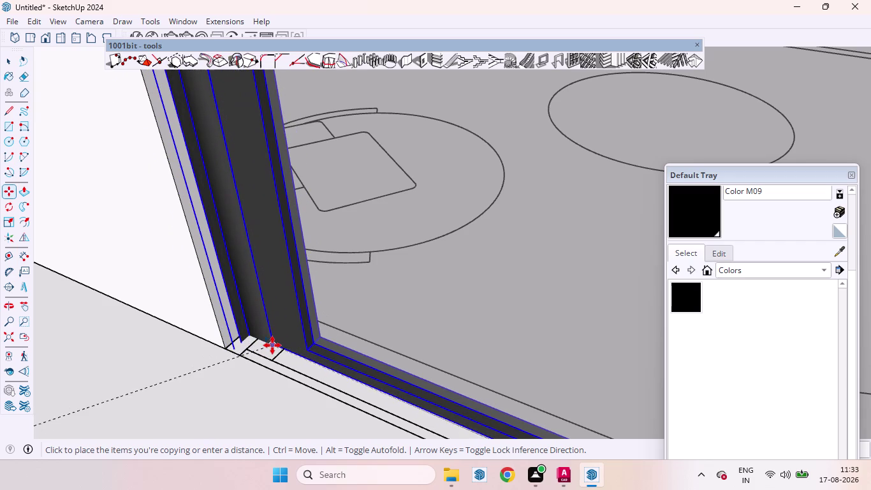
click(272, 345)
scroll(down, 3)
scroll(down, 3)
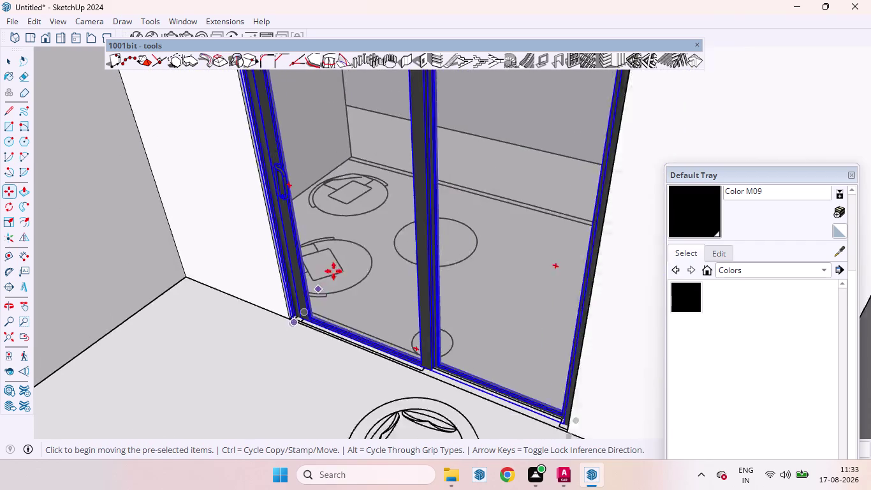
scroll(down, 3)
scroll(down, 3)
key(alt+space)
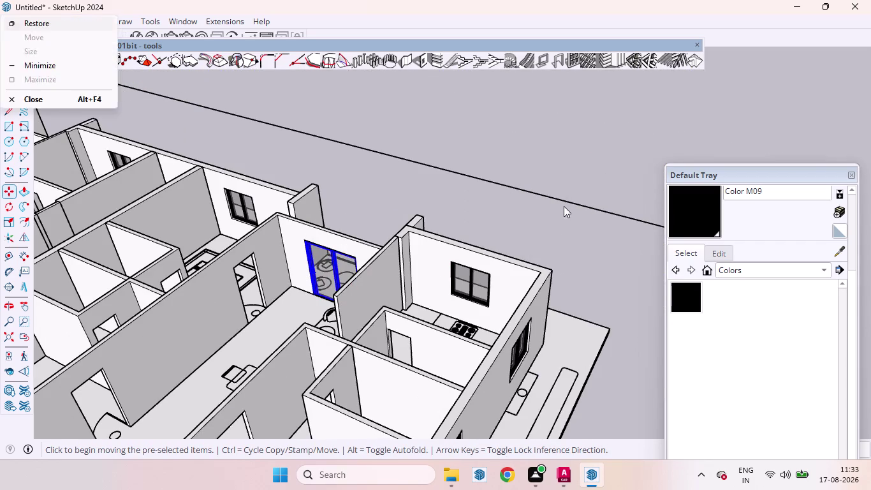
Undo the accidental door move and orbit to face the copied door's opening.
click(563, 207)
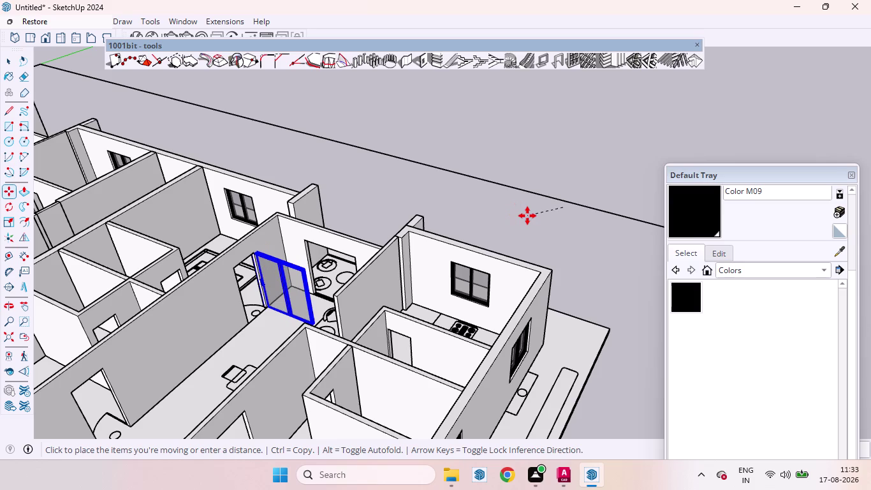
key(ctrl+z)
key(space)
click(531, 217)
middle_drag(545, 180, 349, 227)
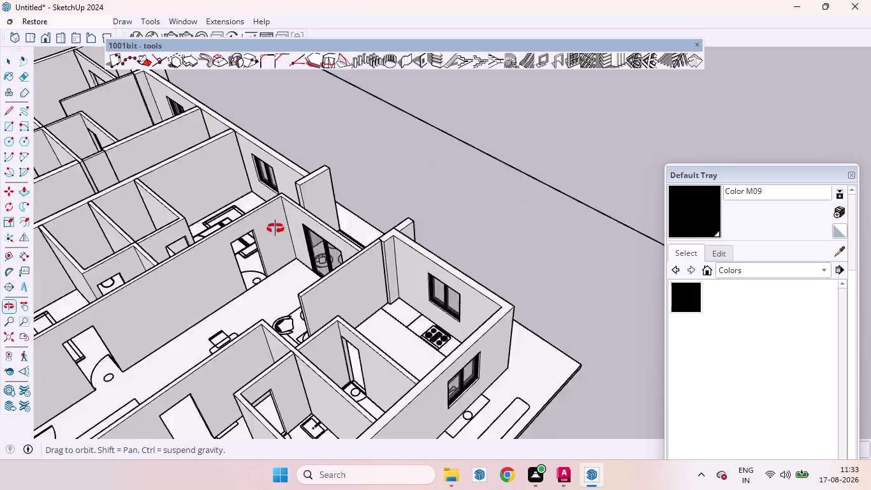
middle_drag(349, 227, 0, 220)
scroll(up, 3)
scroll(down, 3)
scroll(up, 3)
middle_drag(497, 231, 404, 194)
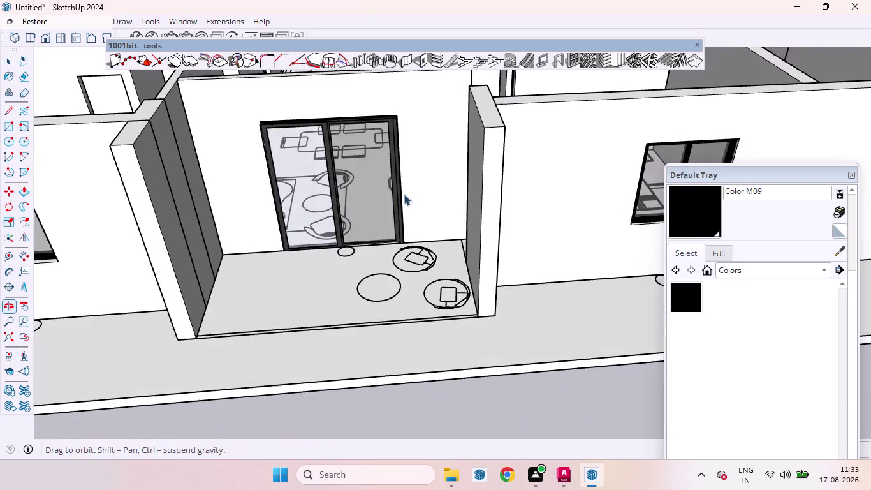
scroll(up, 3)
scroll(down, 3)
scroll(up, 3)
middle_drag(395, 251, 424, 207)
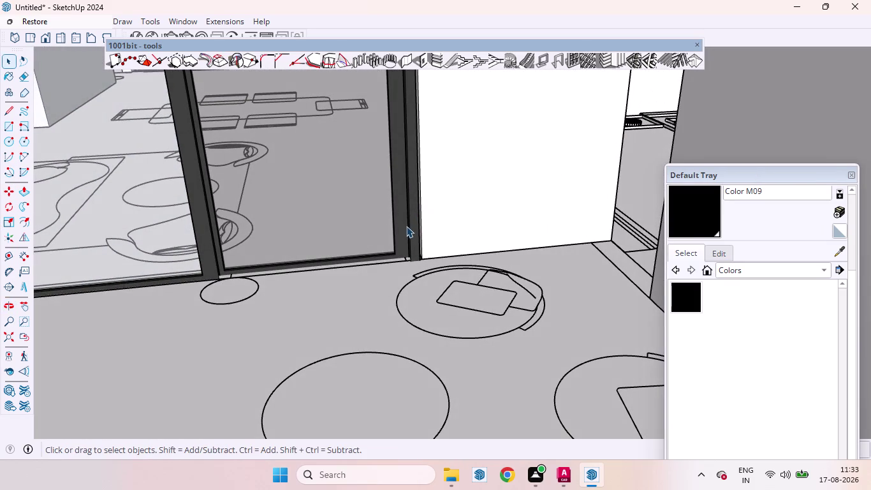
Snap the copied door's bottom outer corner onto the opening edge, then deselect it.
click(411, 225)
key(m)
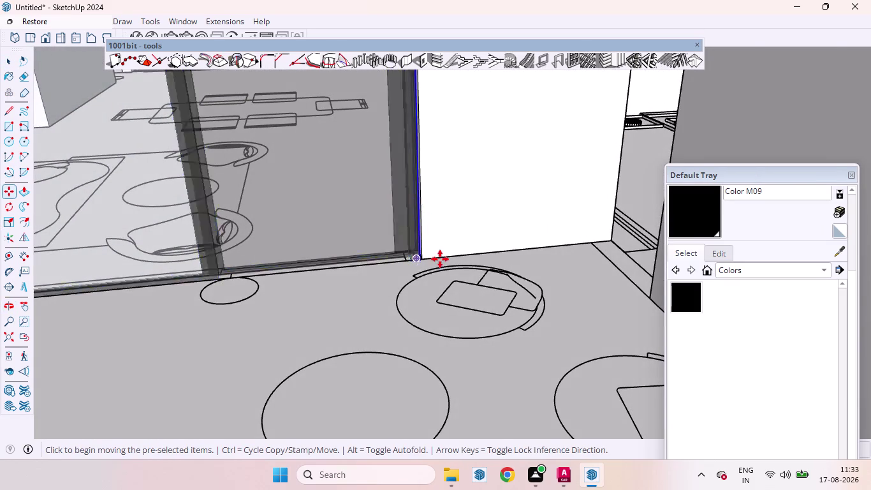
scroll(up, 3)
click(404, 261)
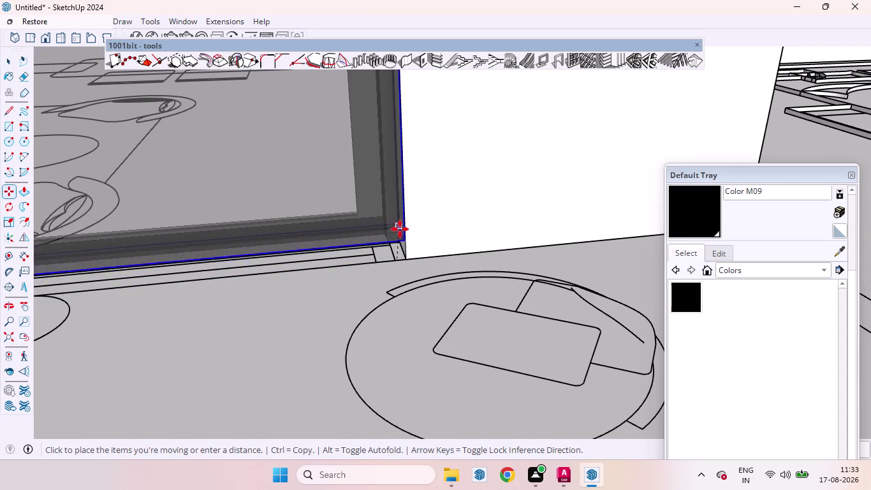
click(395, 245)
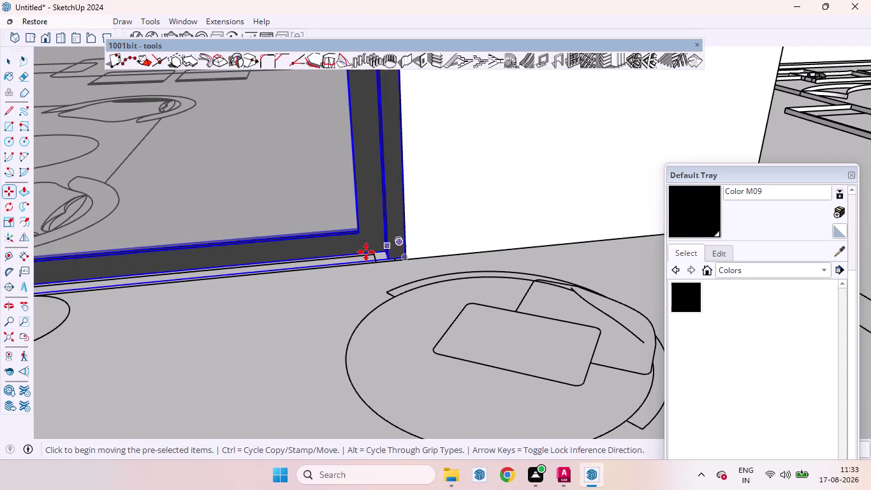
key(space)
scroll(down, 3)
scroll(down, 3)
scroll(down, 3)
scroll(up, 3)
scroll(down, 3)
scroll(down, 3)
click(494, 435)
scroll(down, 3)
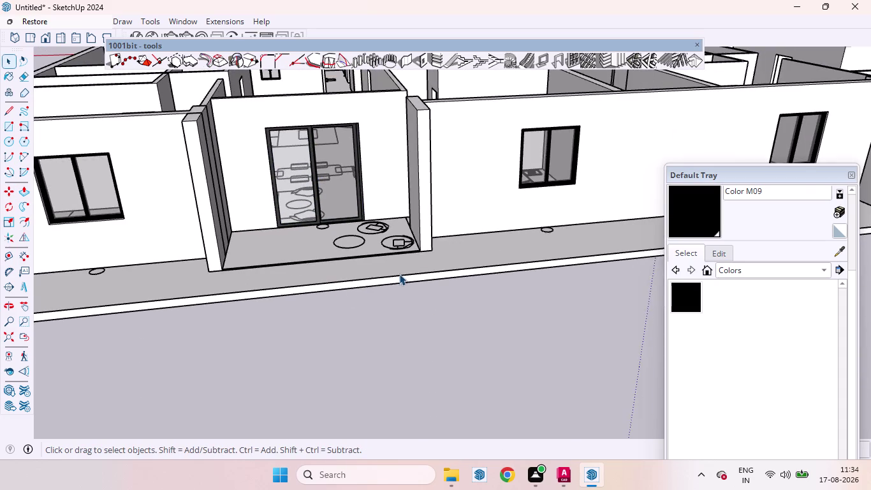
Select the fitted sliding door and take its bottom corner as the copy base.
middle_drag(397, 266, 382, 204)
scroll(up, 3)
scroll(down, 3)
scroll(up, 3)
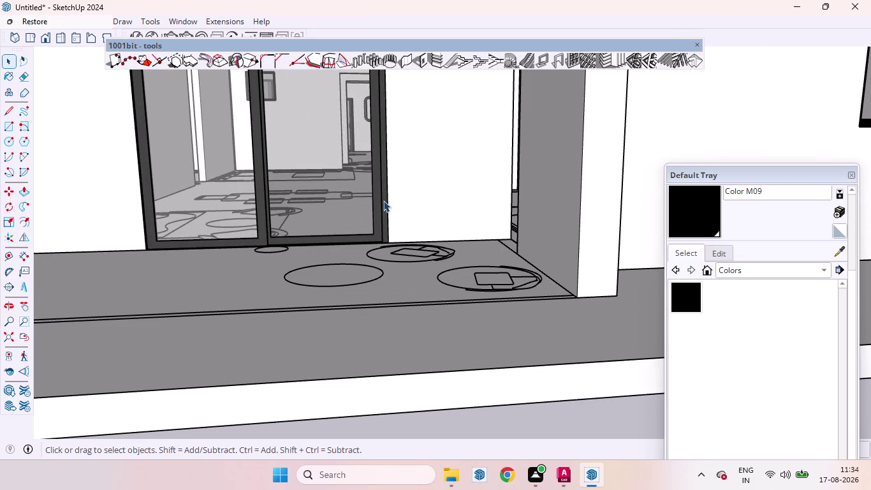
click(383, 200)
key(m)
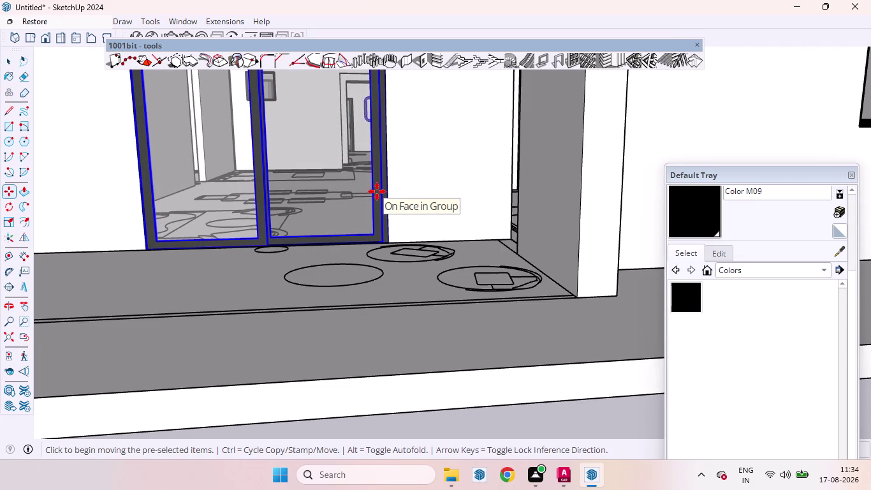
scroll(up, 3)
click(388, 230)
scroll(down, 3)
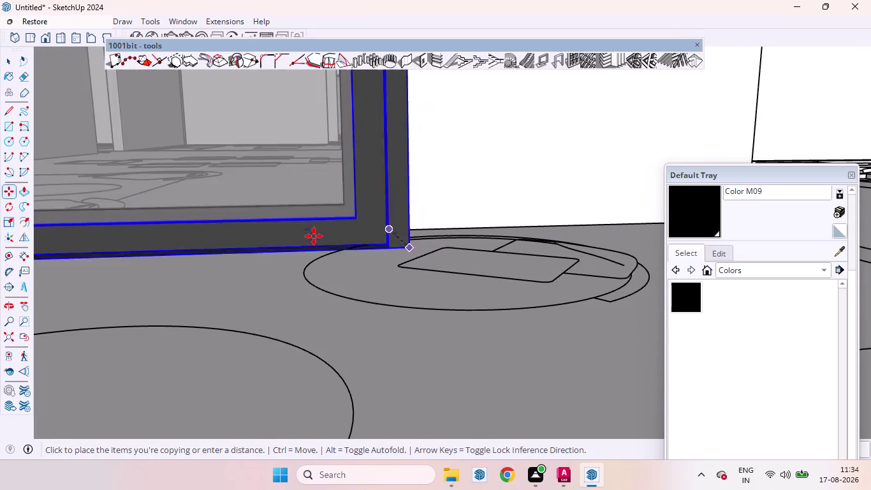
scroll(down, 3)
scroll(down, 3)
scroll(down, 3)
scroll(up, 3)
scroll(down, 3)
scroll(down, 3)
scroll(down, 3)
scroll(up, 3)
scroll(down, 3)
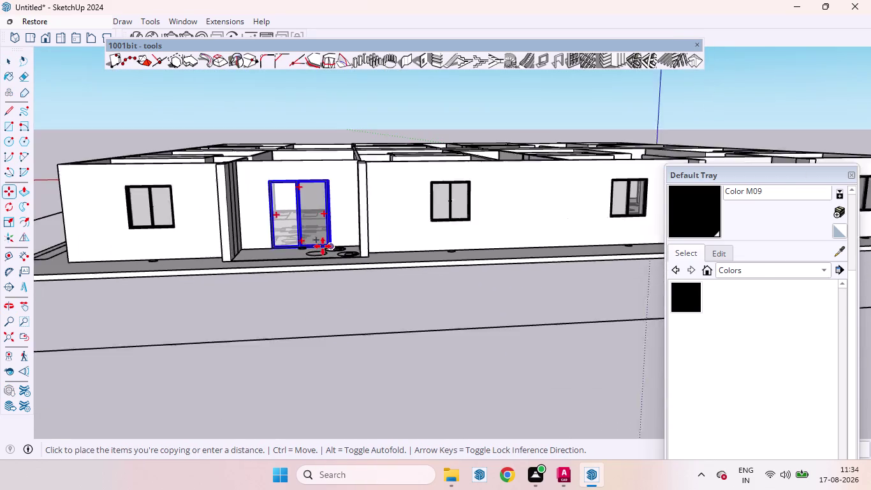
scroll(down, 3)
scroll(down, 3)
scroll(up, 3)
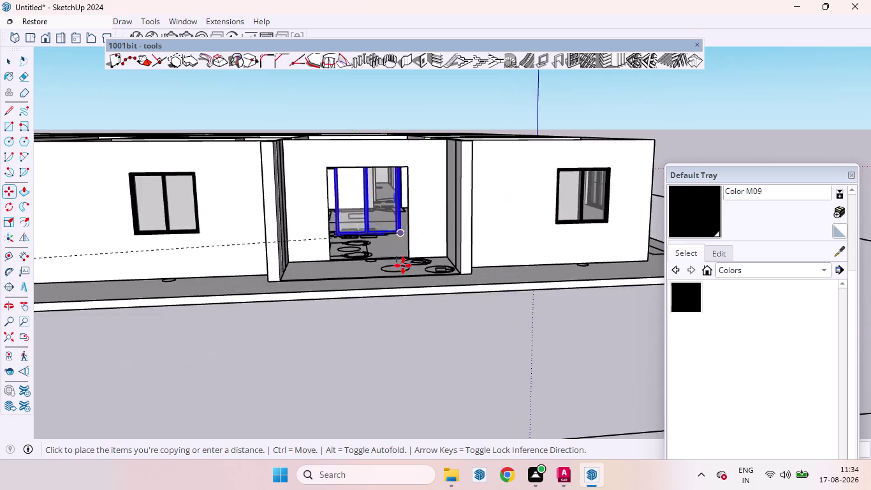
scroll(up, 3)
Drop the door copy against the front-wall opening's corner and end the move.
middle_drag(413, 226, 437, 344)
scroll(up, 3)
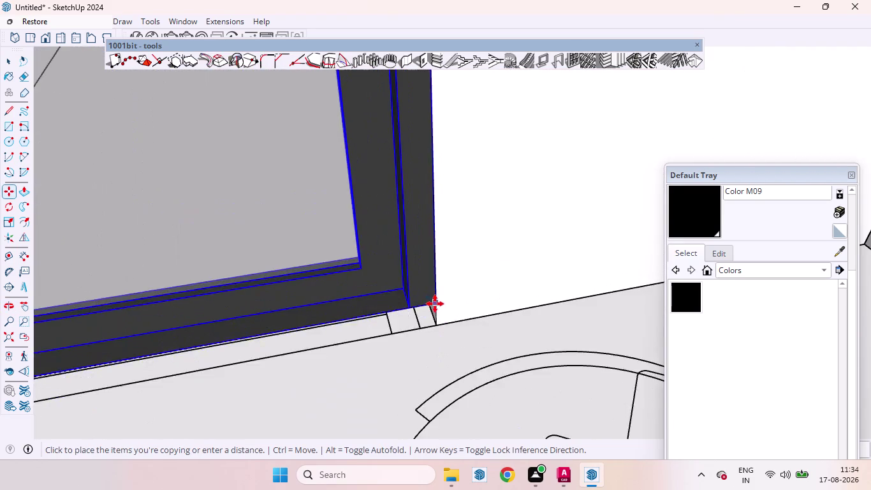
scroll(up, 3)
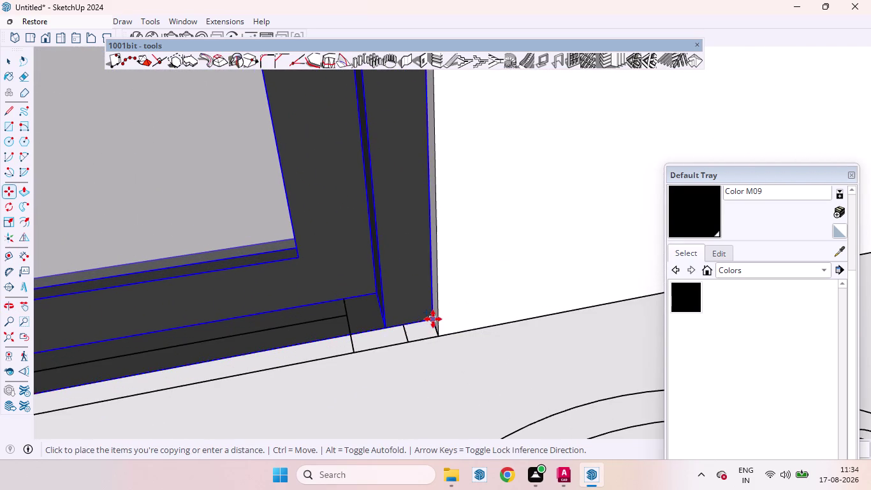
middle_drag(434, 321, 429, 234)
scroll(up, 3)
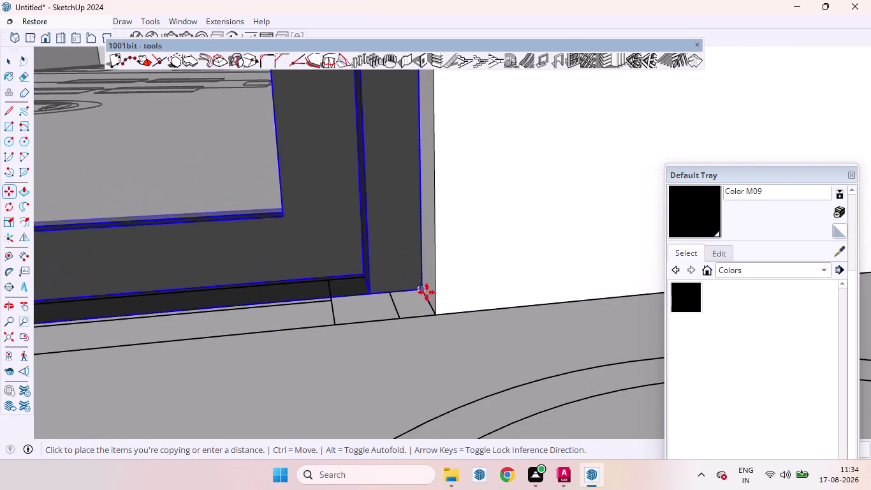
click(427, 303)
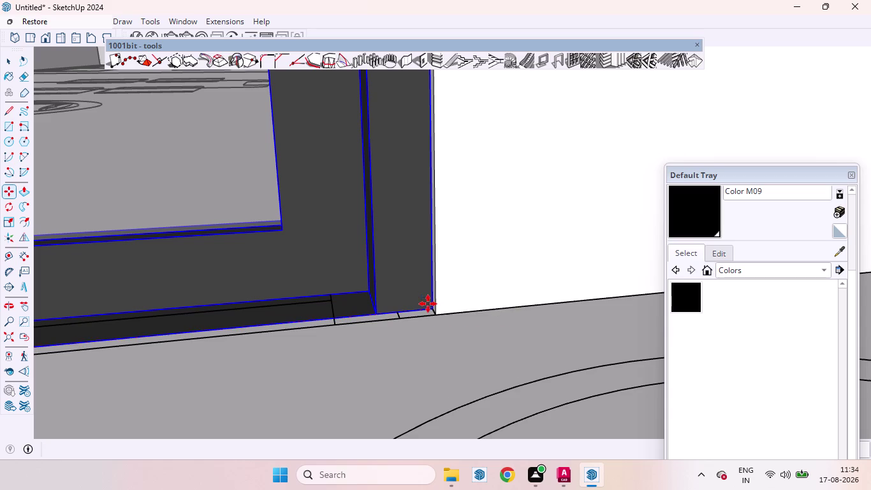
scroll(down, 3)
scroll(down, 3)
scroll(up, 3)
scroll(down, 3)
scroll(up, 3)
scroll(down, 3)
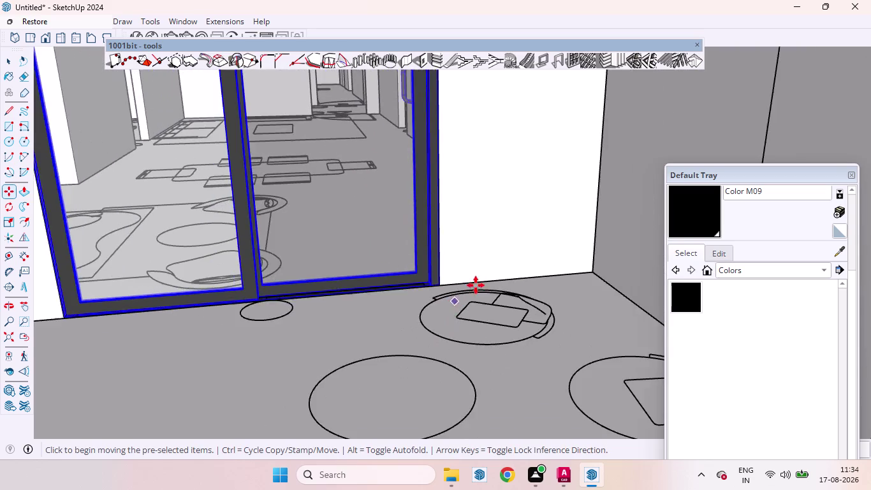
scroll(down, 3)
scroll(up, 3)
scroll(down, 3)
scroll(up, 3)
scroll(down, 3)
key(space)
scroll(down, 3)
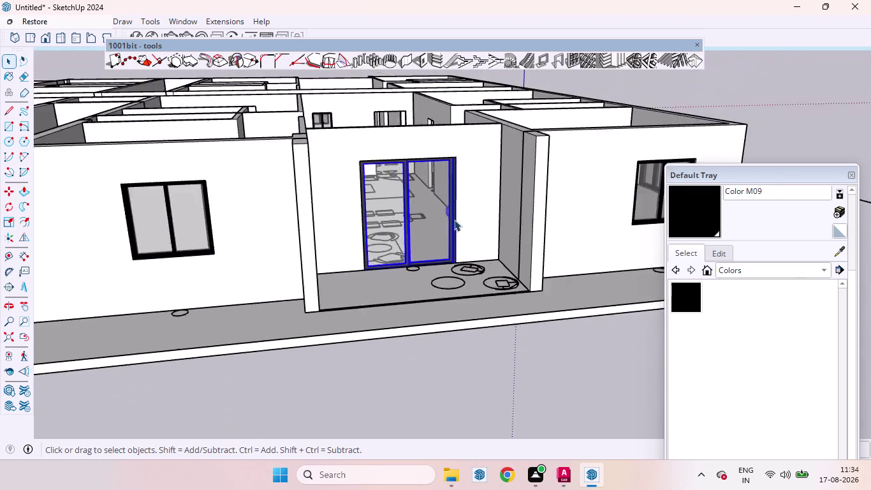
scroll(down, 3)
scroll(up, 3)
scroll(down, 3)
click(512, 338)
scroll(down, 3)
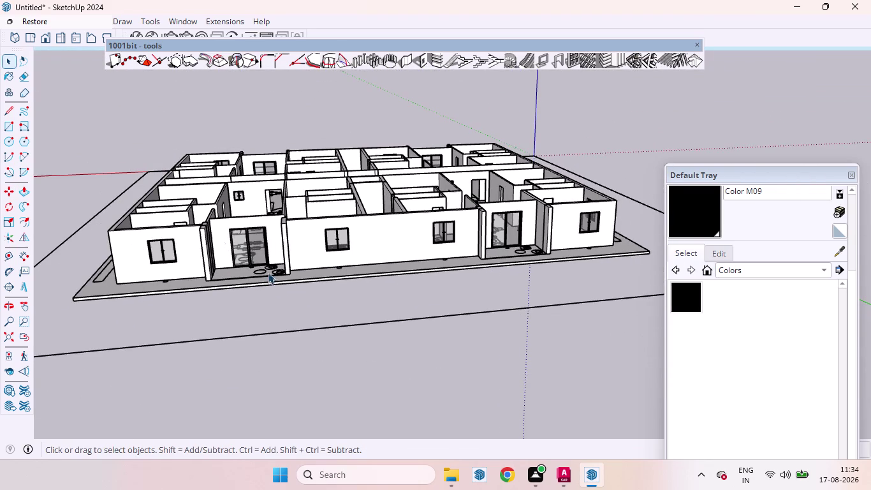
scroll(up, 3)
scroll(down, 3)
middle_drag(261, 257, 391, 289)
scroll(up, 3)
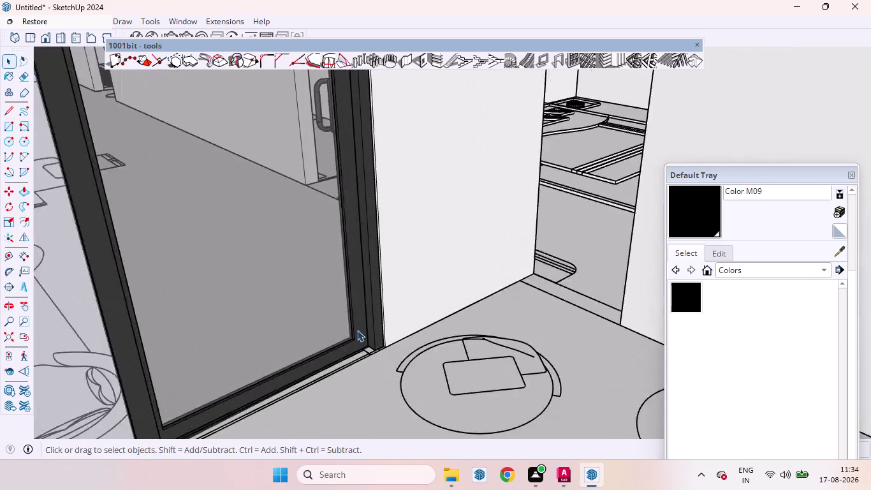
scroll(up, 3)
scroll(down, 3)
scroll(down, 3)
scroll(down, 3)
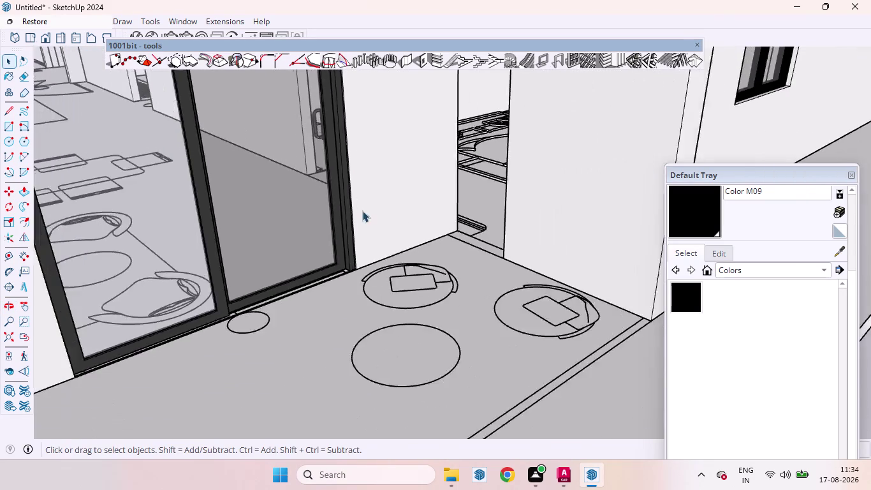
scroll(down, 3)
scroll(down, 3)
scroll(down, 3)
scroll(up, 3)
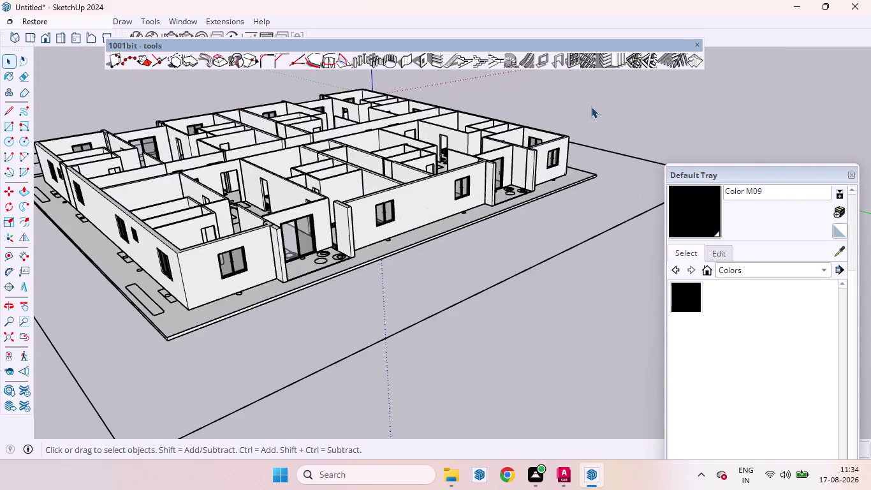
middle_drag(591, 107, 278, 150)
scroll(up, 3)
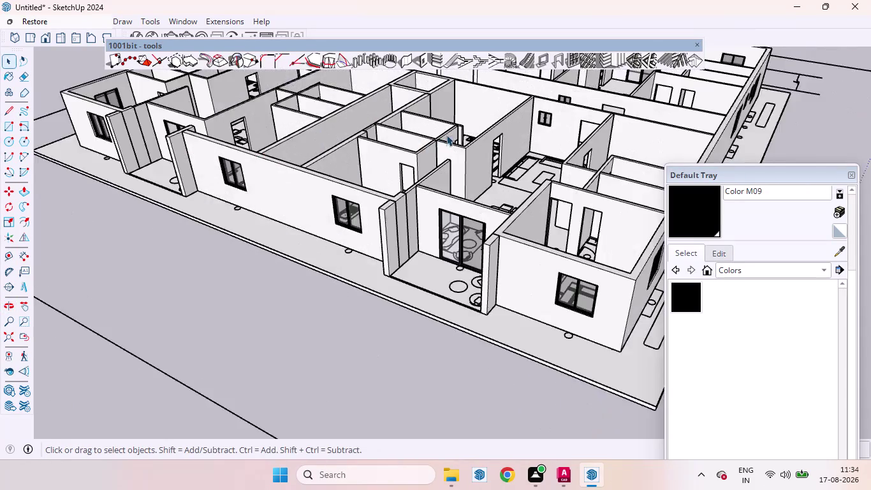
scroll(up, 3)
scroll(down, 3)
middle_drag(325, 161, 697, 169)
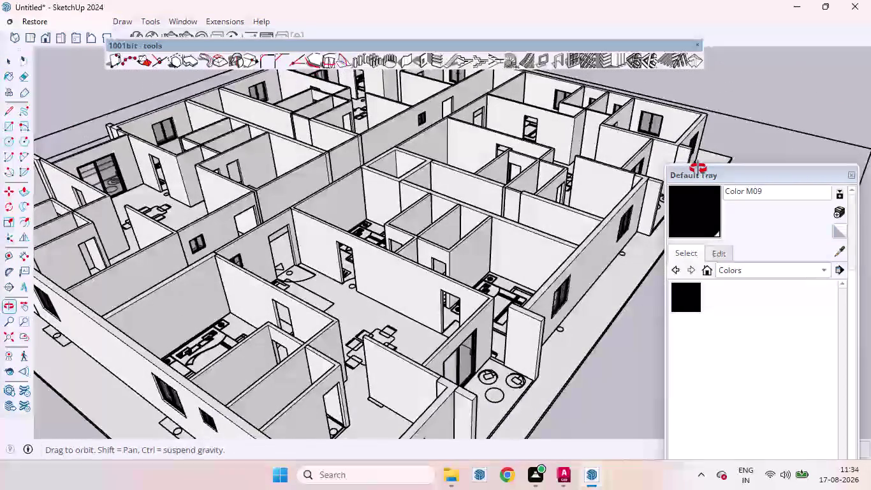
middle_drag(698, 169, 698, 168)
scroll(up, 3)
scroll(down, 3)
scroll(up, 3)
middle_drag(389, 243, 622, 250)
scroll(down, 3)
scroll(down, 3)
scroll(up, 3)
middle_drag(363, 311, 412, 283)
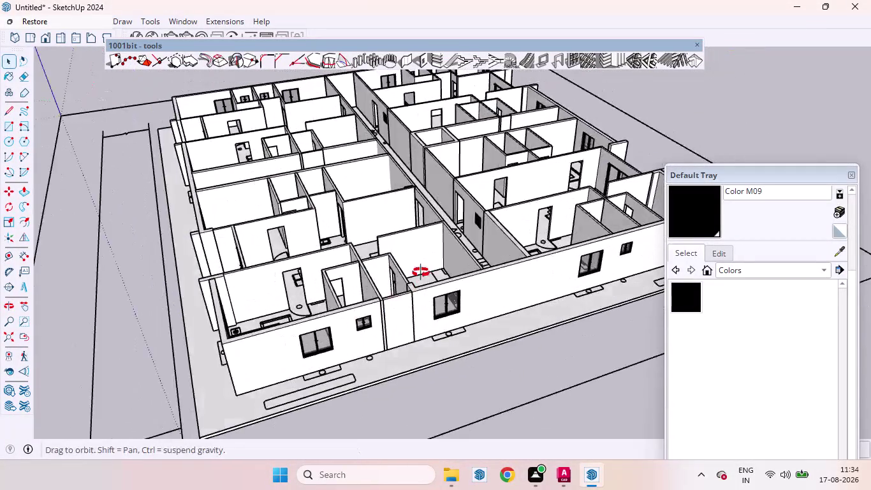
middle_drag(412, 282, 585, 182)
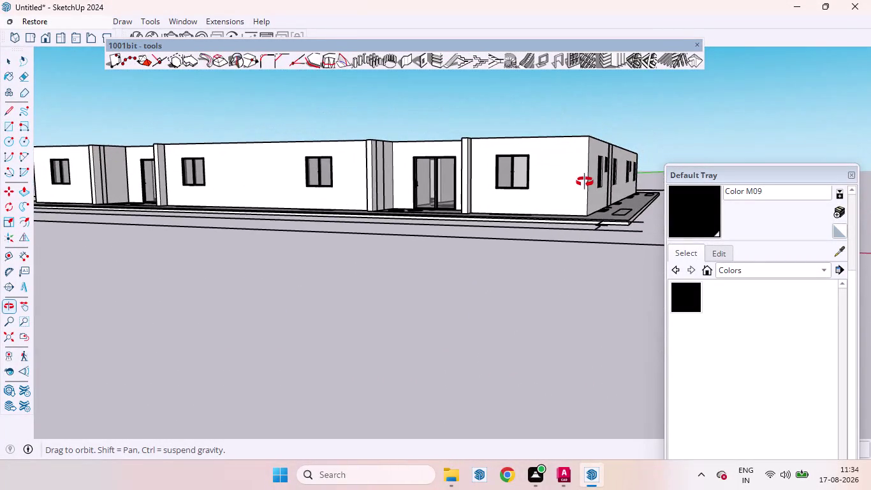
middle_drag(585, 181, 423, 432)
scroll(down, 3)
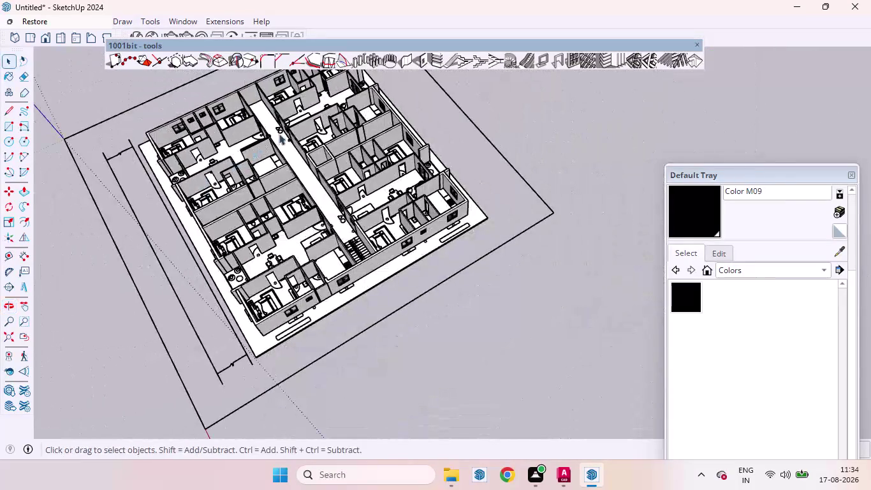
scroll(down, 3)
scroll(up, 3)
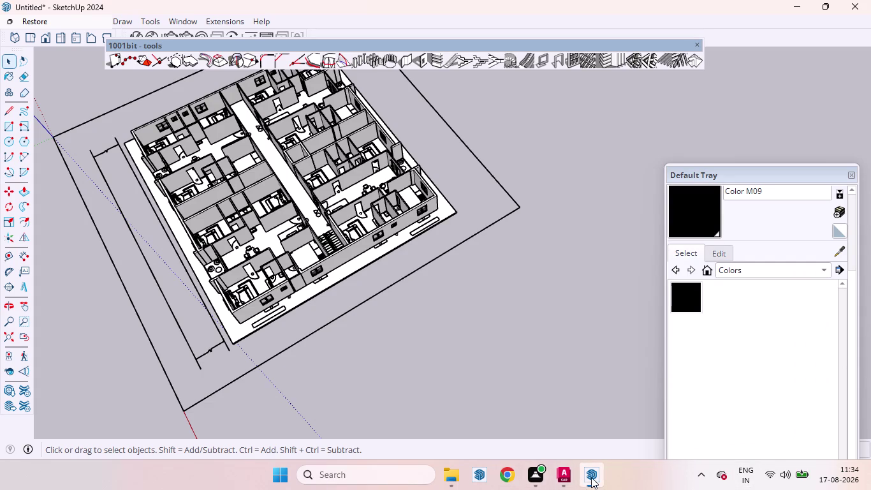
click(395, 322)
scroll(up, 3)
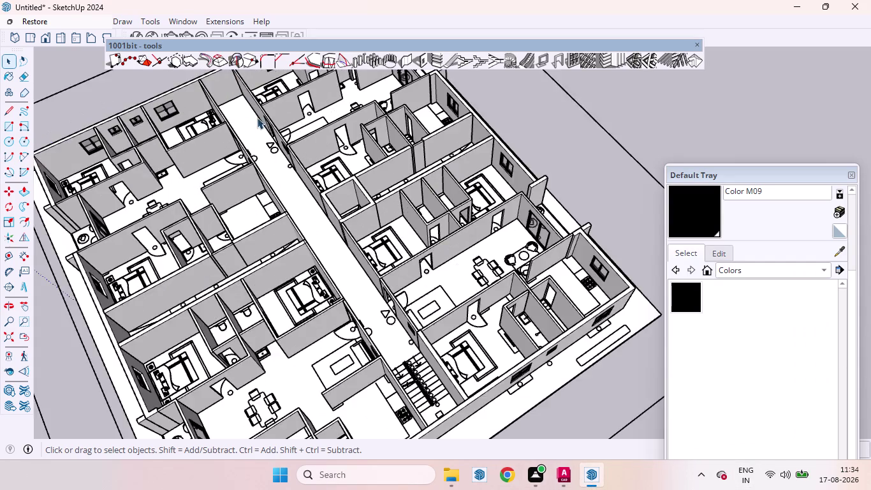
scroll(up, 3)
middle_drag(311, 226, 226, 234)
scroll(down, 3)
scroll(down, 3)
scroll(up, 3)
middle_drag(373, 87, 390, 226)
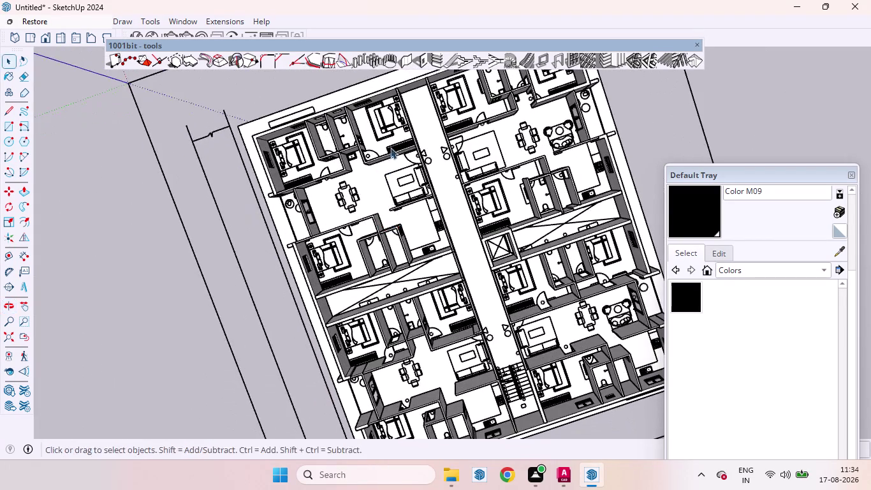
scroll(down, 3)
scroll(up, 3)
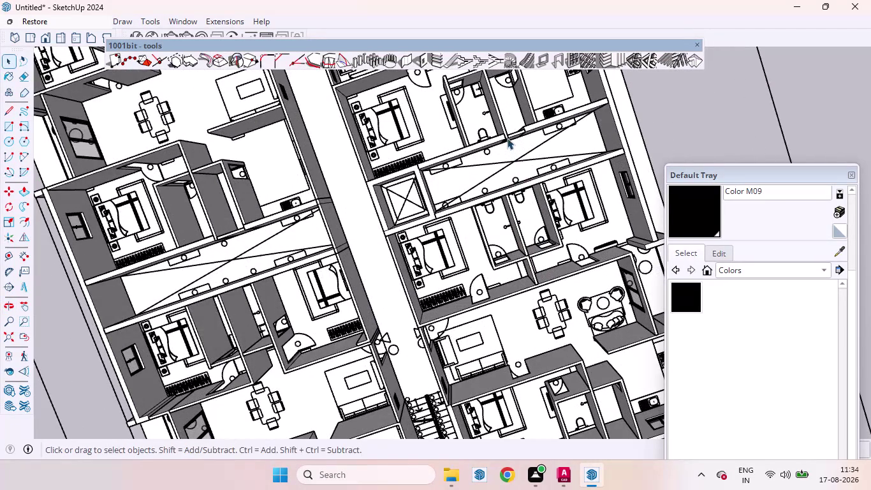